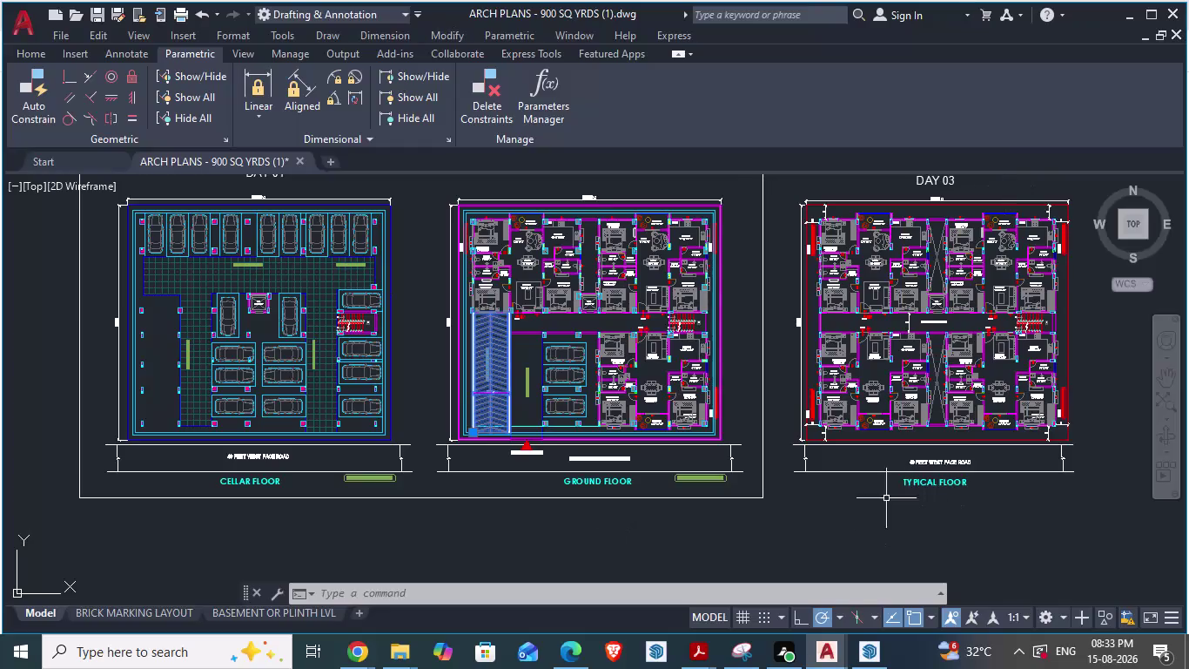
Zoom in on the road strip below the reference cellar floor plan.
click(772, 520)
key(Escape)
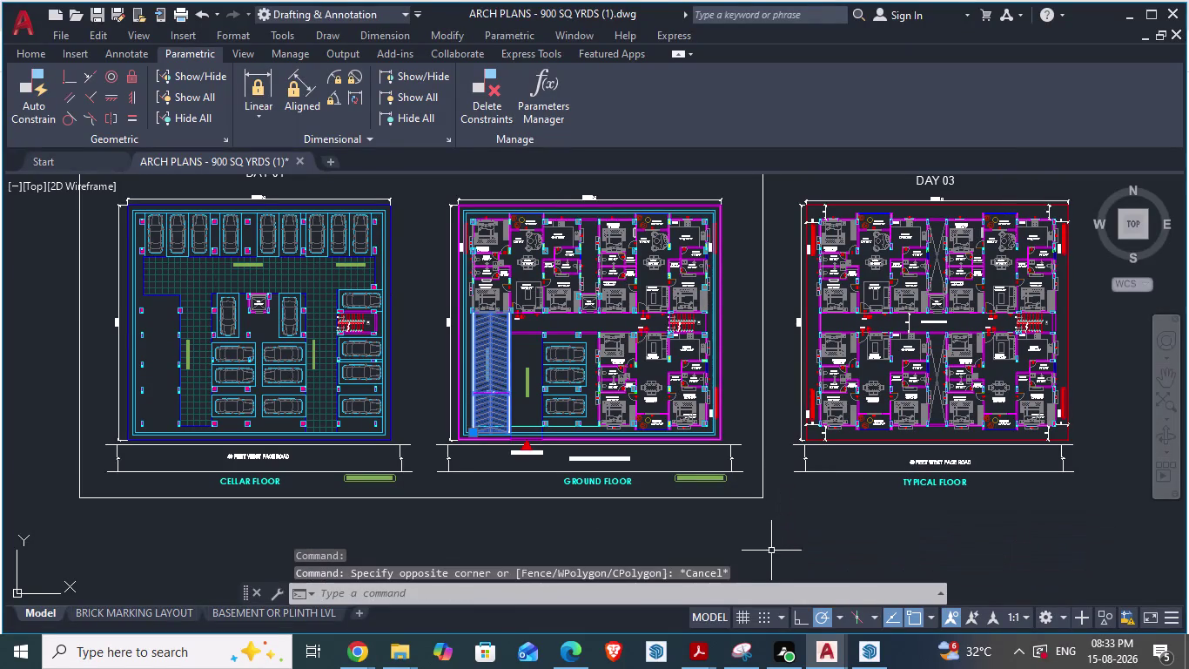
scroll(up, 3)
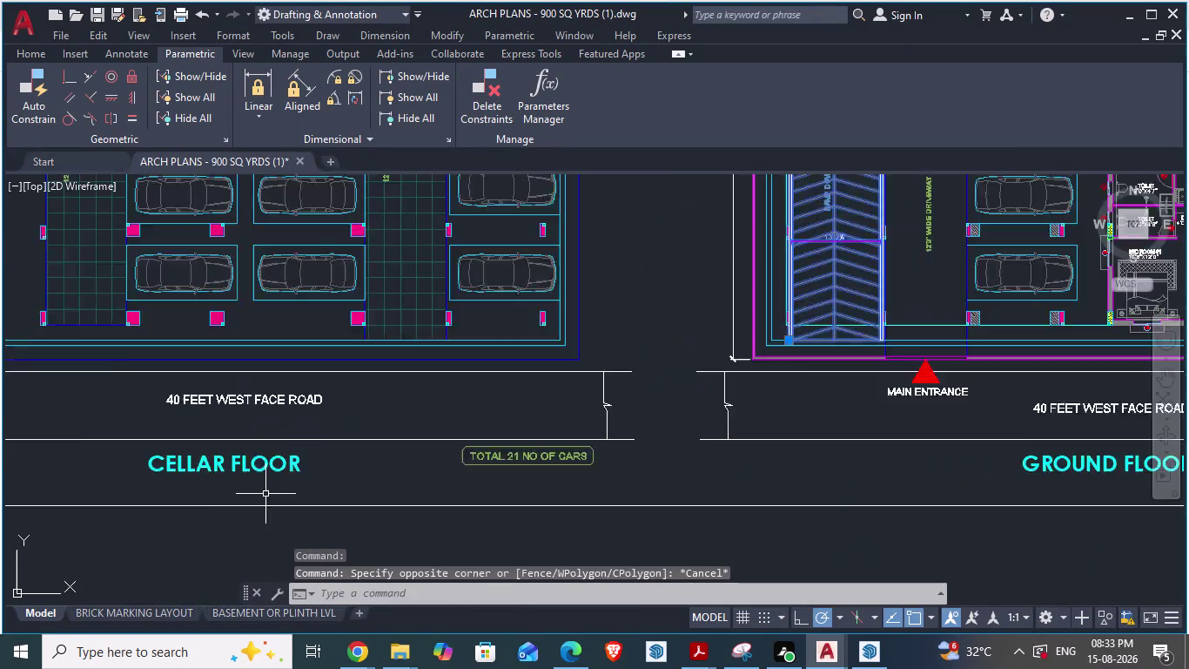
scroll(up, 3)
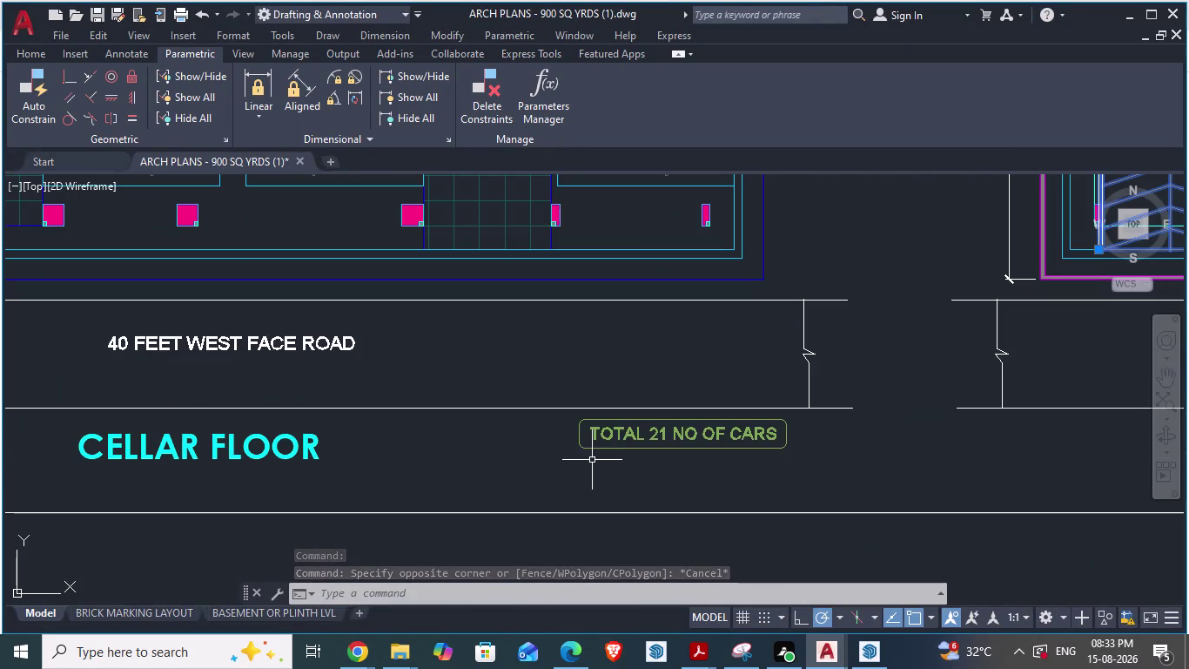
scroll(down, 3)
scroll(down, 3)
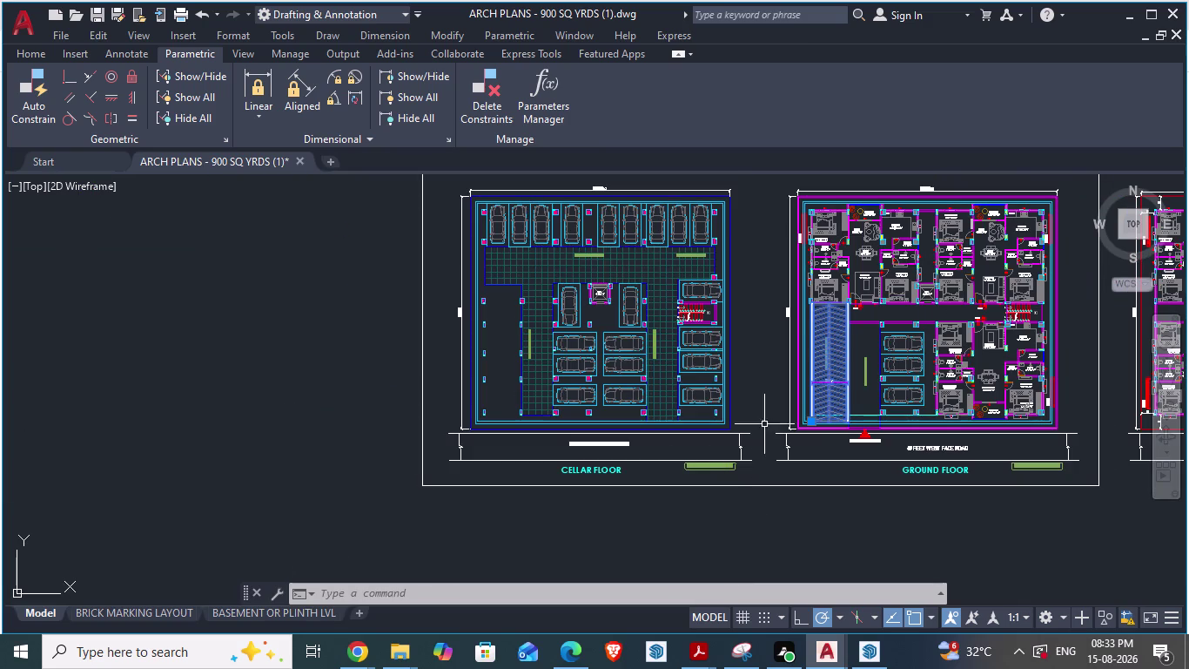
scroll(up, 3)
scroll(down, 3)
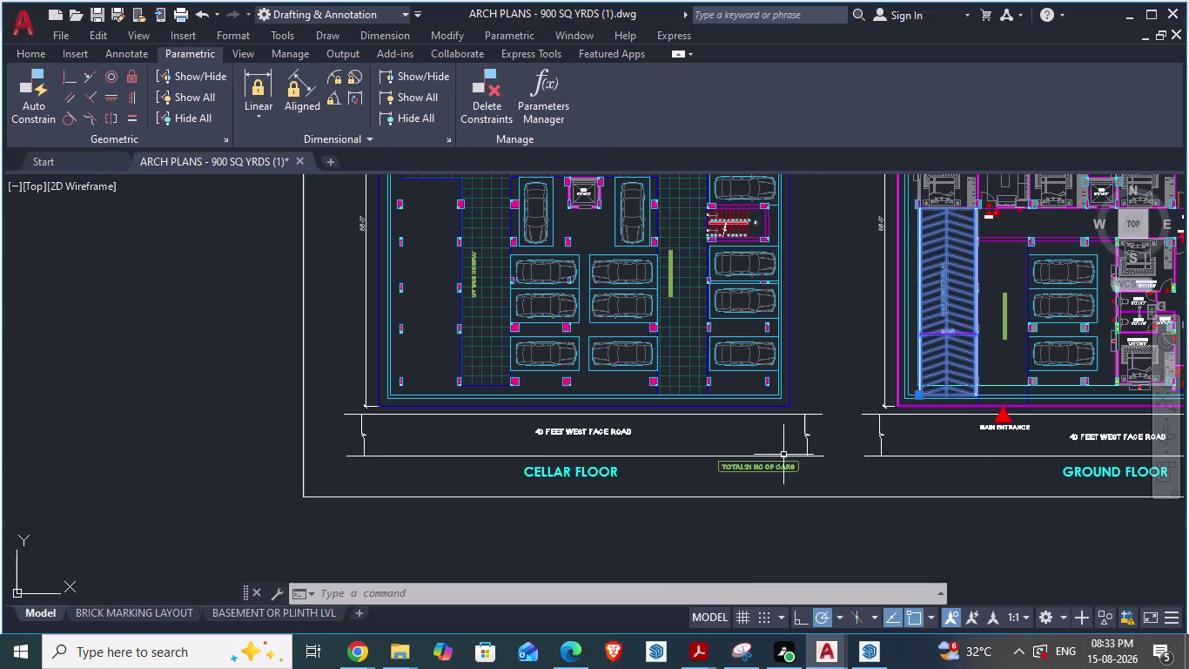
Start an aligned dimension (DA) at the plan's road-side edge.
scroll(up, 3)
scroll(down, 3)
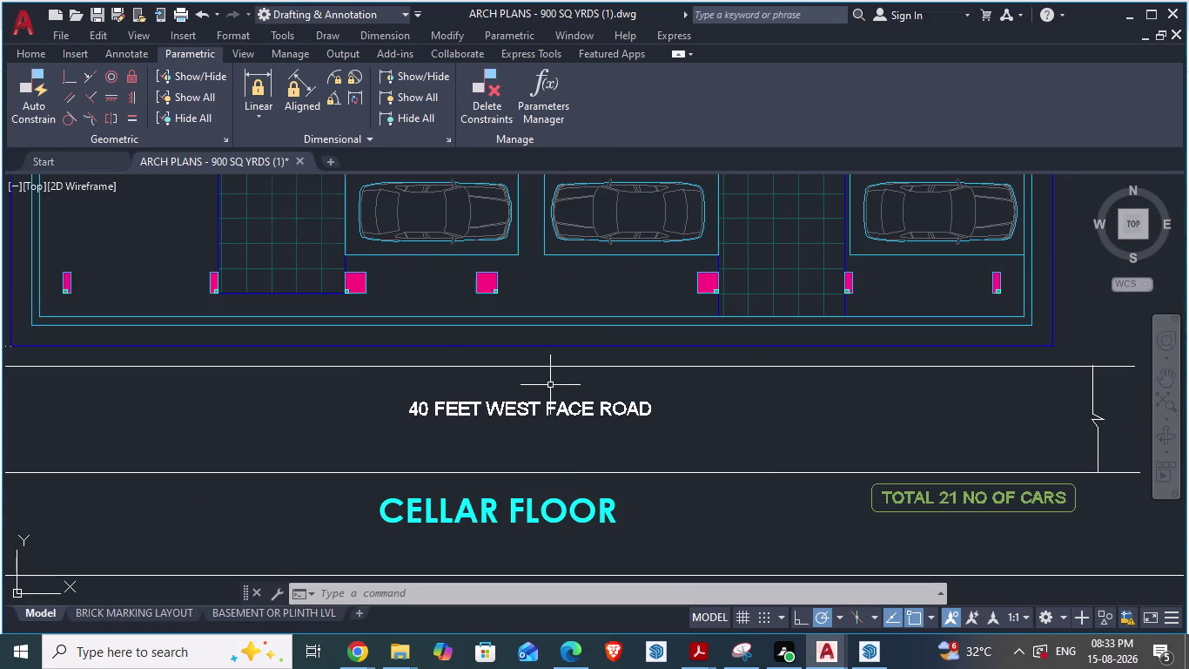
scroll(down, 3)
scroll(up, 3)
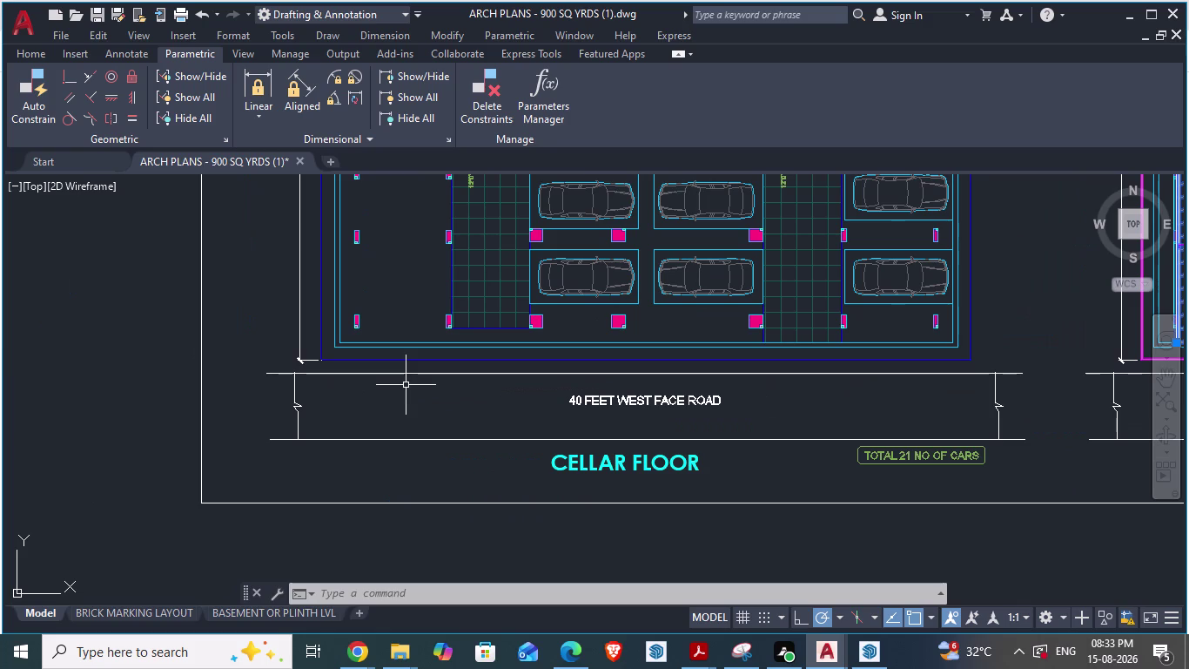
text(DA)
key(Return)
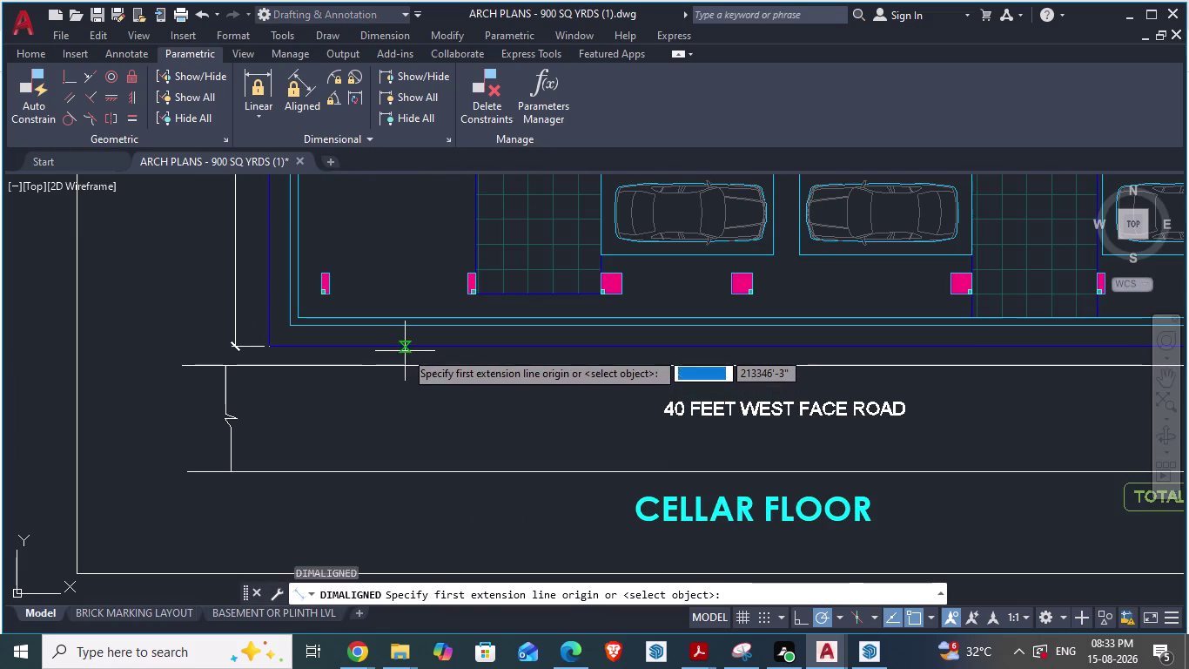
Measure the 11'-11 1/2" road-strip gap, then switch to the cellar day1 drawing.
click(405, 350)
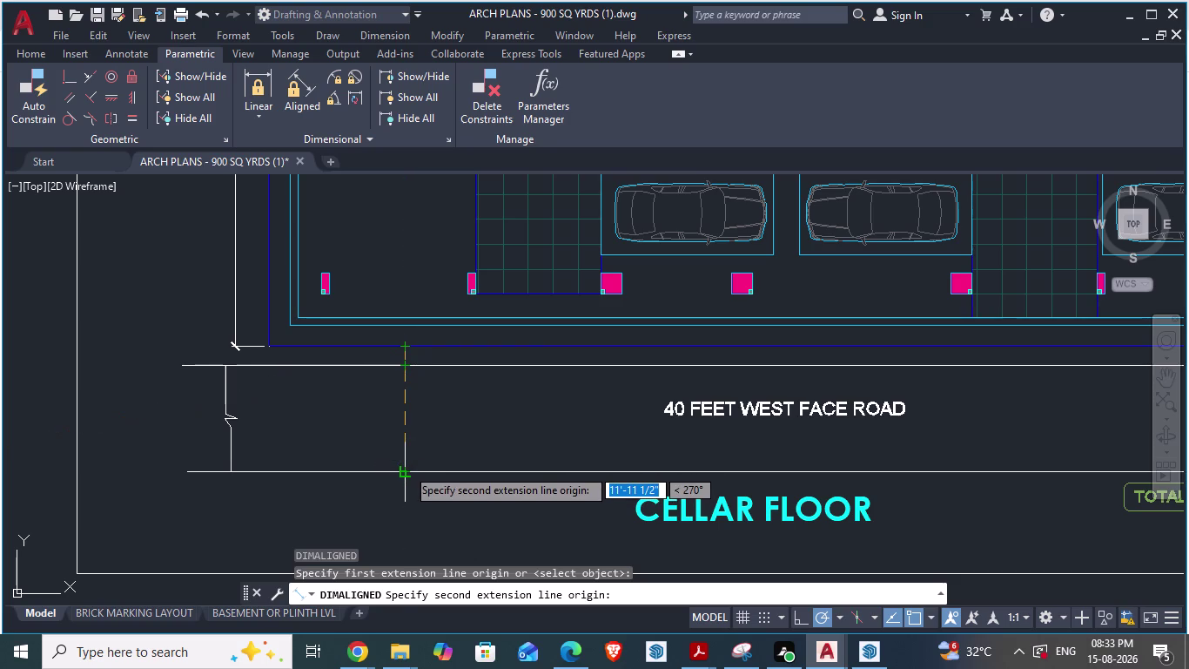
scroll(up, 3)
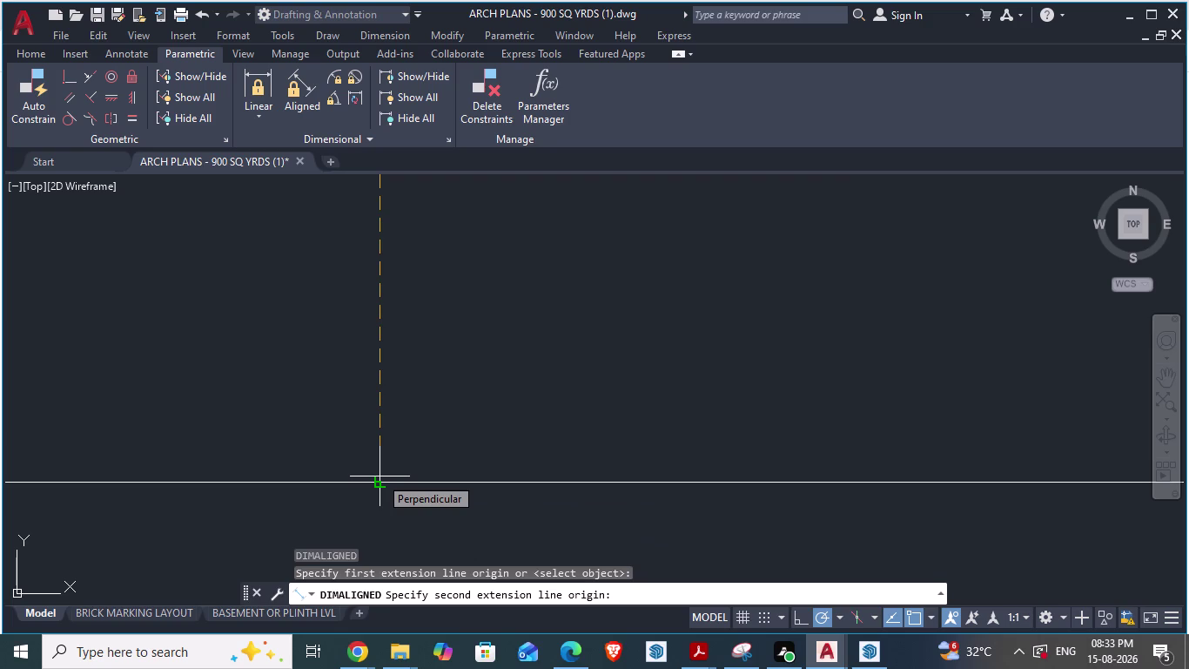
key(alt+Tab)
scroll(down, 3)
Offset the plan's bottom boundary 11'-11 1/2" downward to form the road line.
scroll(down, 3)
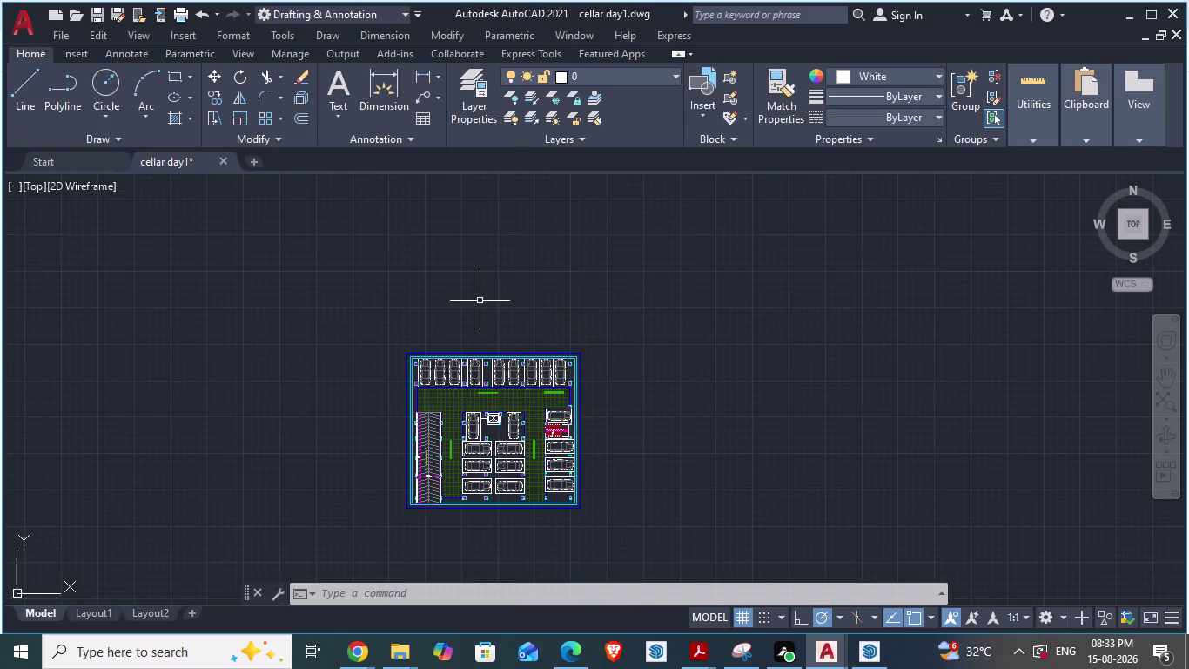
scroll(up, 3)
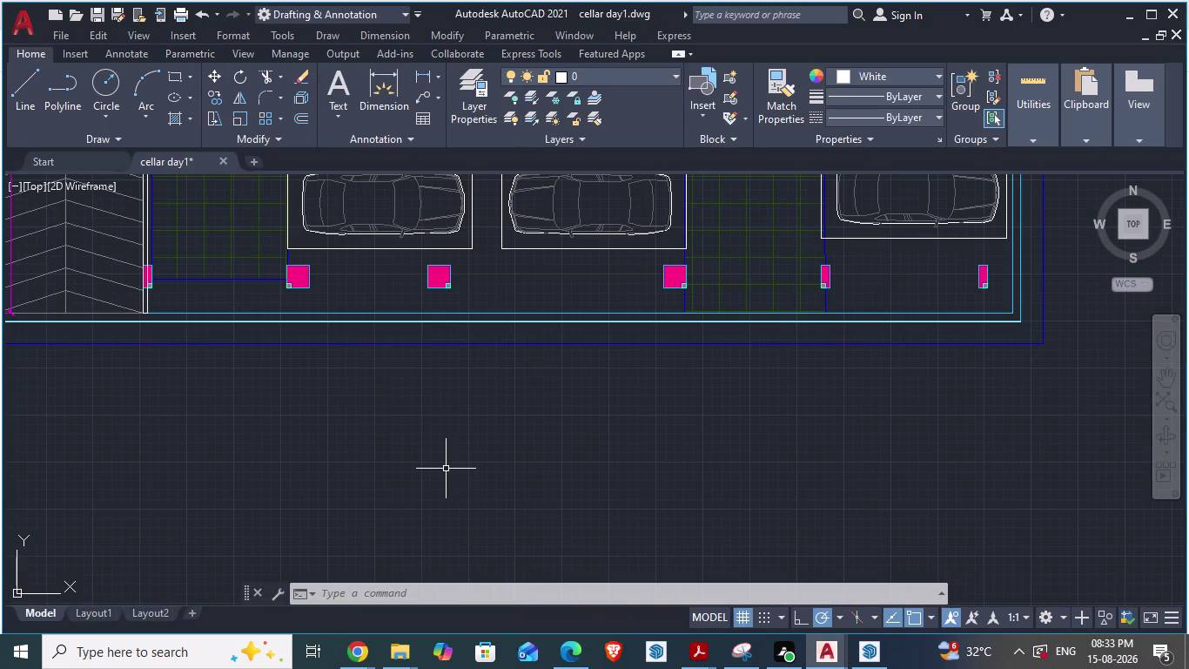
key(o)
key(Return)
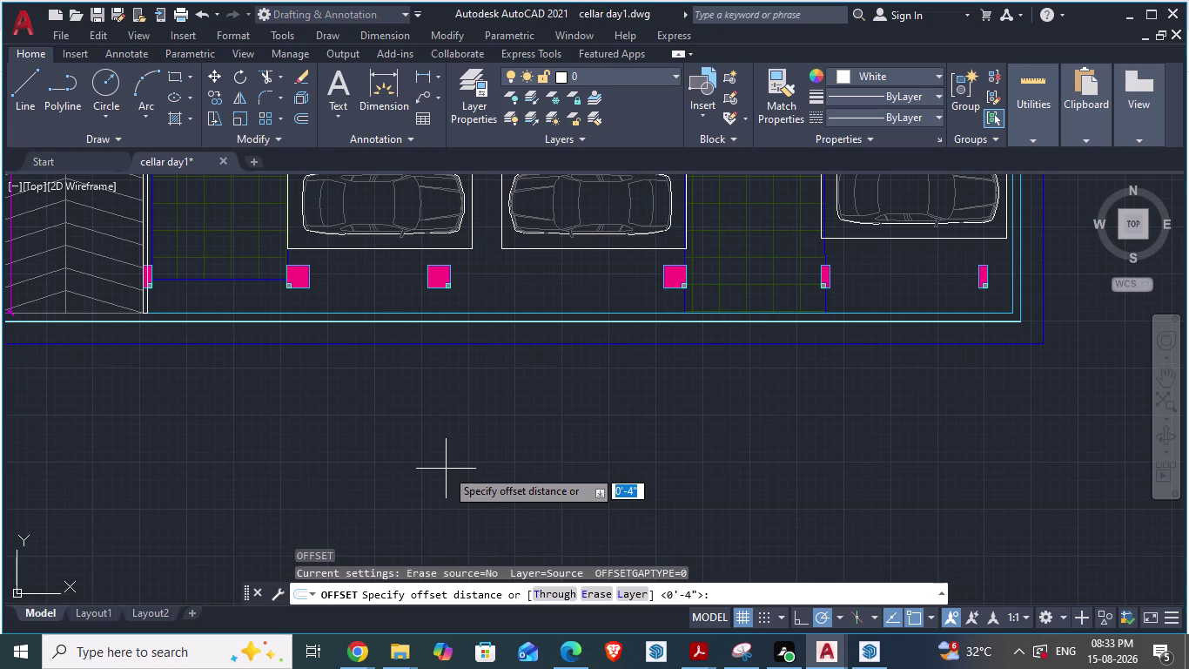
text(11)
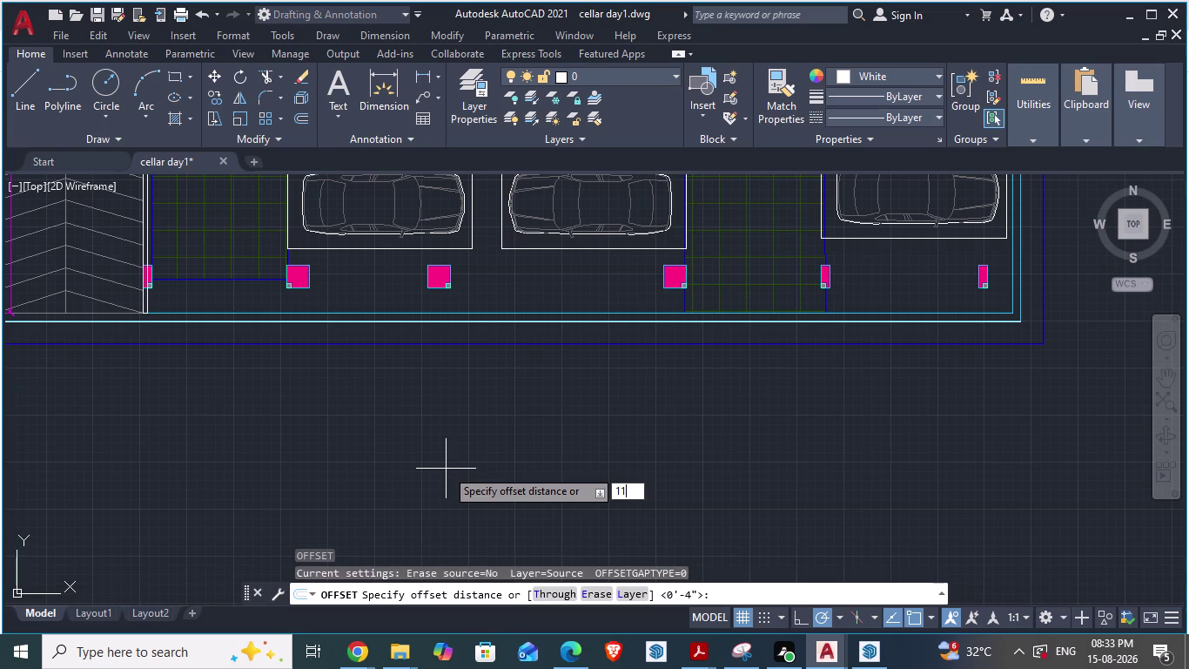
text('11)
text(.5")
key(Return)
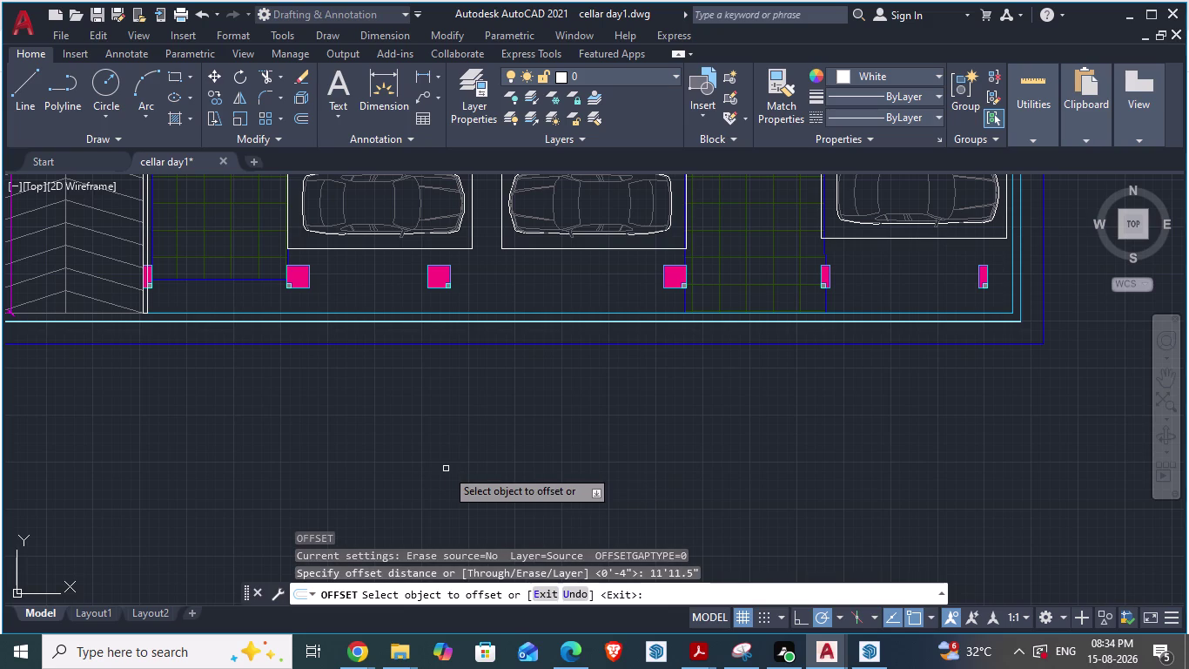
click(423, 342)
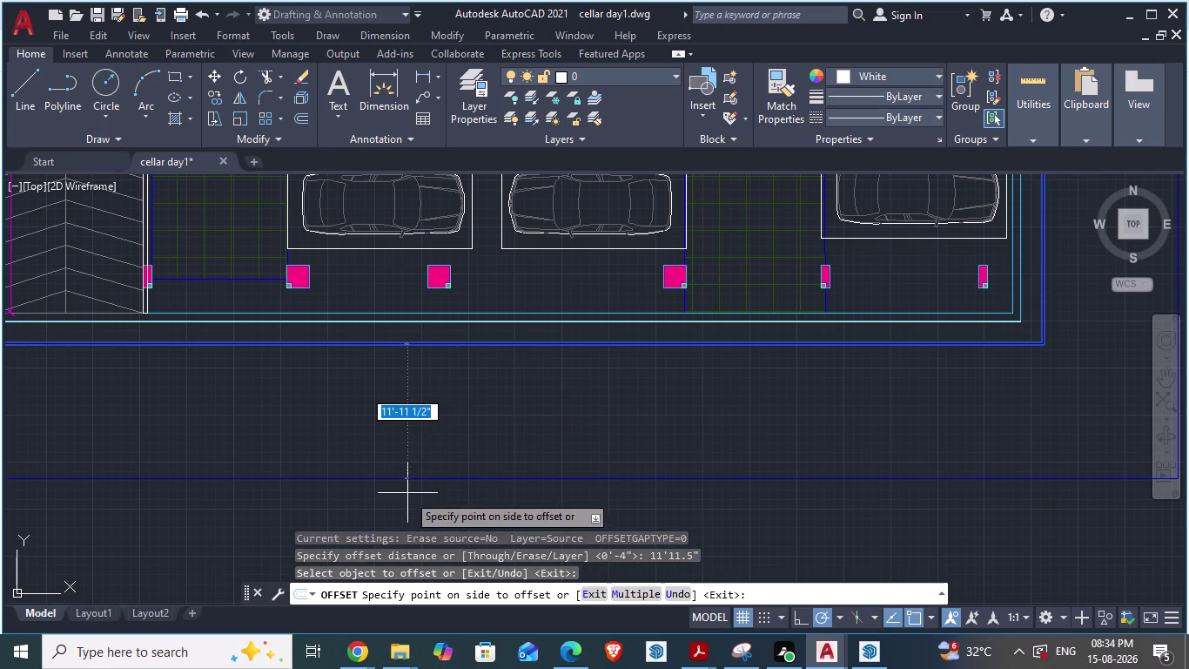
click(404, 509)
key(Escape)
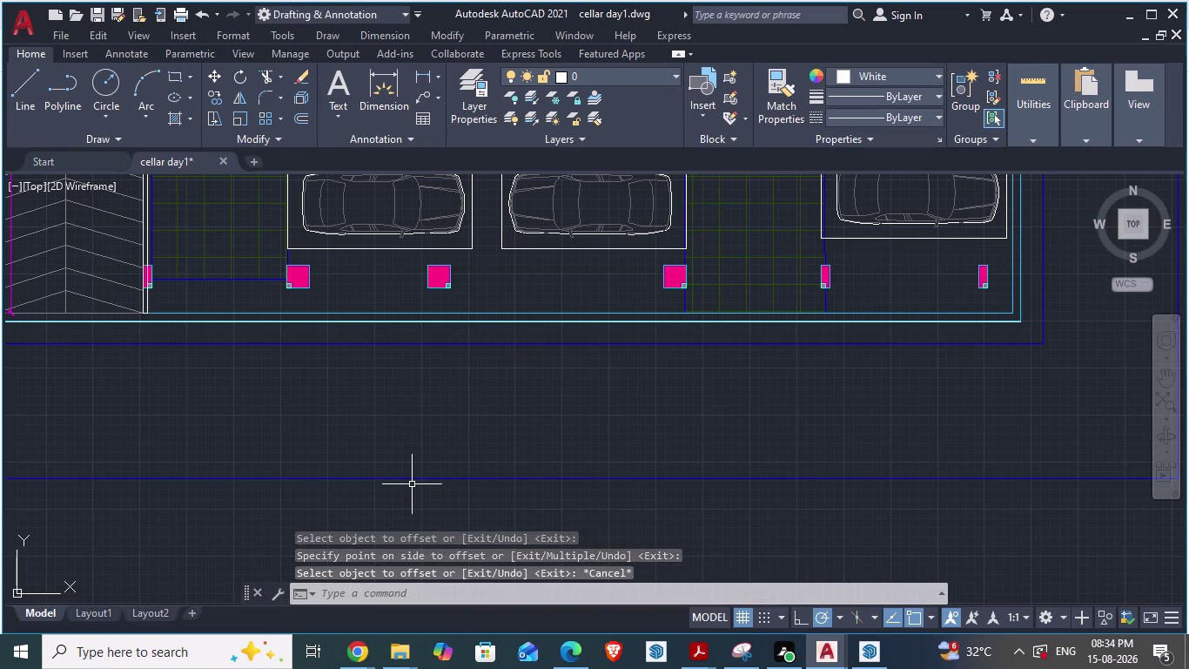
click(410, 480)
Set the new road line's colour to ByLayer in the Properties palette.
right_click(410, 480)
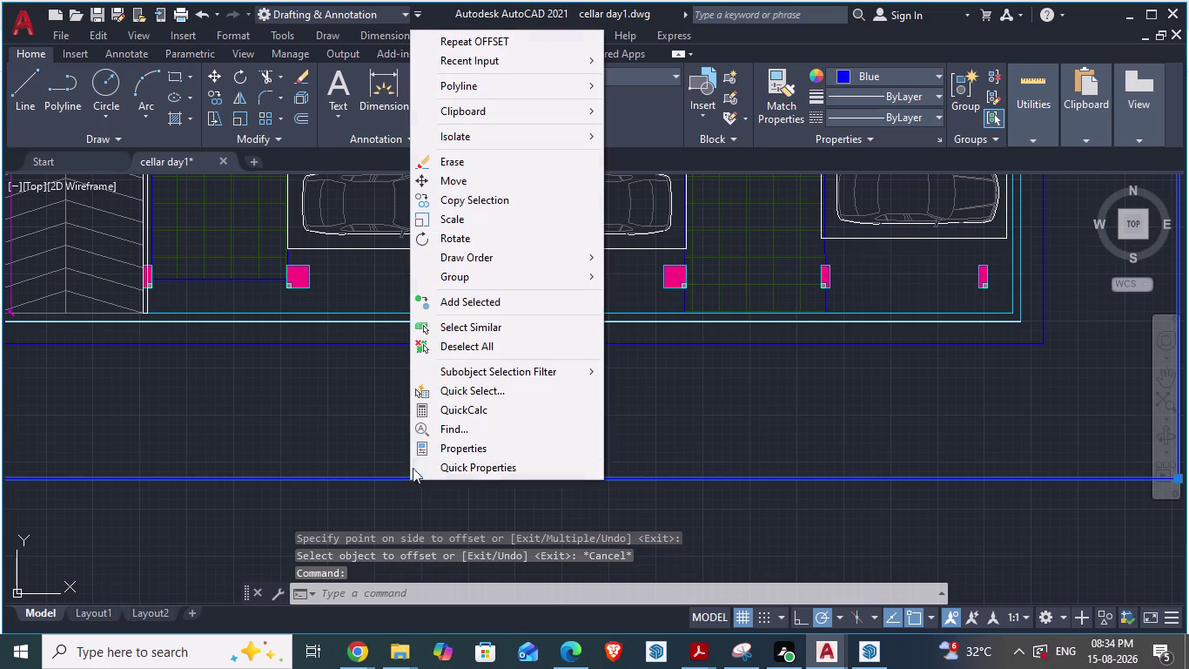
click(453, 438)
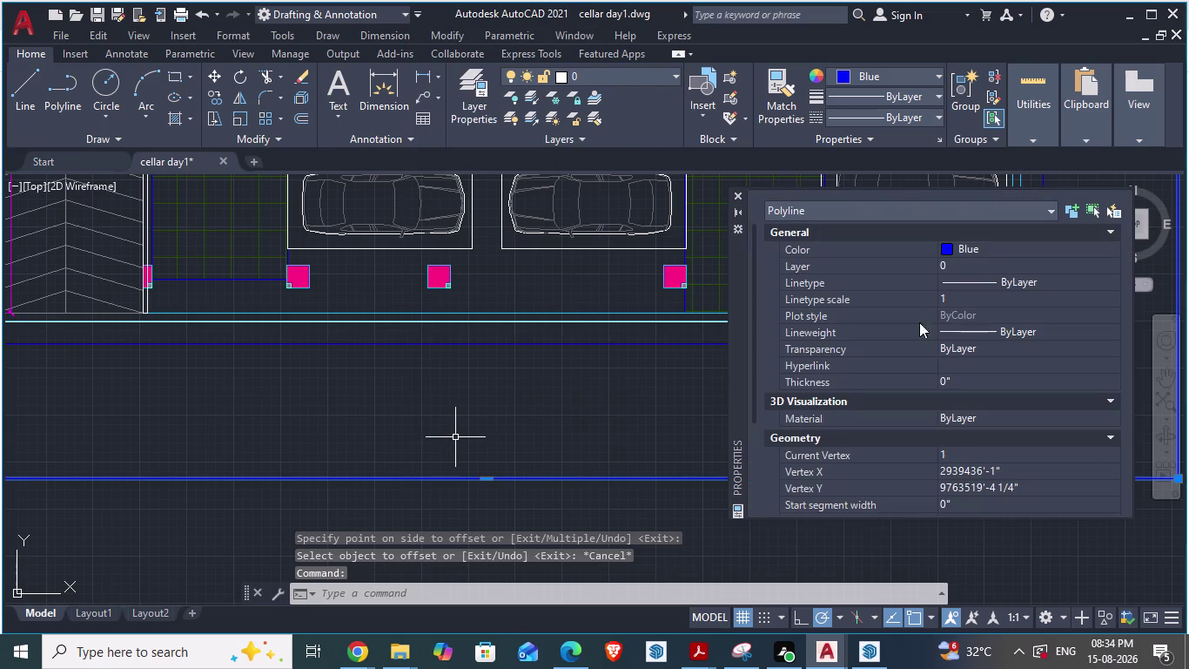
click(947, 251)
click(977, 247)
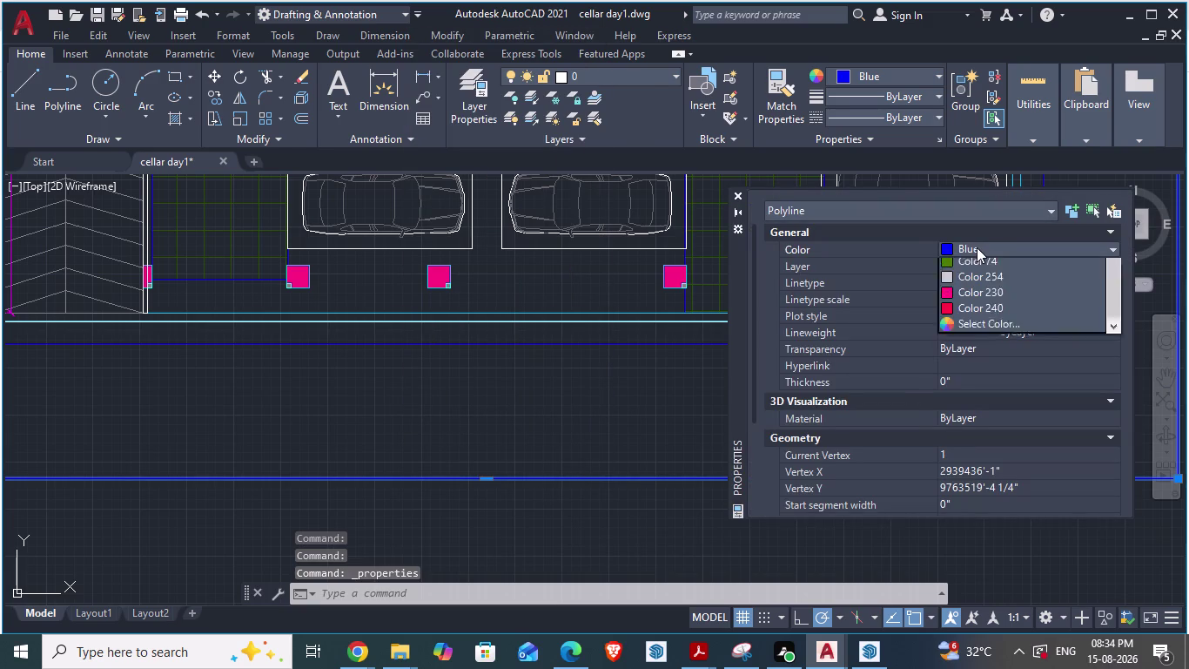
scroll(up, 3)
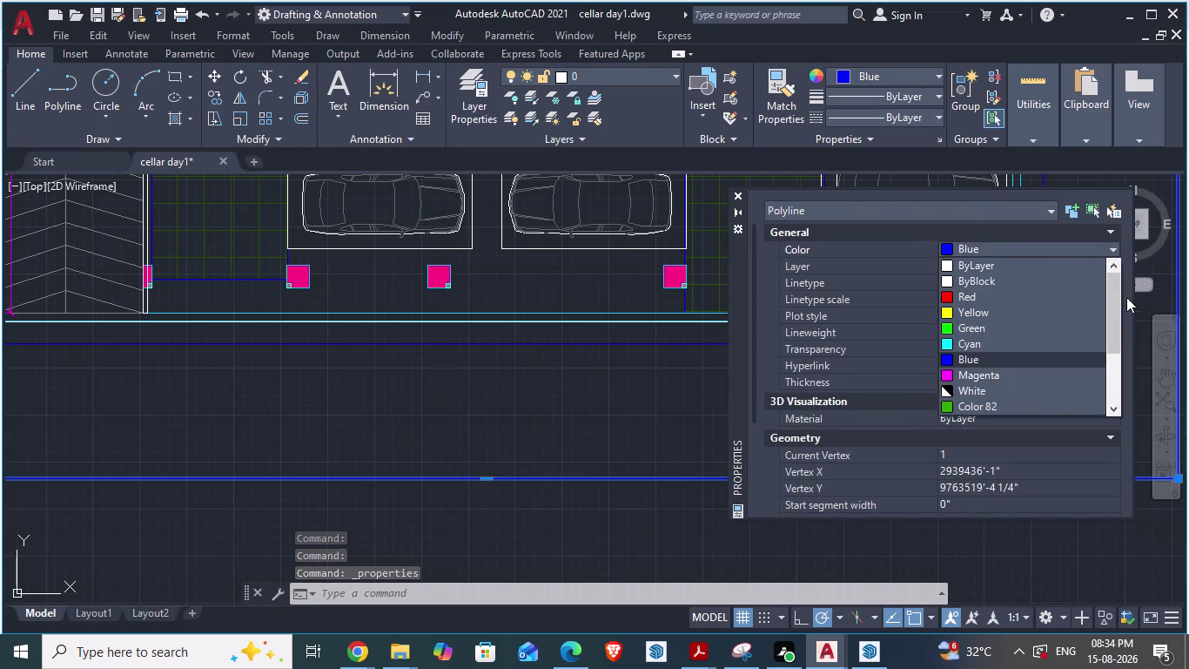
drag(1110, 303, 1110, 261)
click(996, 267)
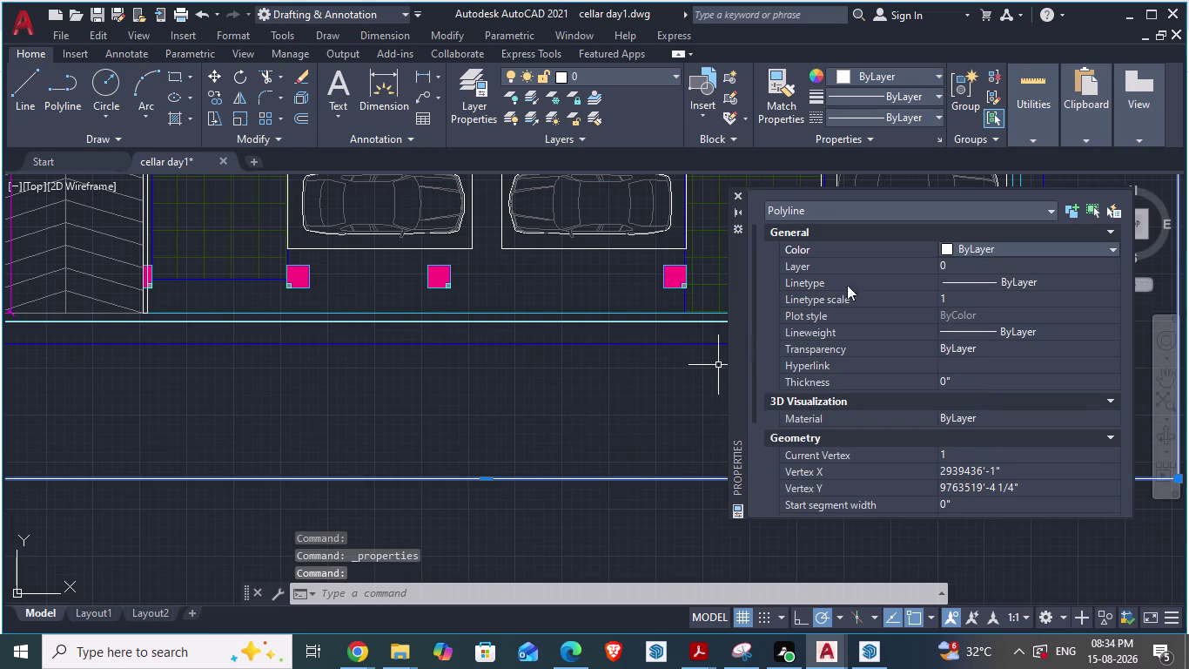
click(739, 198)
scroll(down, 3)
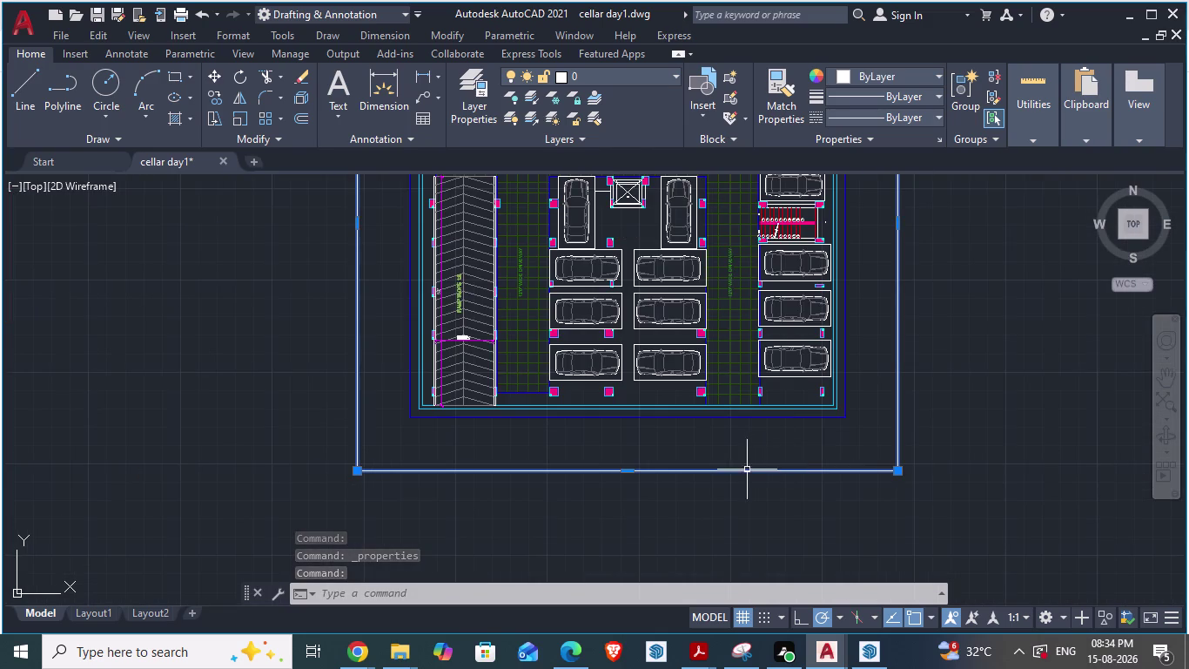
Explode the rectangle surrounding the cellar plan into separate lines.
key(Escape)
scroll(down, 3)
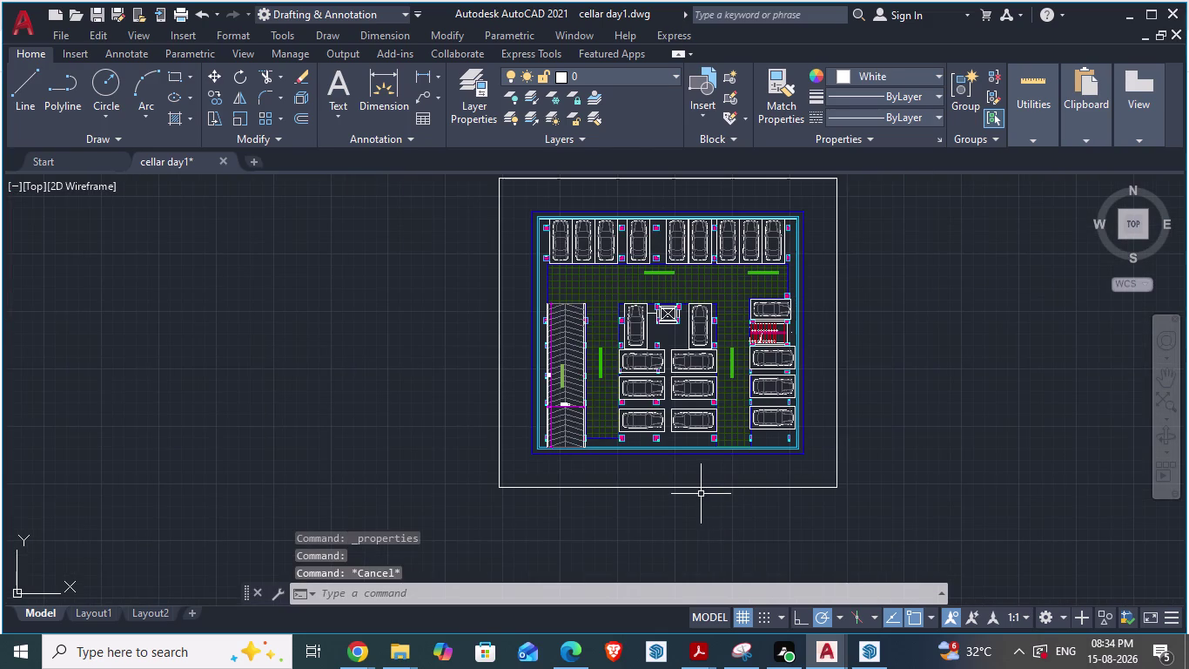
click(693, 489)
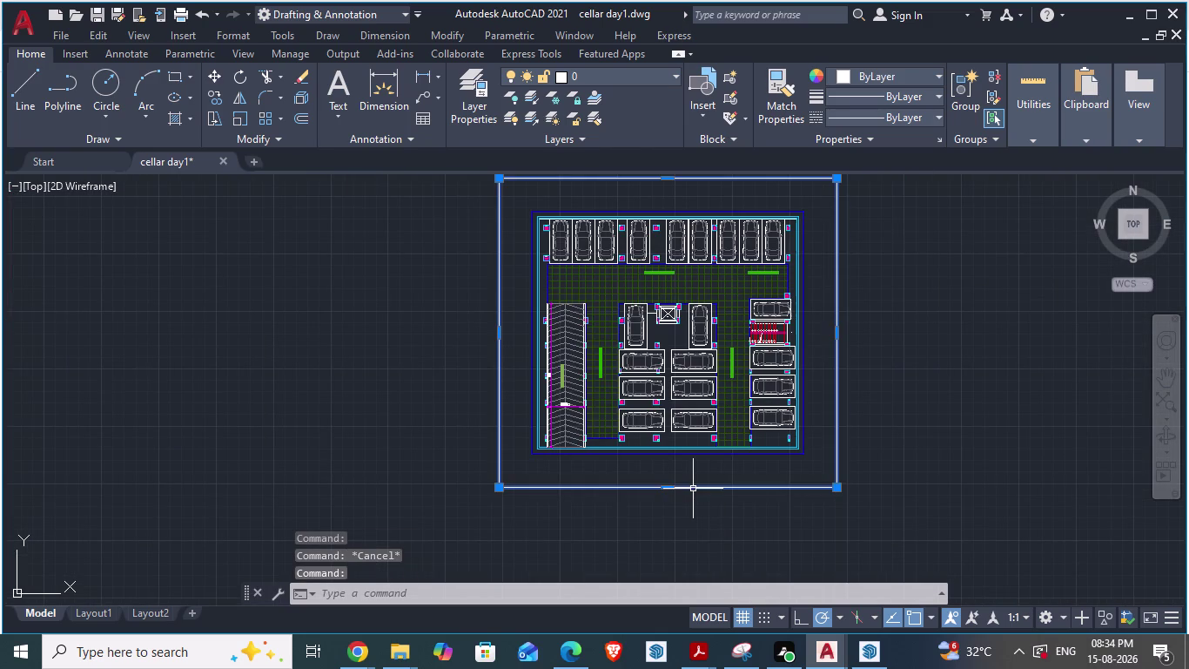
key(x)
key(Return)
scroll(up, 3)
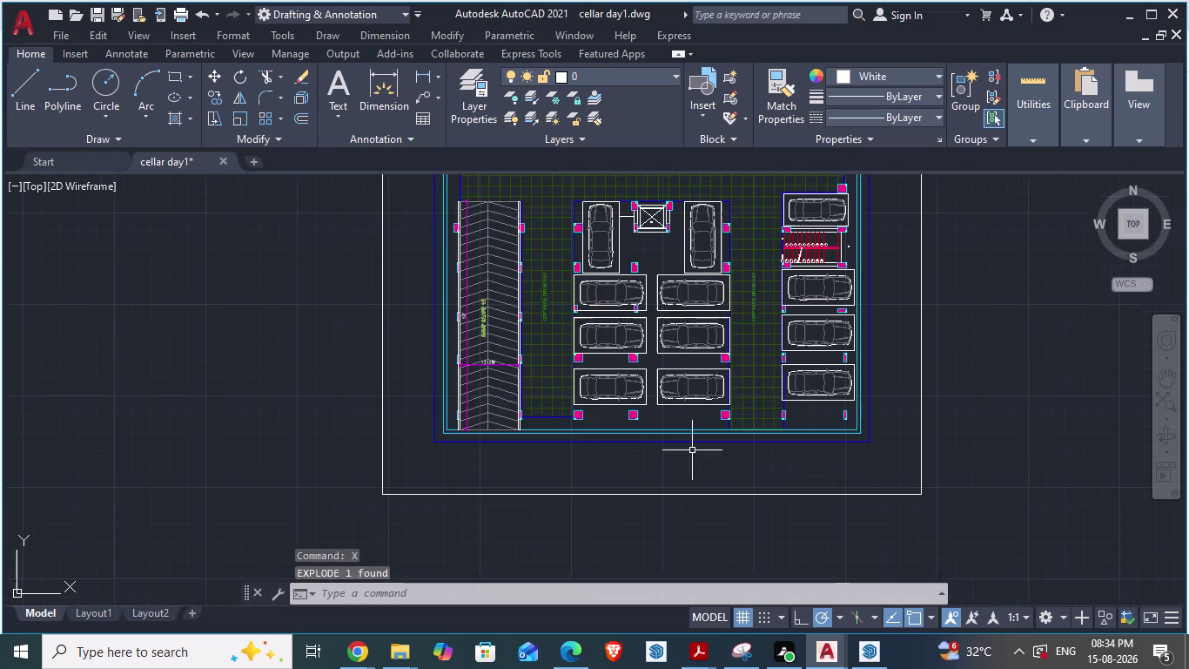
scroll(down, 3)
Erase the top, left and one more extra edge of the exploded outline.
click(662, 288)
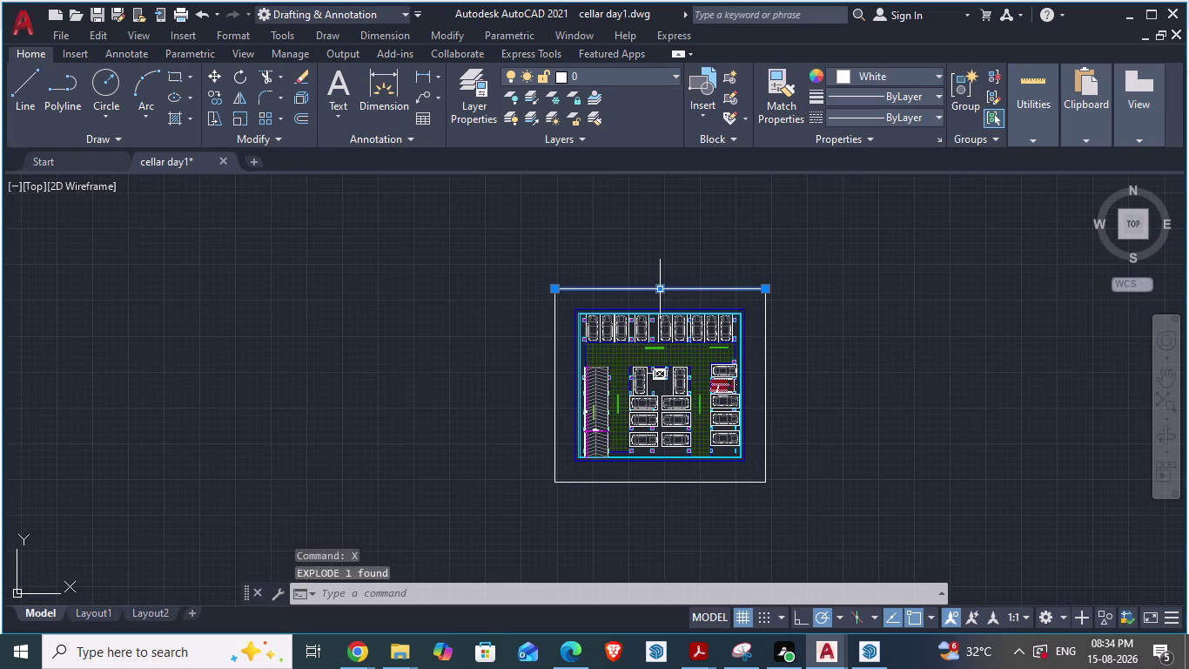
key(Delete)
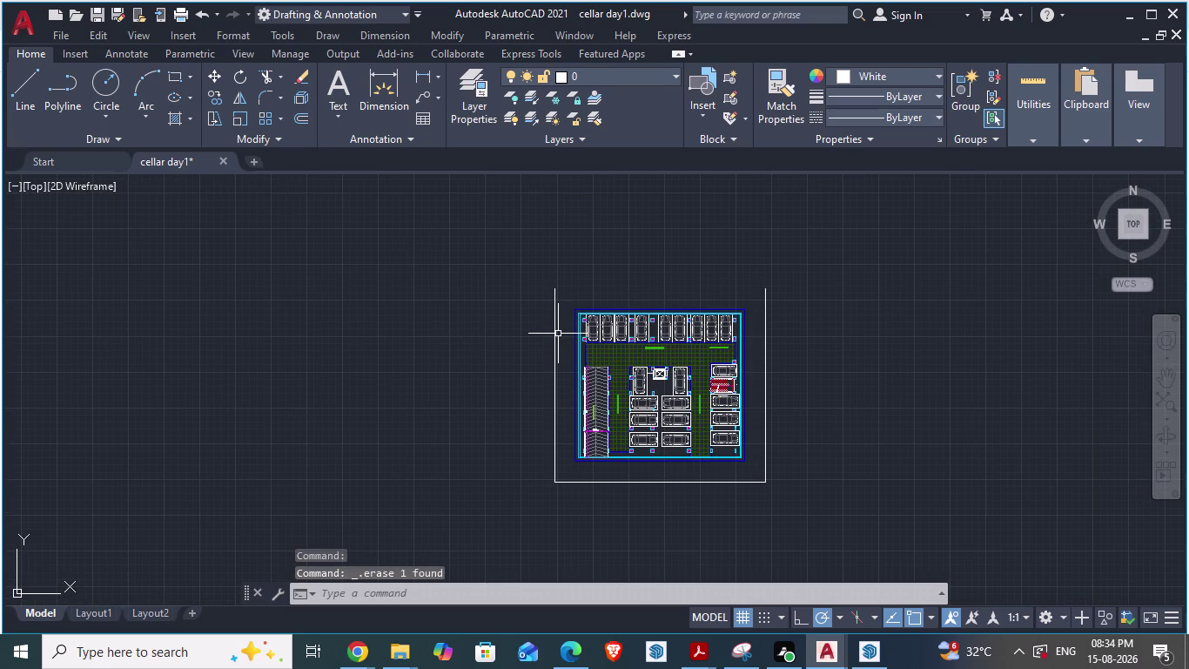
click(555, 334)
key(Delete)
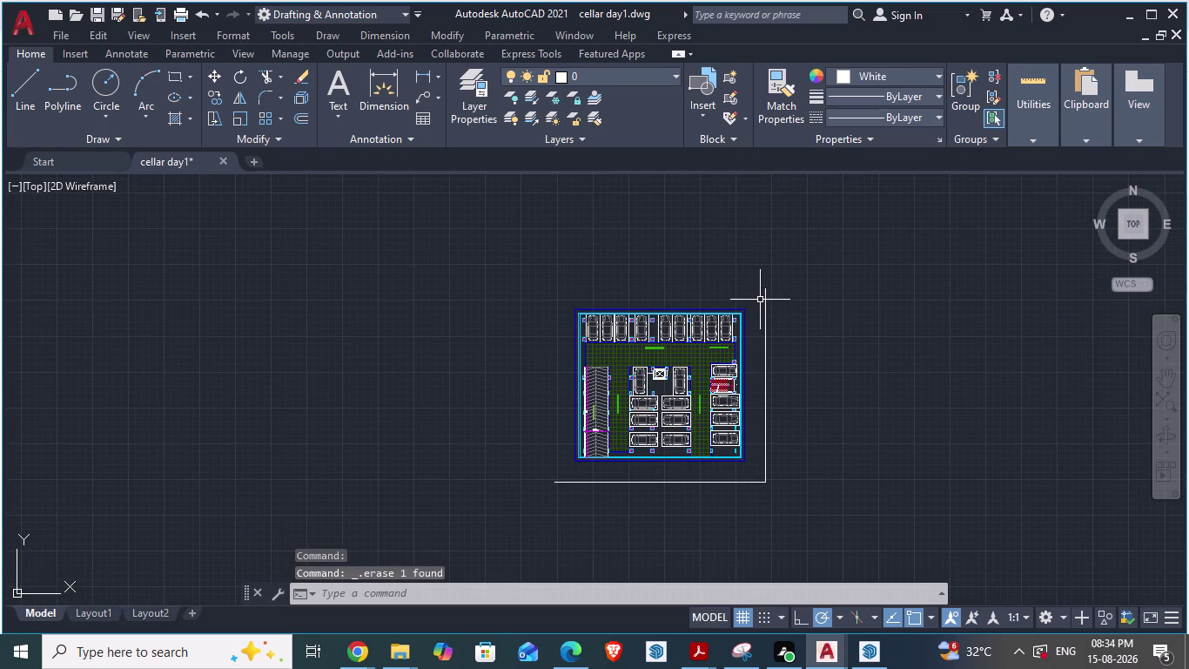
click(765, 300)
key(Delete)
scroll(down, 3)
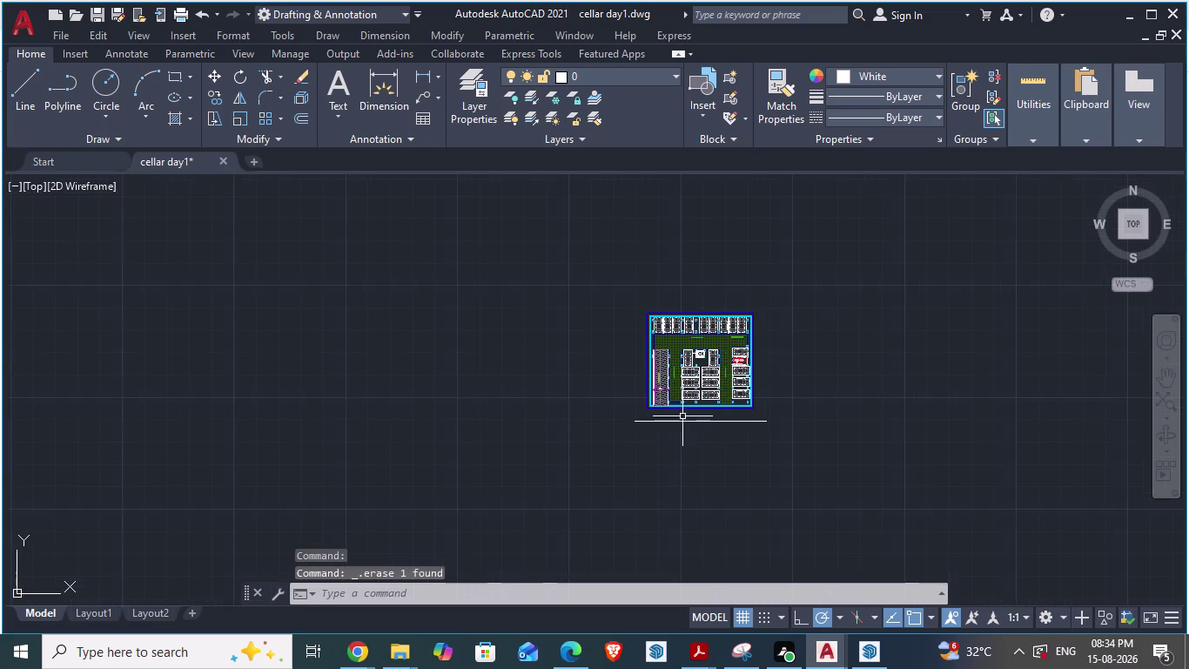
scroll(up, 3)
In ARCH PLANS, take an aligned measurement starting at the plot boundary.
key(alt+Tab)
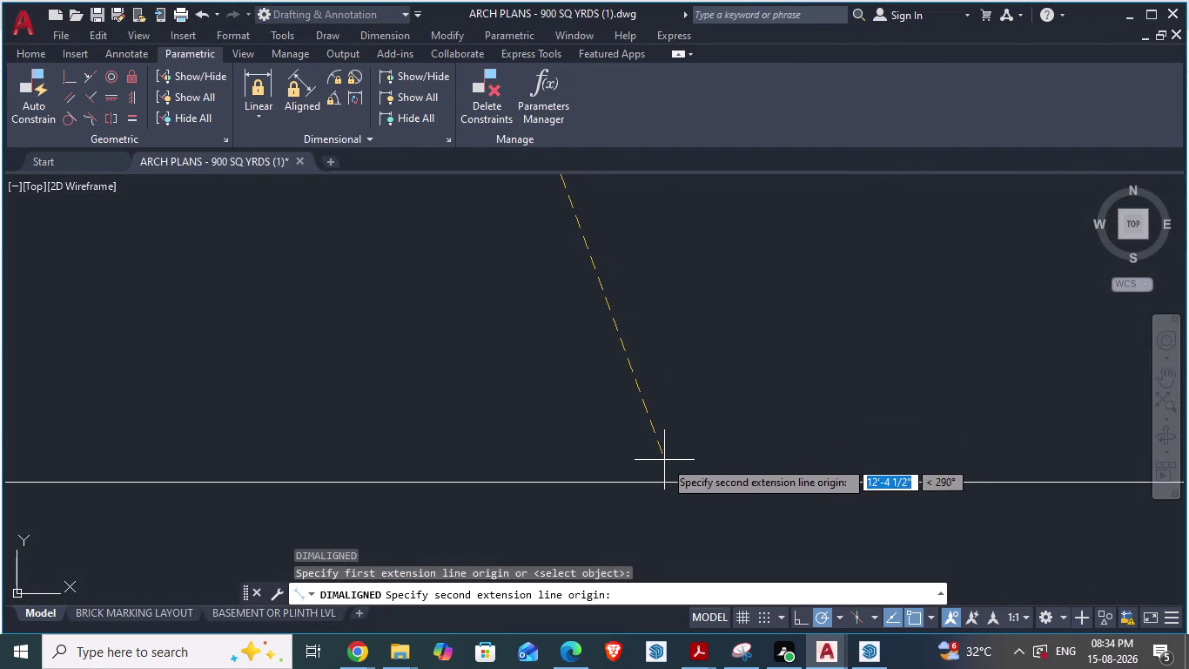
key(Escape)
scroll(down, 3)
scroll(down, 3)
scroll(up, 3)
text(D)
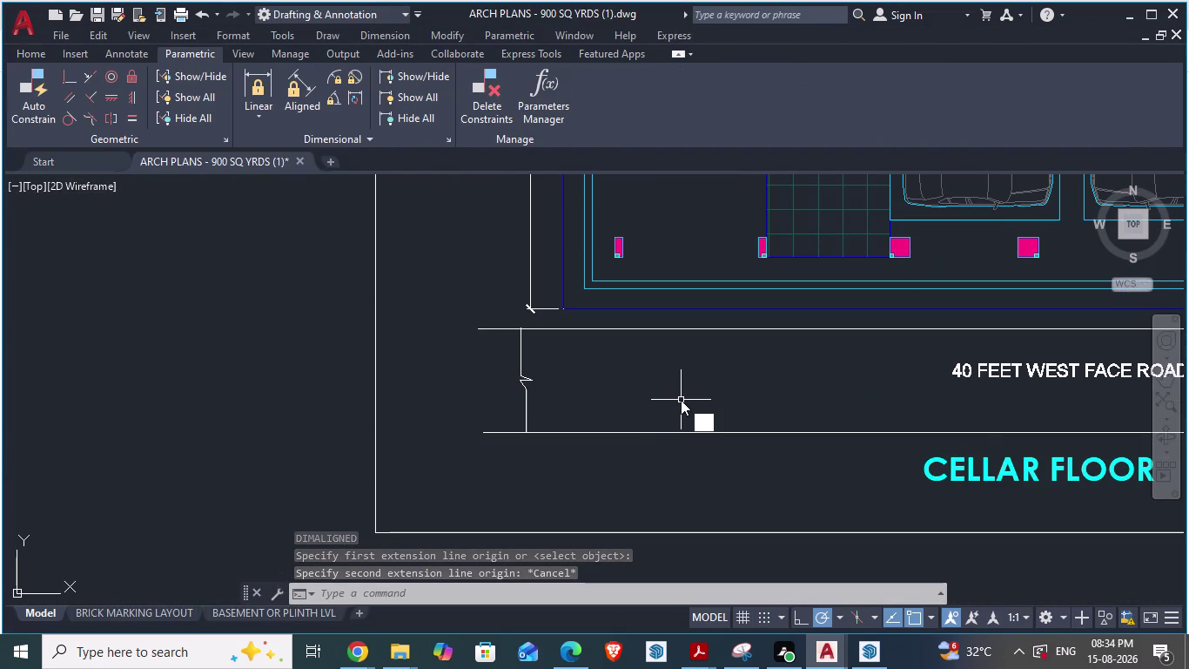
text(A)
key(Return)
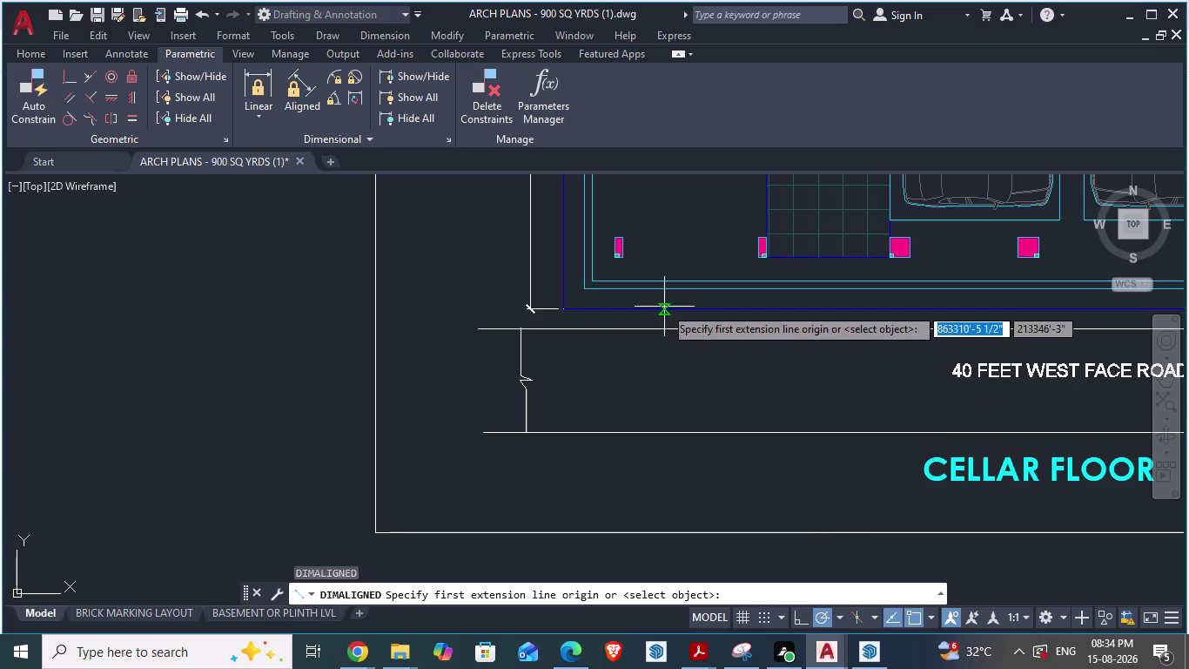
click(665, 307)
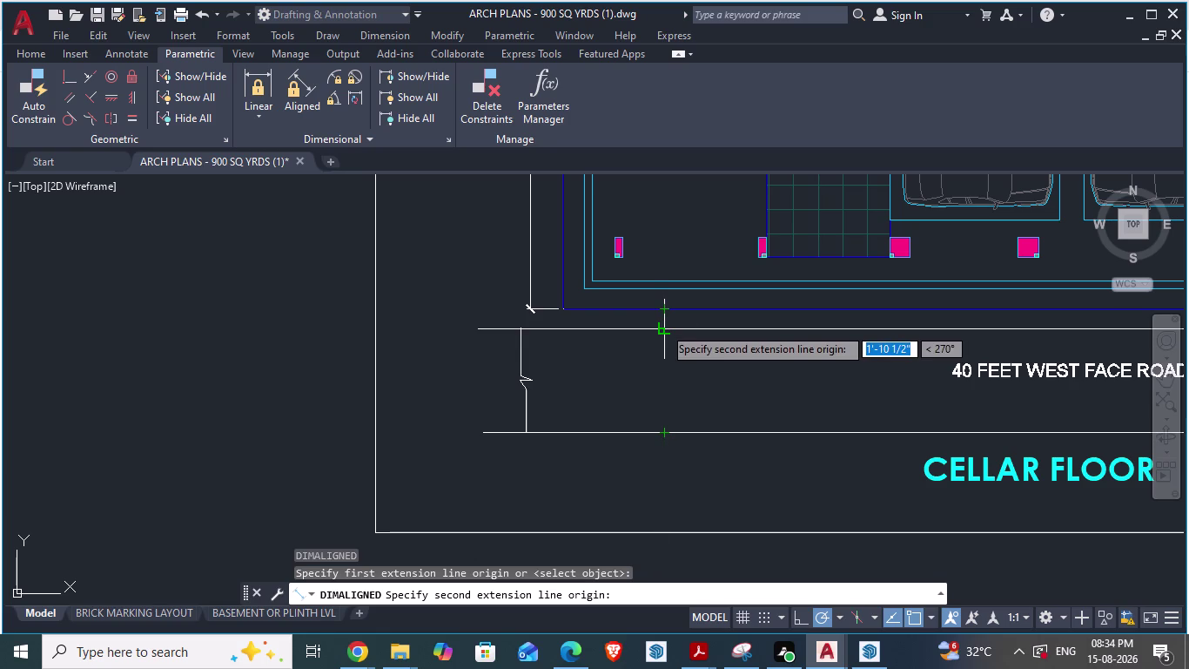
key(Escape)
scroll(up, 3)
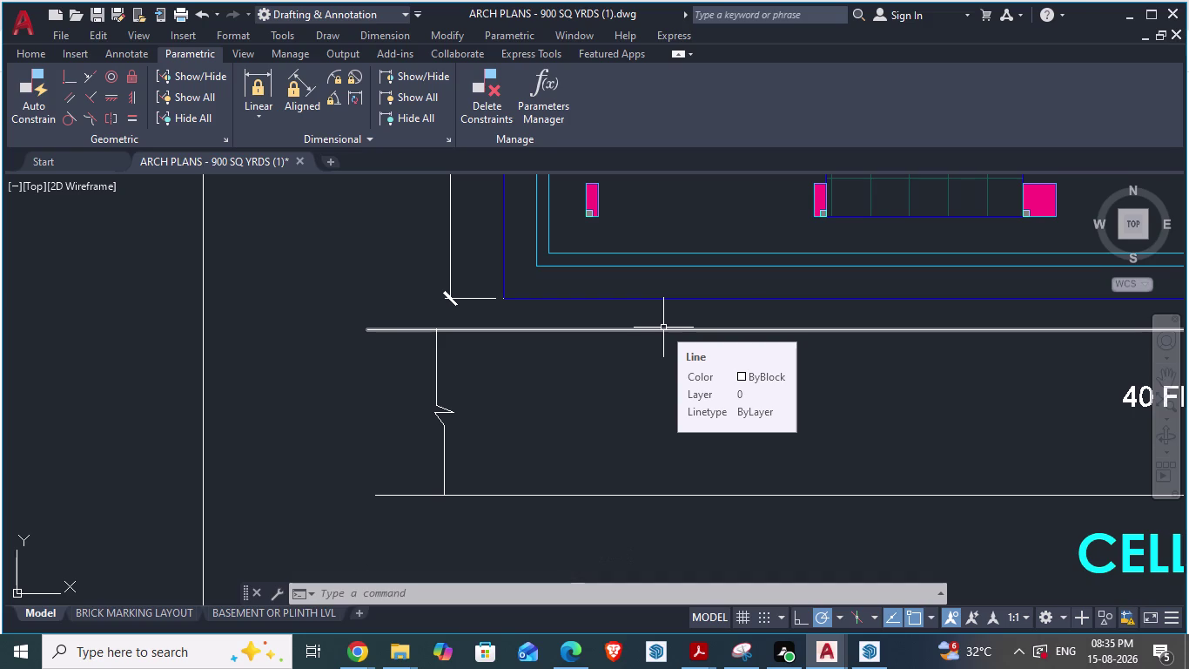
Re-measure the 1'-10 1/2" boundary-to-road gap, then return to cellar day1.
key(d)
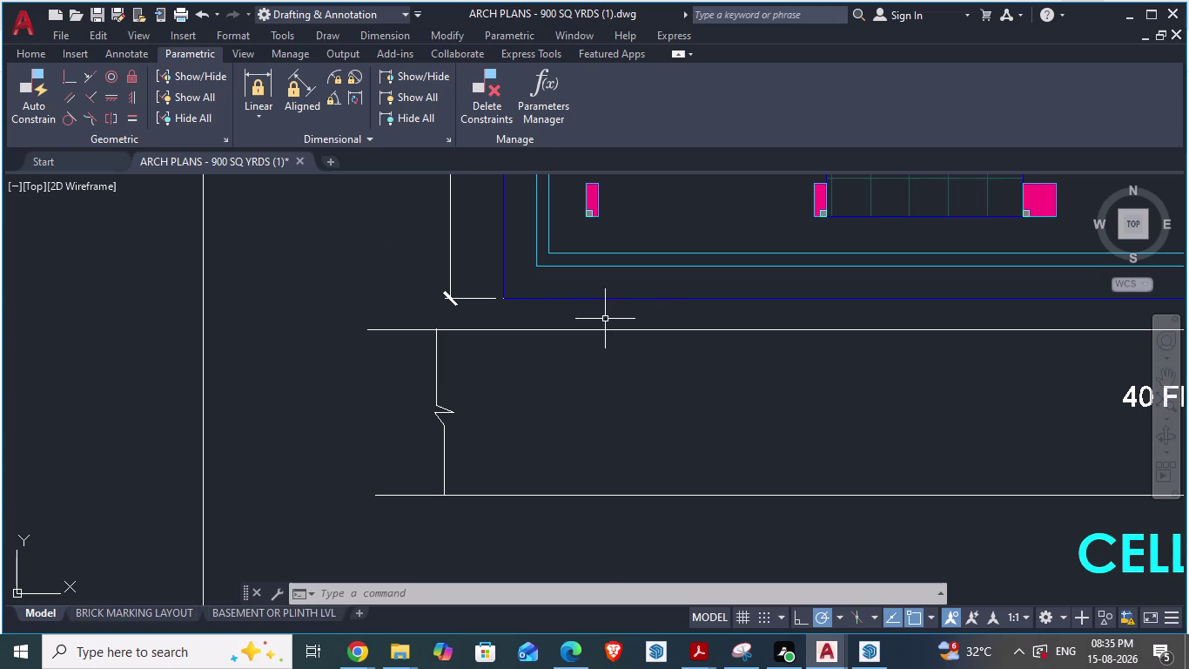
key(a)
key(Return)
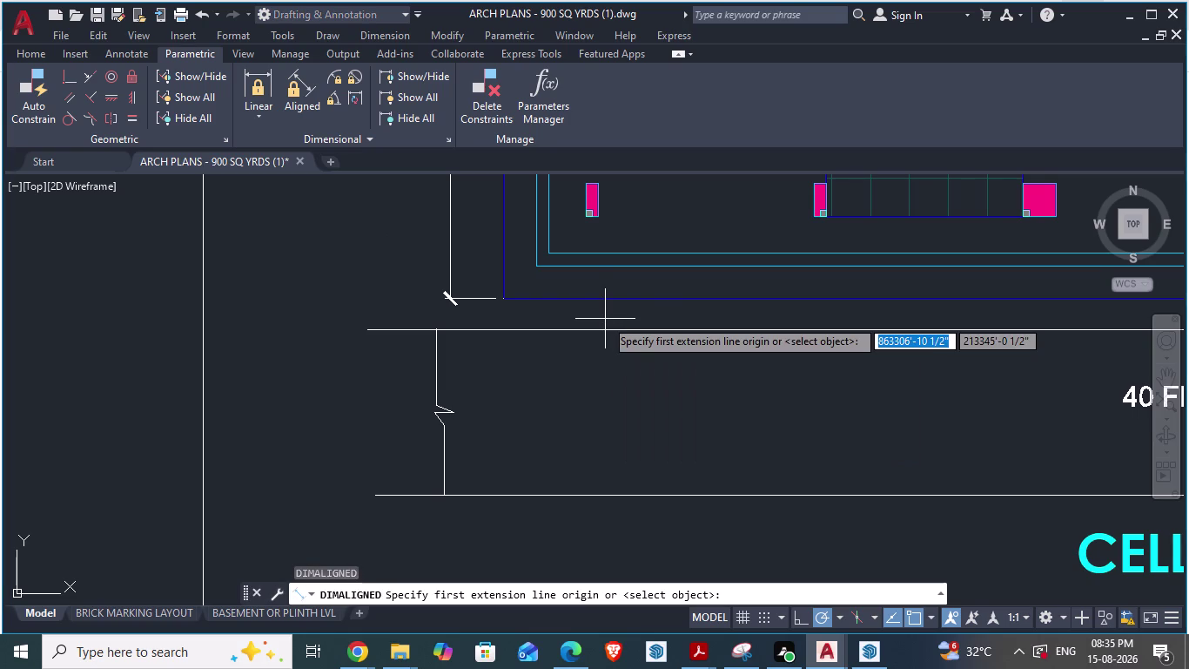
click(603, 297)
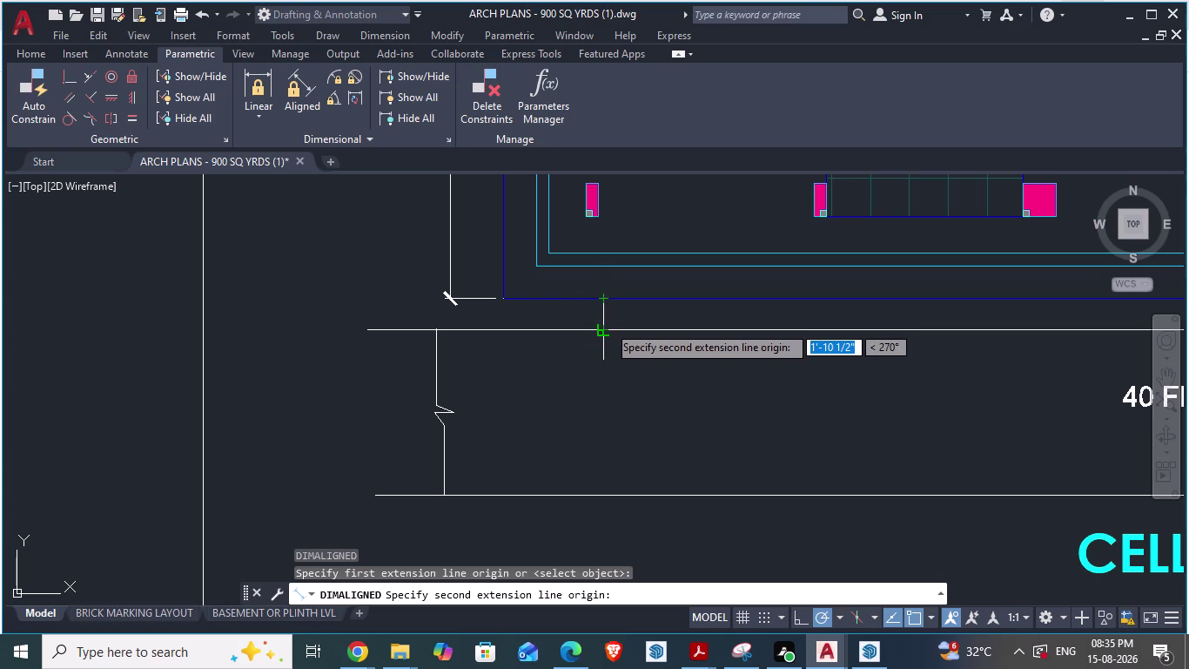
key(Escape)
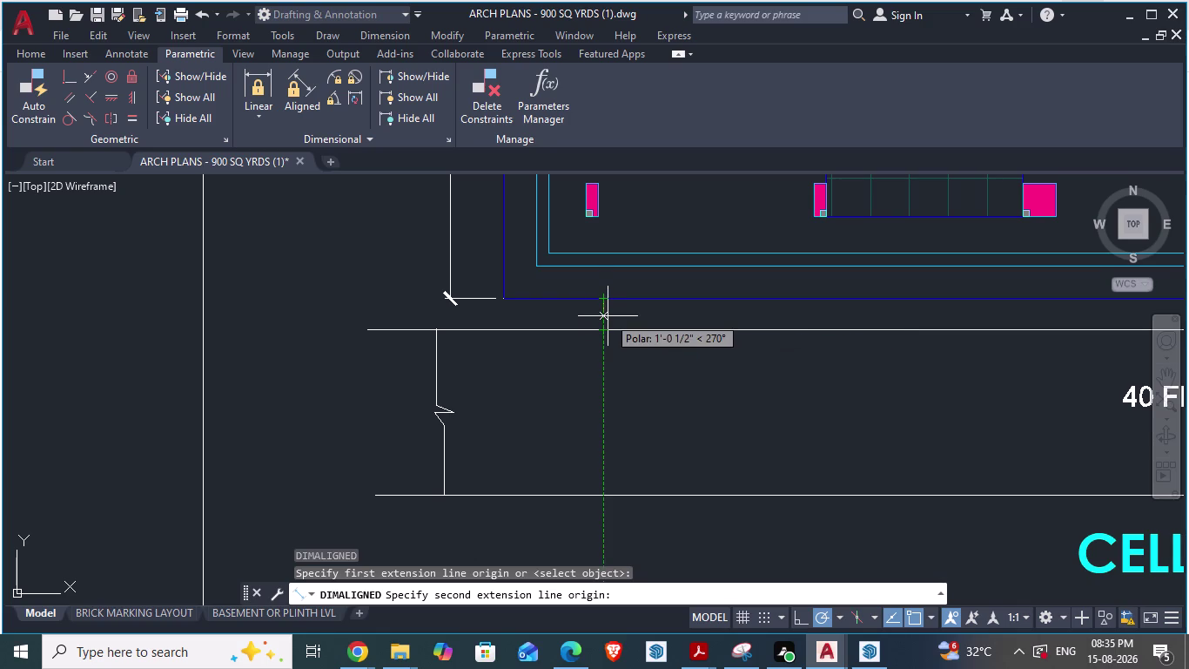
key(alt+Tab)
scroll(up, 3)
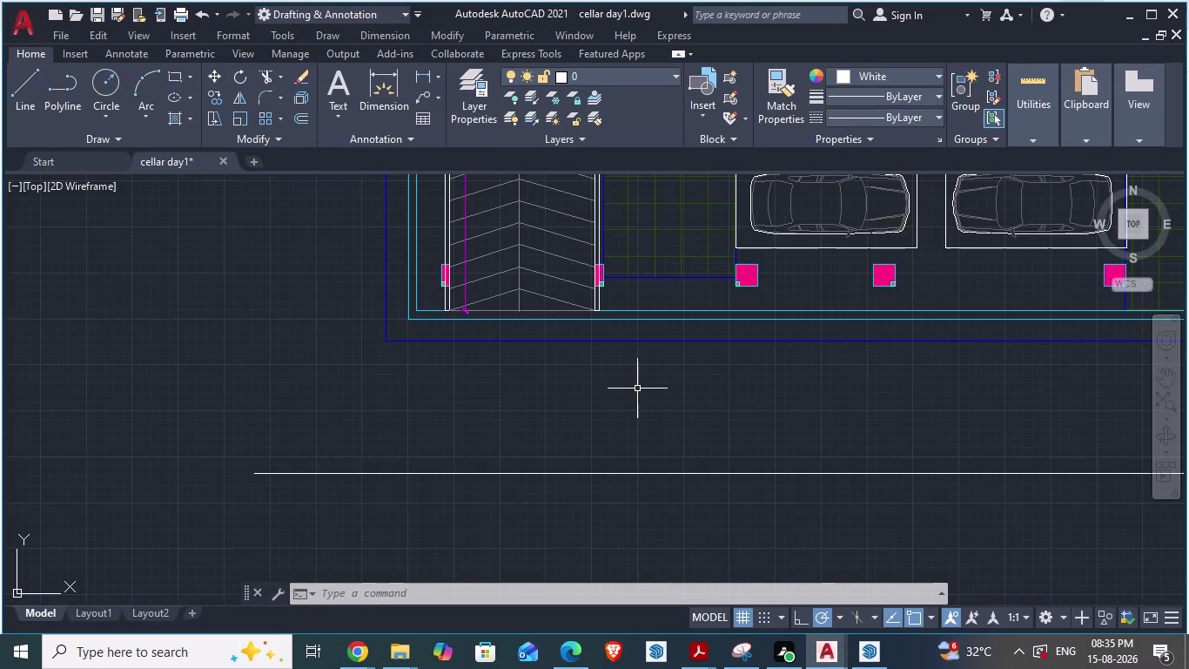
Offset the outer plan boundary 1'-10 1/2" outward toward the road.
key(o)
key(Return)
text(1')
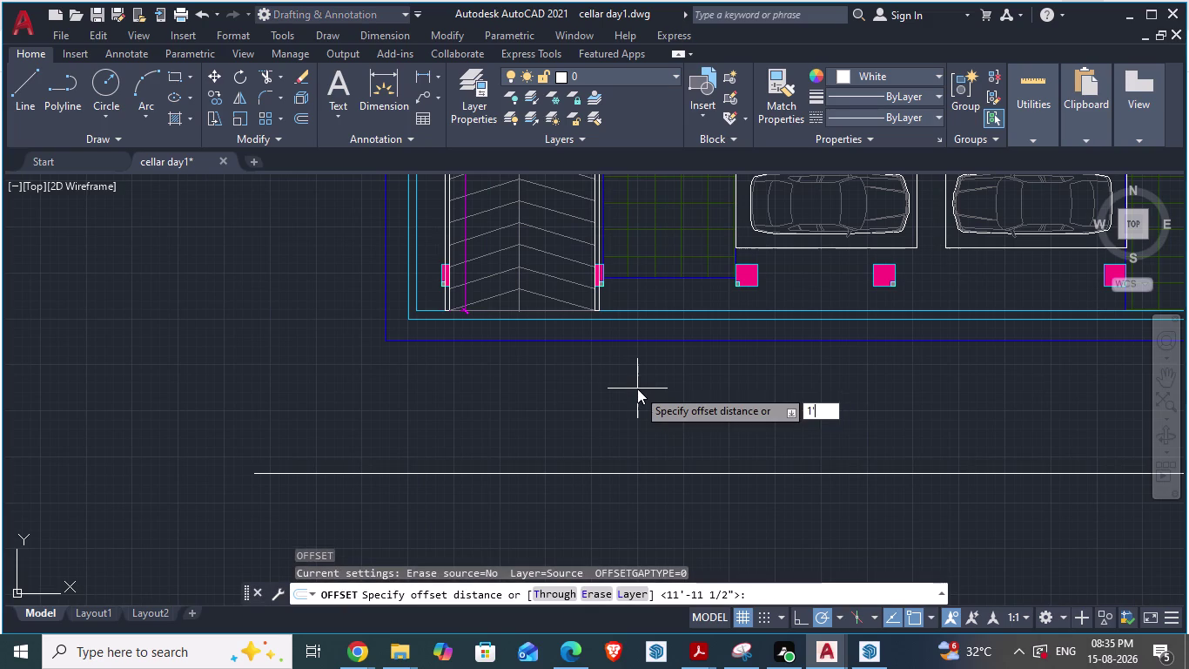
key(1)
text(0.)
text(5")
key(Return)
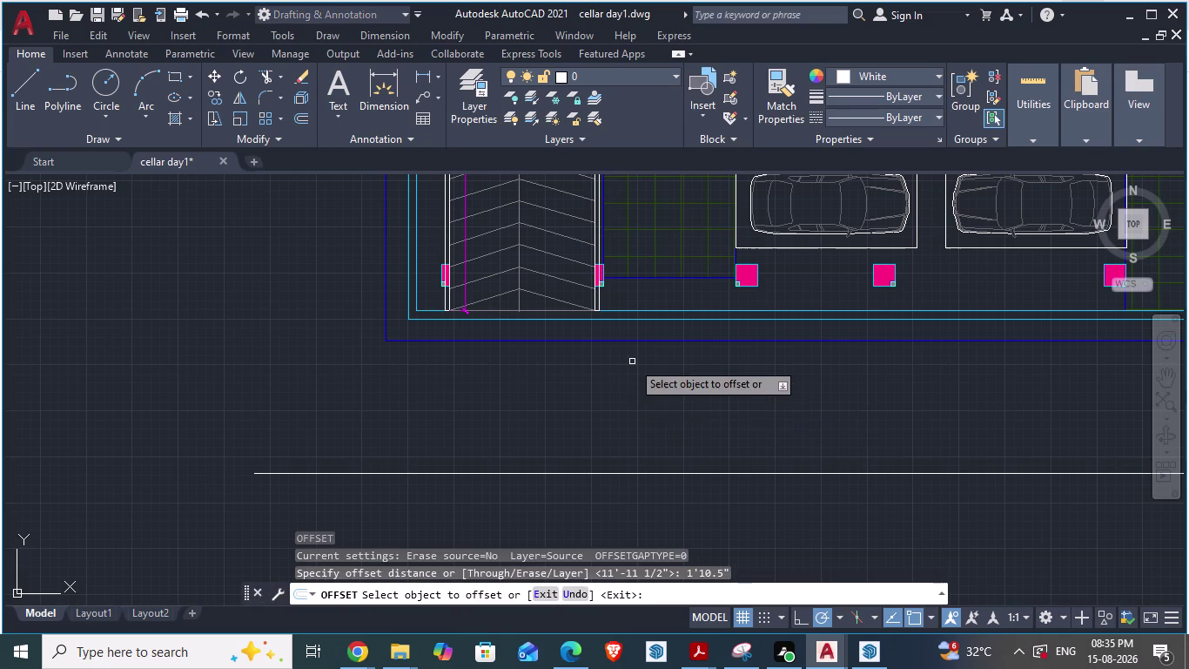
click(629, 342)
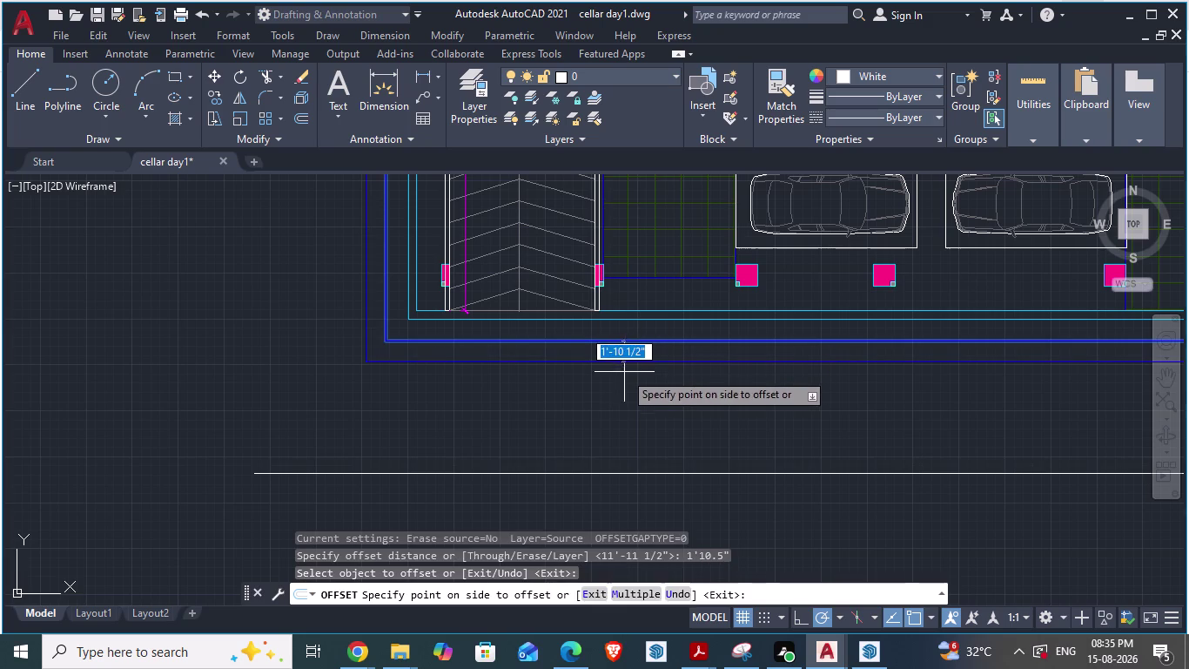
click(621, 382)
key(Escape)
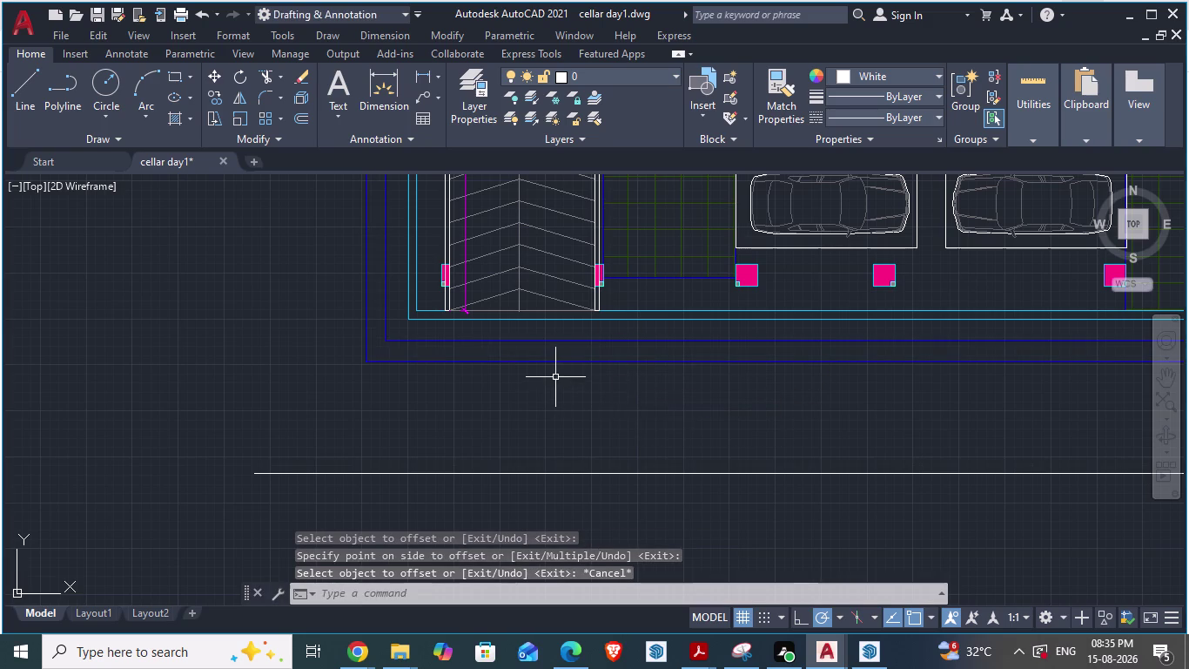
scroll(down, 3)
key(alt+Tab)
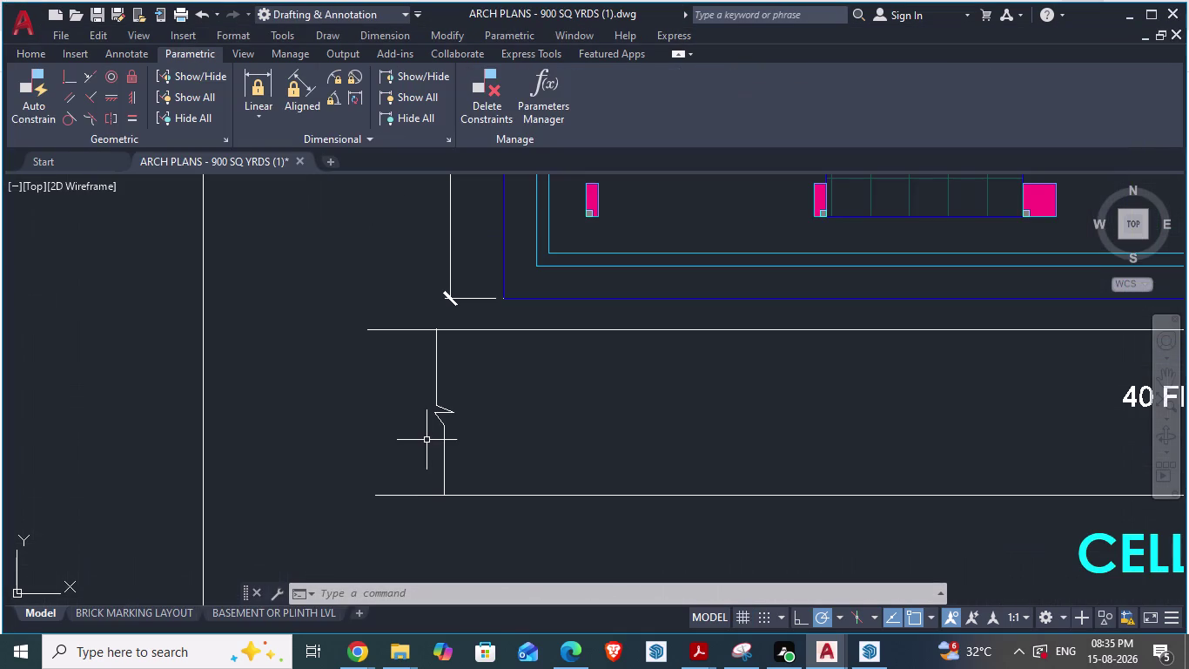
text(DA)
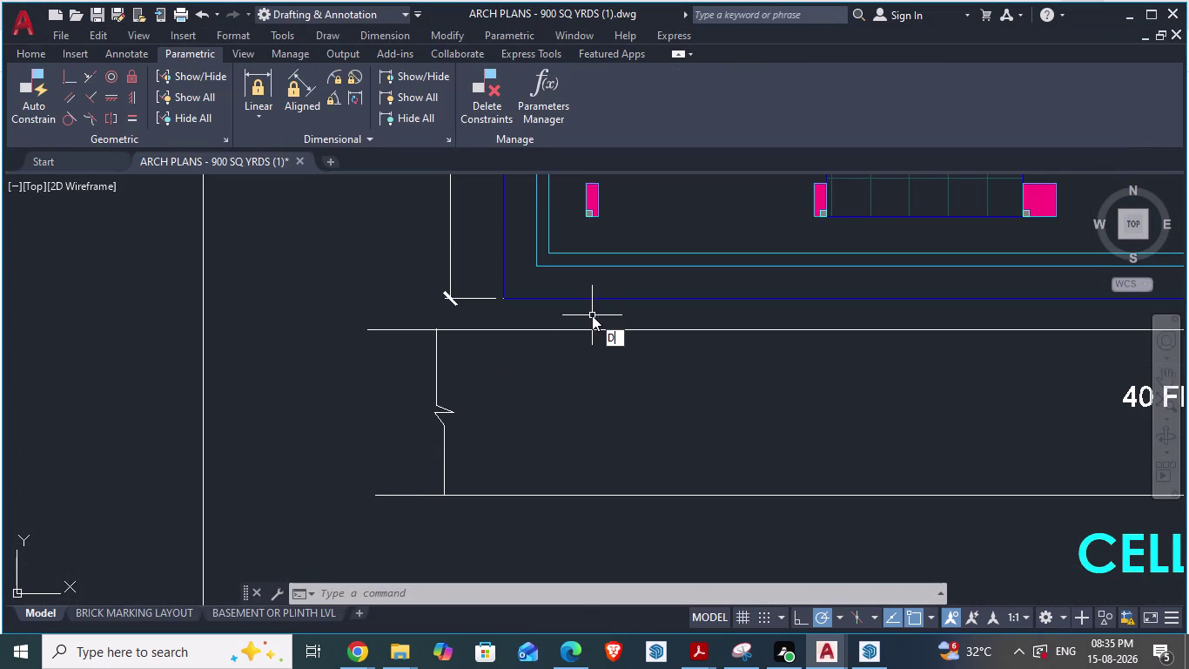
key(Return)
click(592, 296)
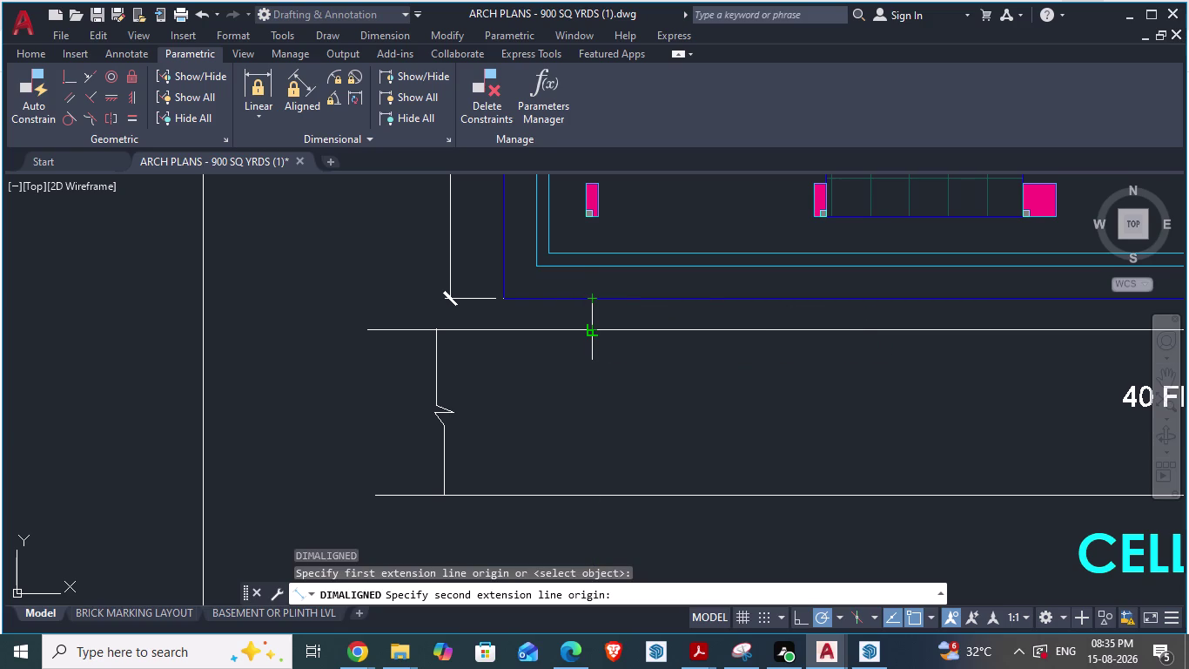
key(Escape)
key(alt+Tab)
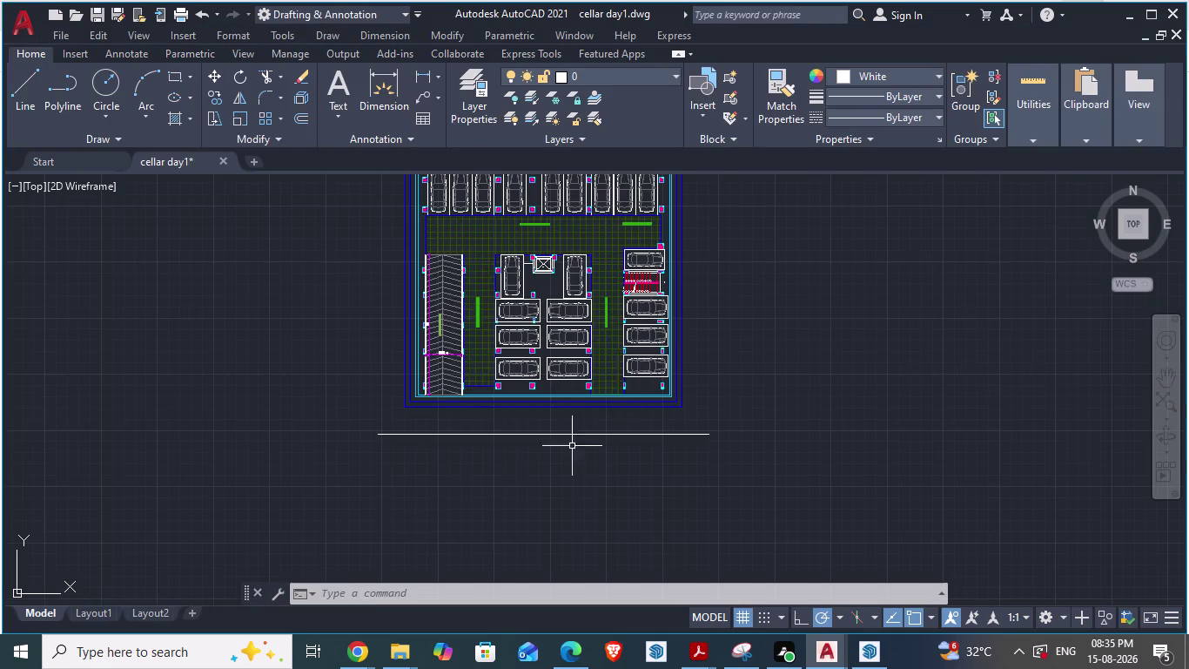
Explode the new offset outline into separate lines.
scroll(up, 3)
click(486, 282)
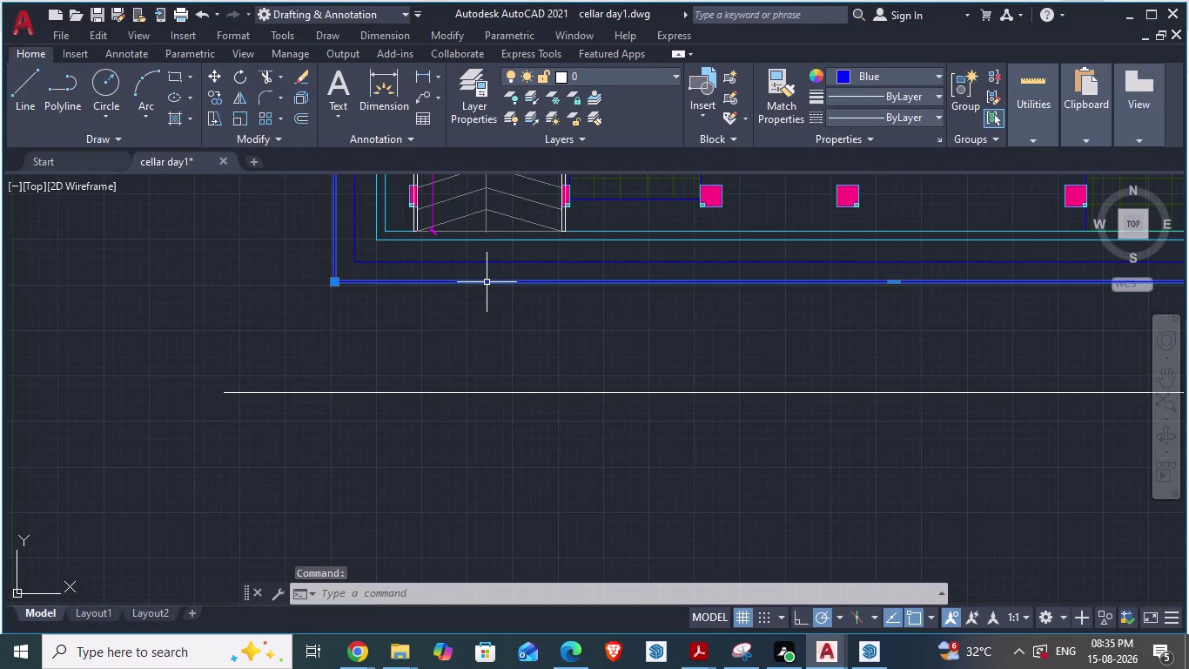
key(x)
key(Return)
scroll(down, 3)
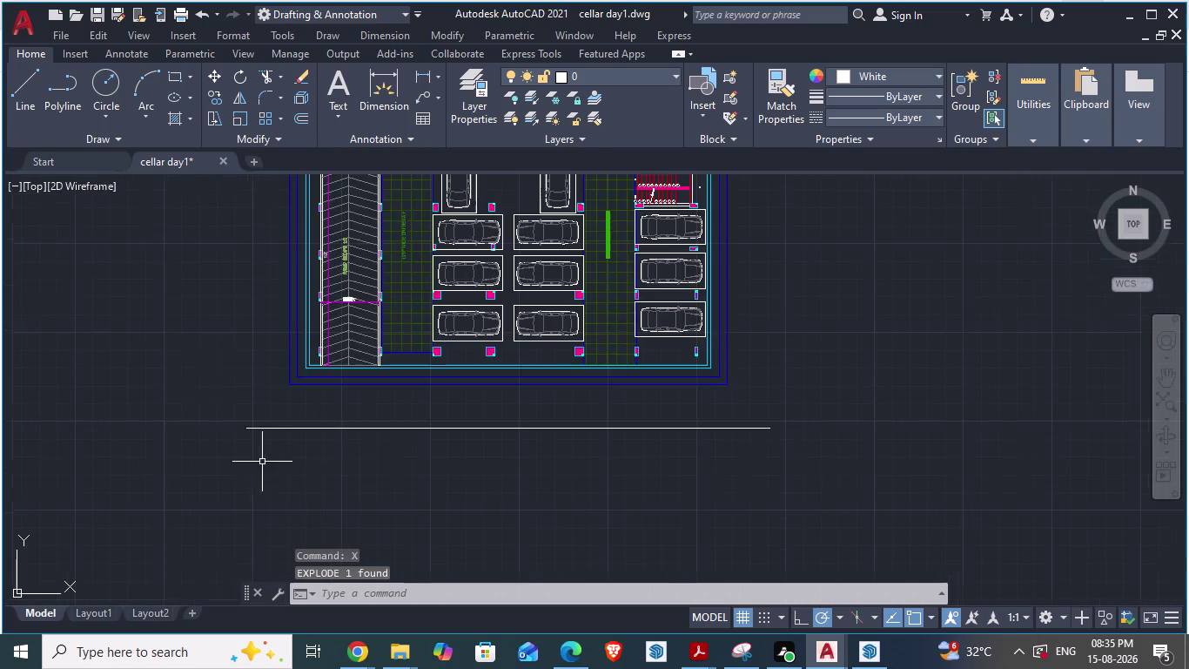
scroll(down, 3)
scroll(up, 3)
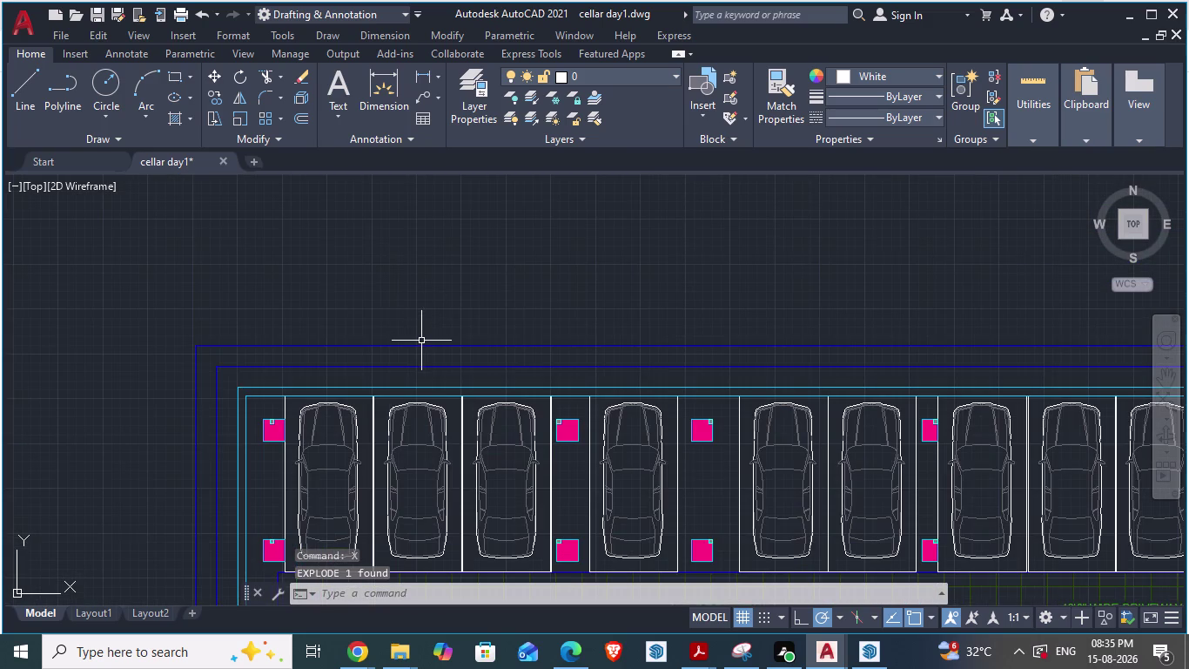
Delete three unwanted edges of the outline, keeping the road-facing bottom line.
click(421, 345)
key(Delete)
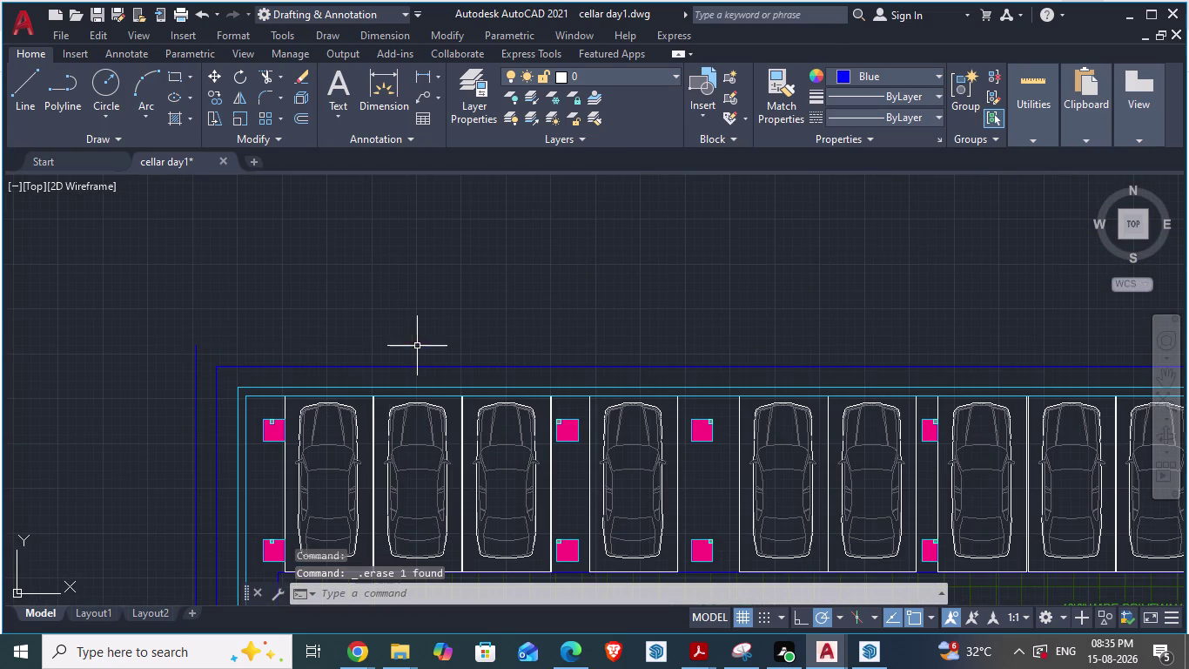
click(194, 374)
key(Delete)
scroll(down, 3)
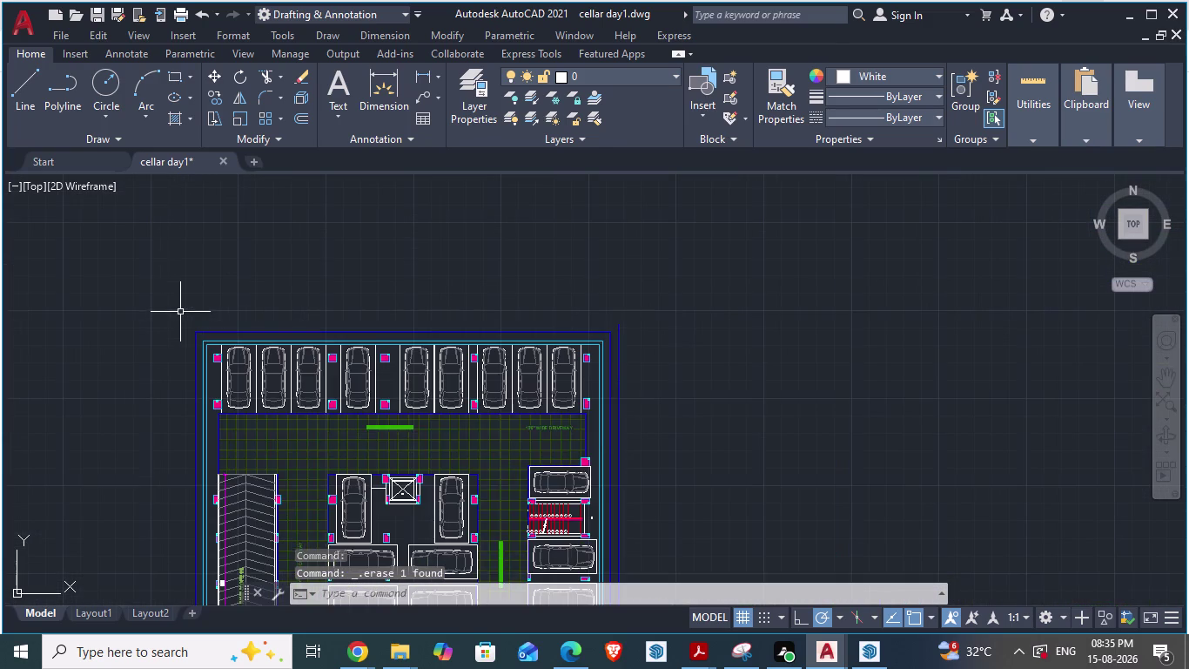
click(617, 329)
key(Delete)
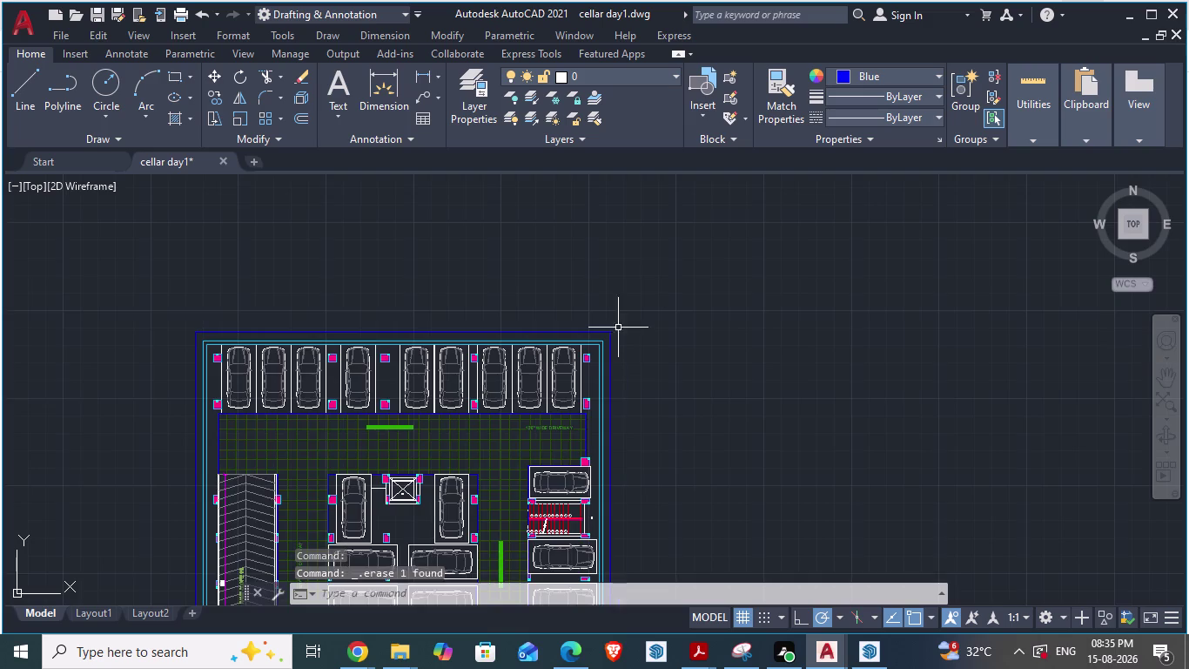
scroll(down, 3)
scroll(up, 3)
scroll(down, 3)
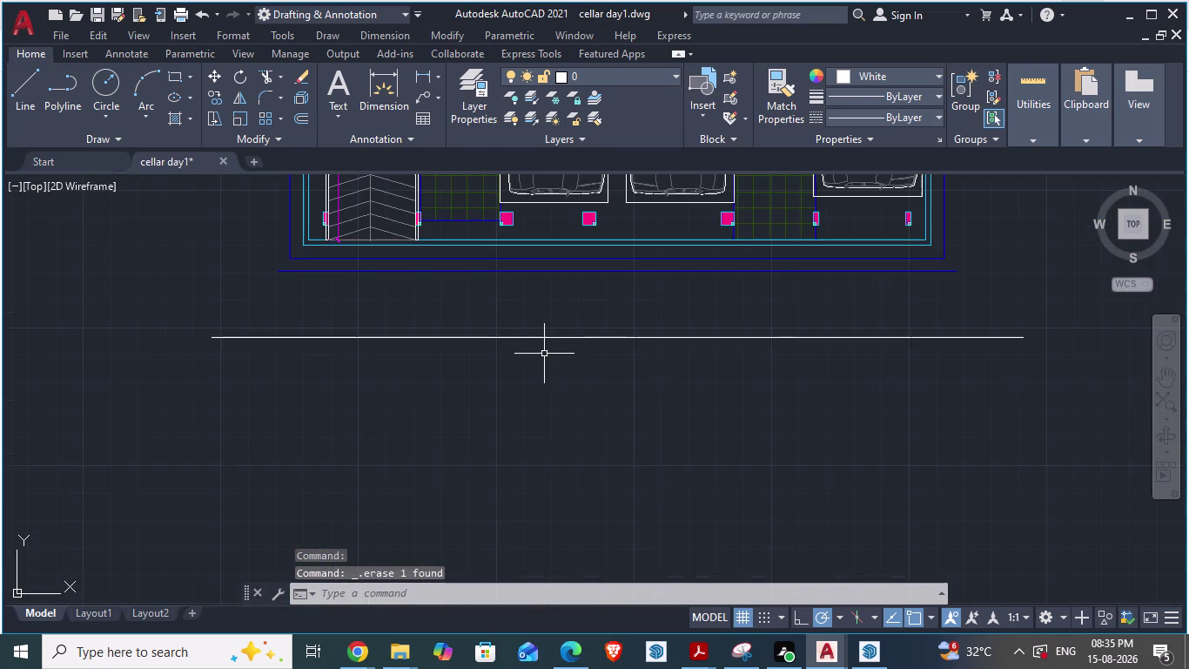
click(544, 271)
Change the new bottom boundary line's colour to ByLayer.
right_click(543, 271)
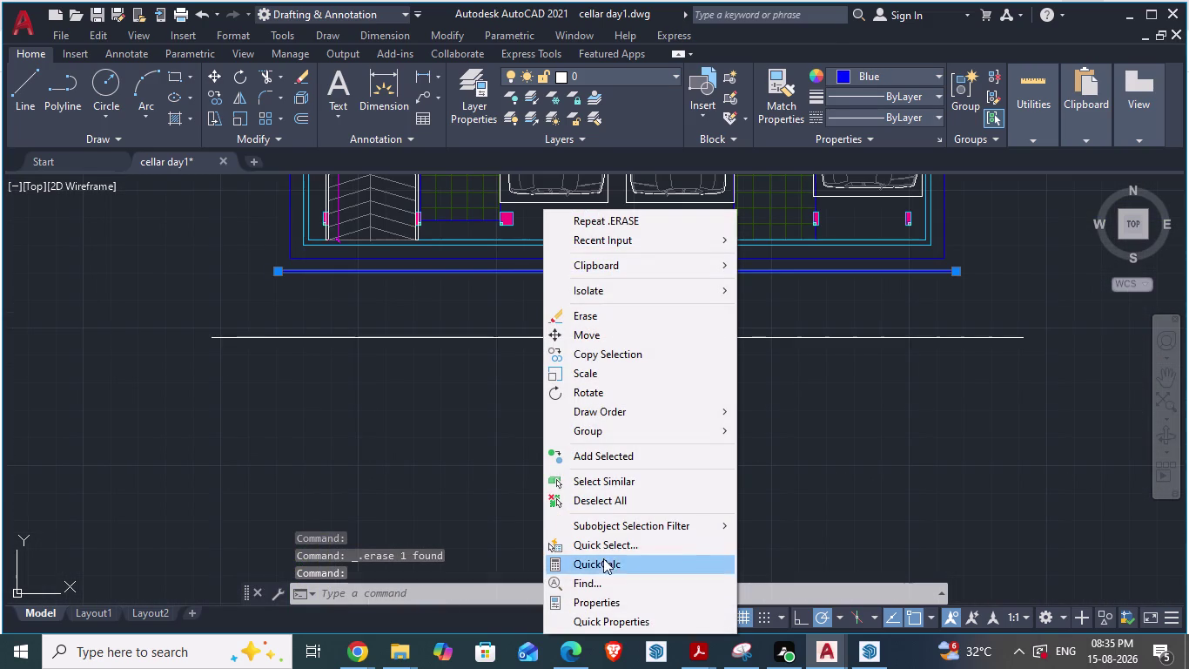
click(597, 594)
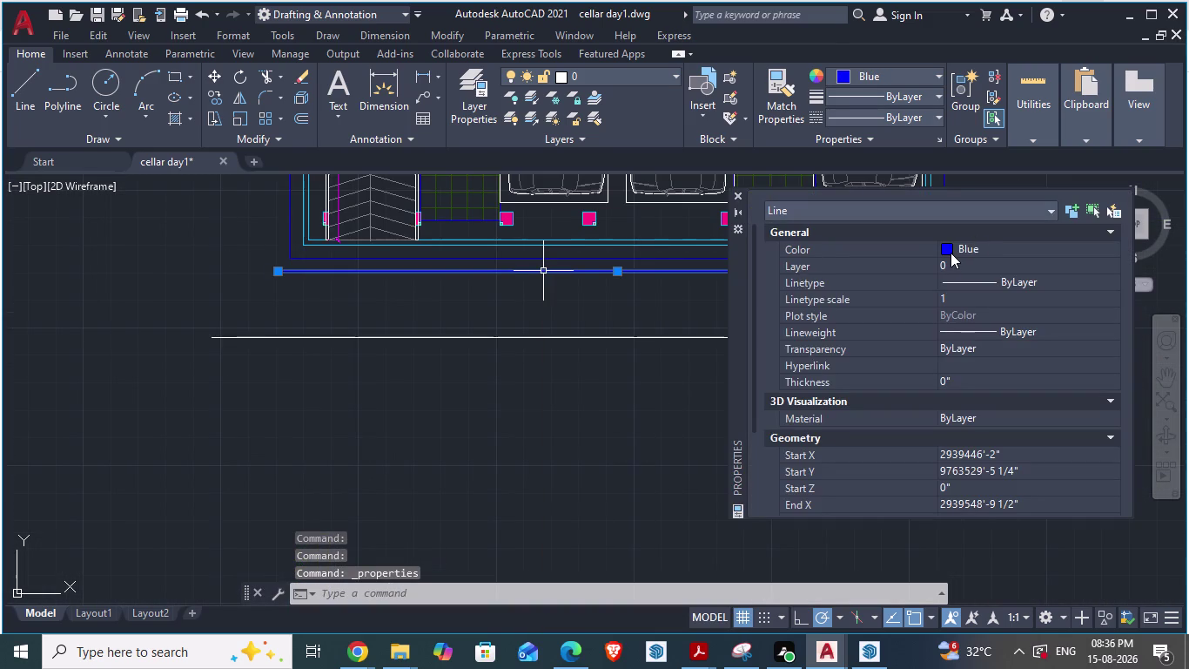
click(950, 247)
click(945, 248)
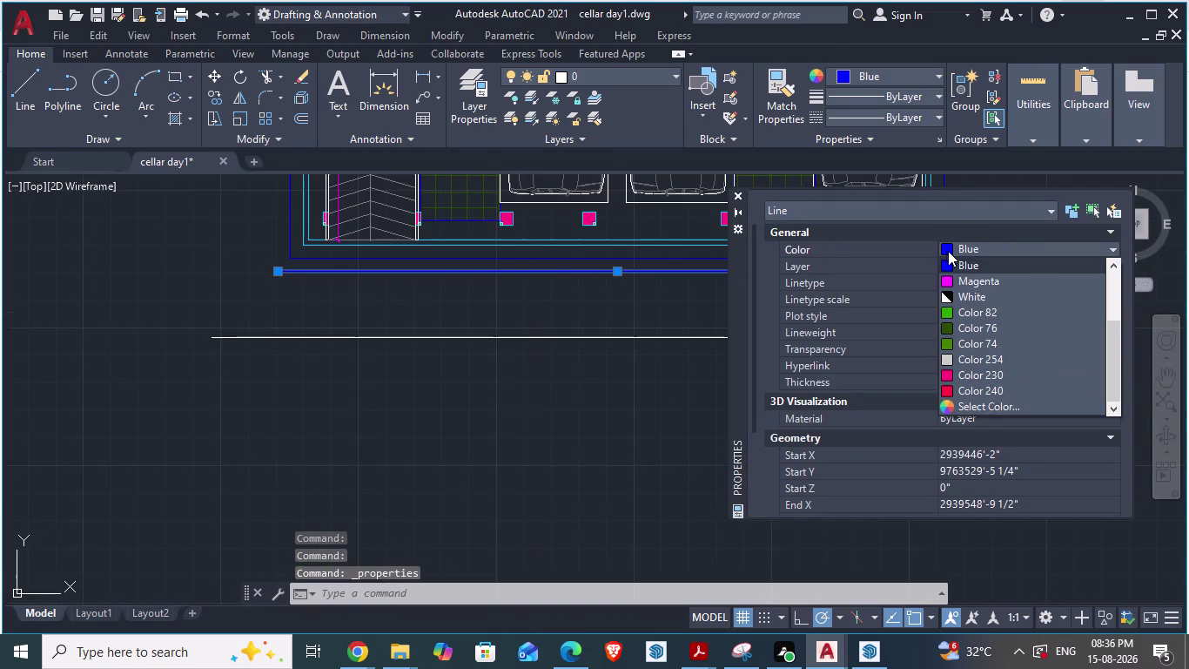
scroll(up, 3)
click(976, 266)
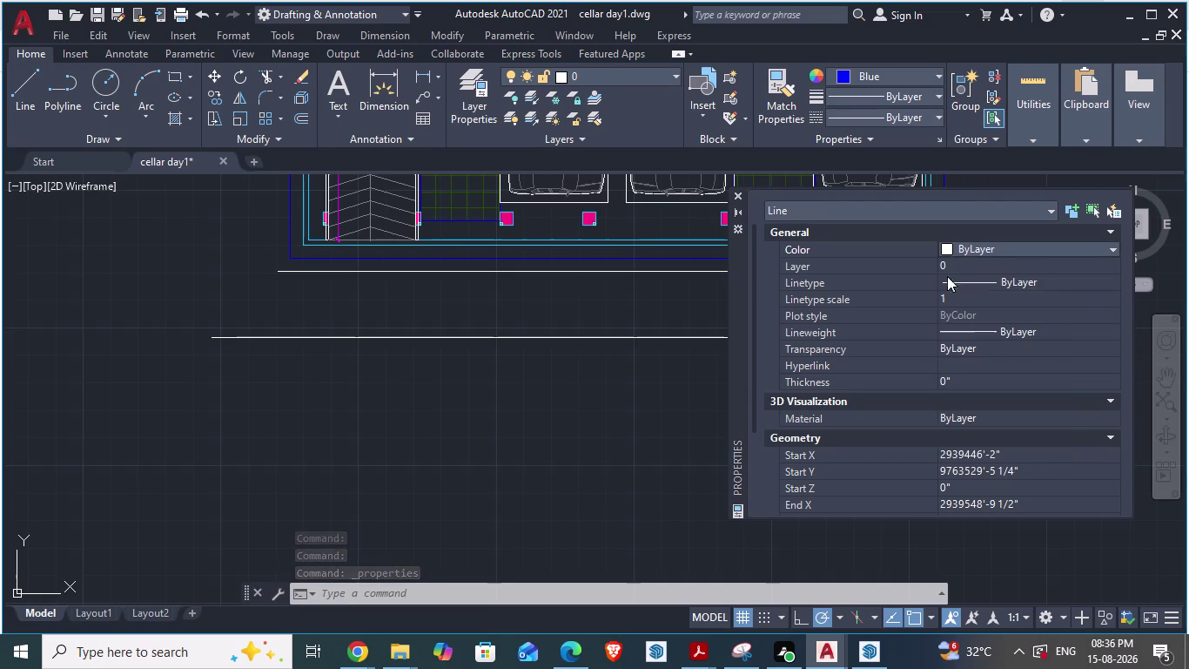
Close Properties, clear the selection, and switch to the ARCH PLANS reference drawing.
click(583, 401)
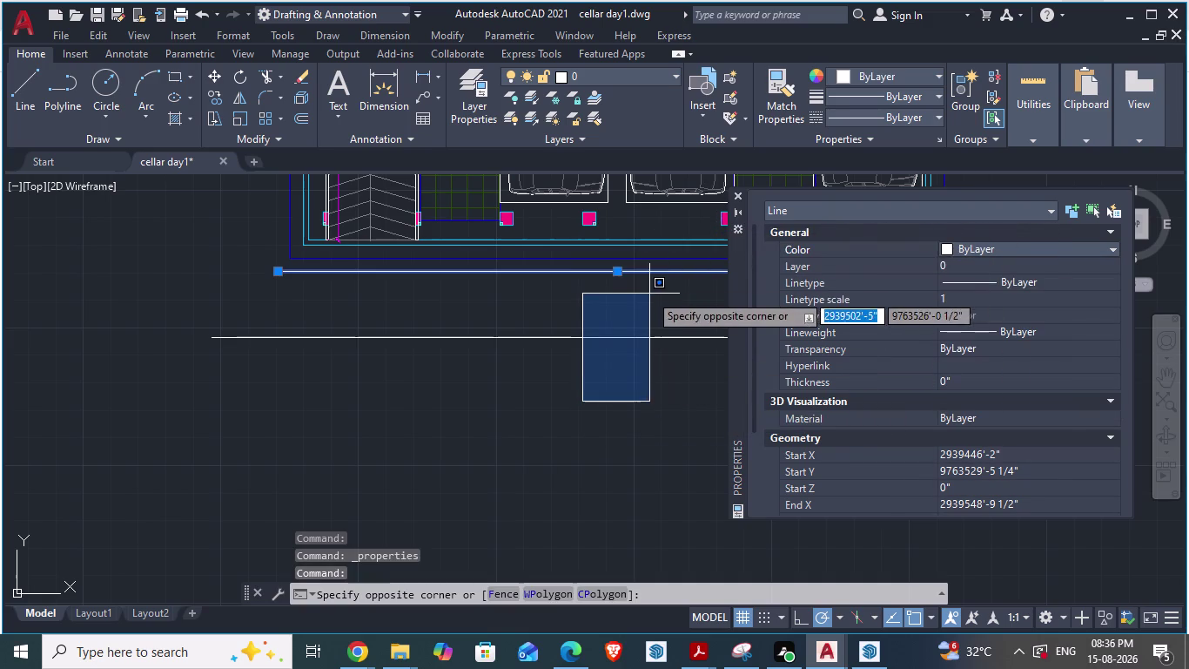
key(Escape)
click(738, 194)
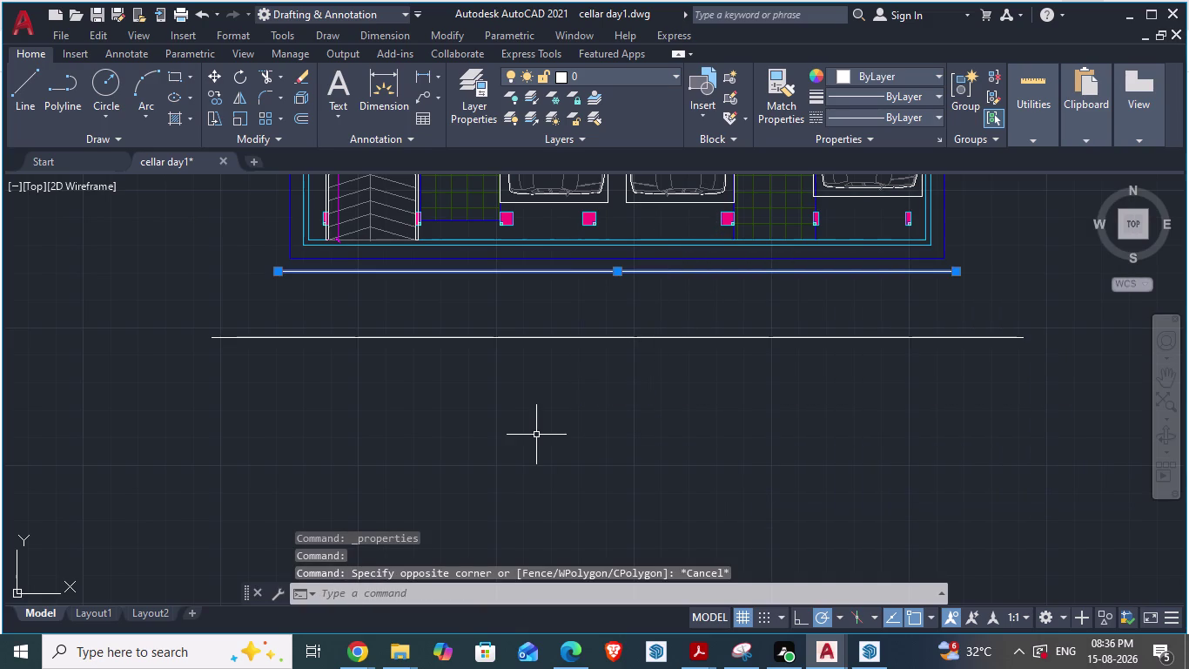
key(Escape)
click(514, 450)
scroll(down, 3)
key(Escape)
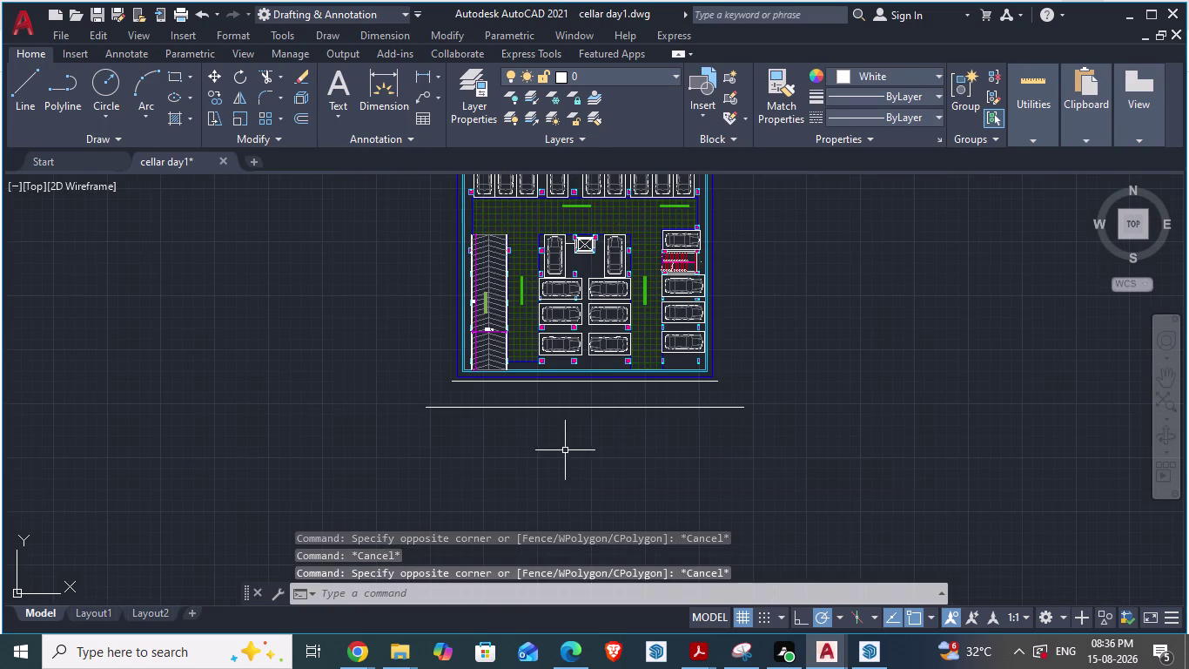
key(alt+Tab)
Review the reference plan, return to cellar day1 and cancel a started LINE.
scroll(down, 3)
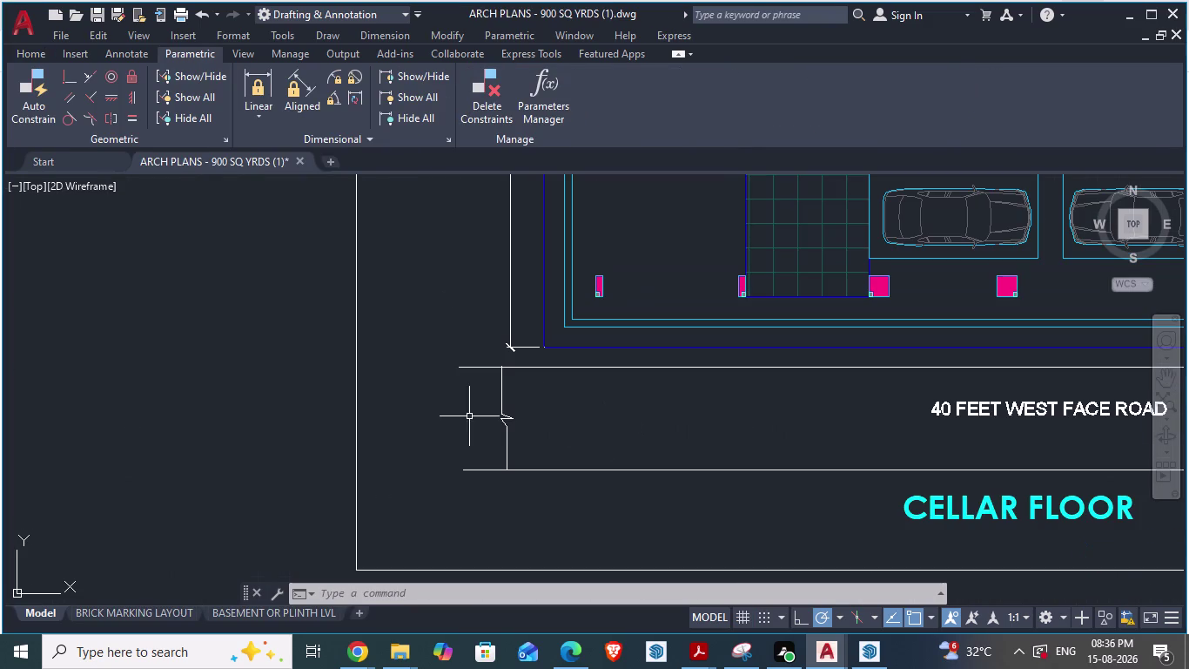
scroll(up, 3)
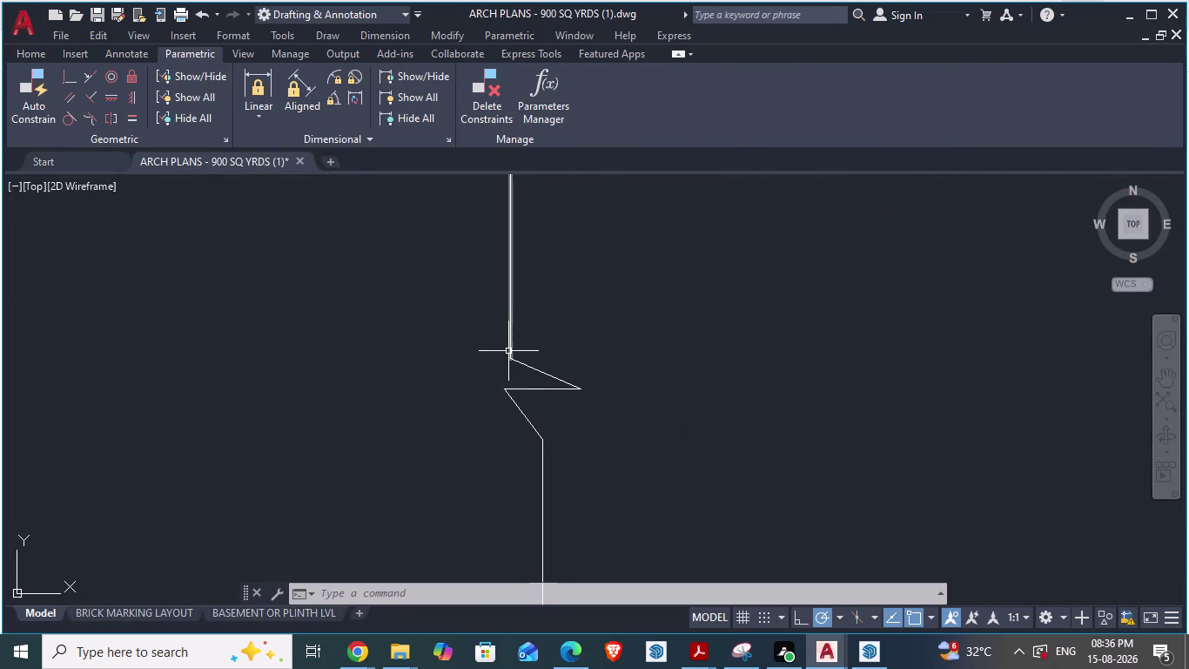
scroll(down, 3)
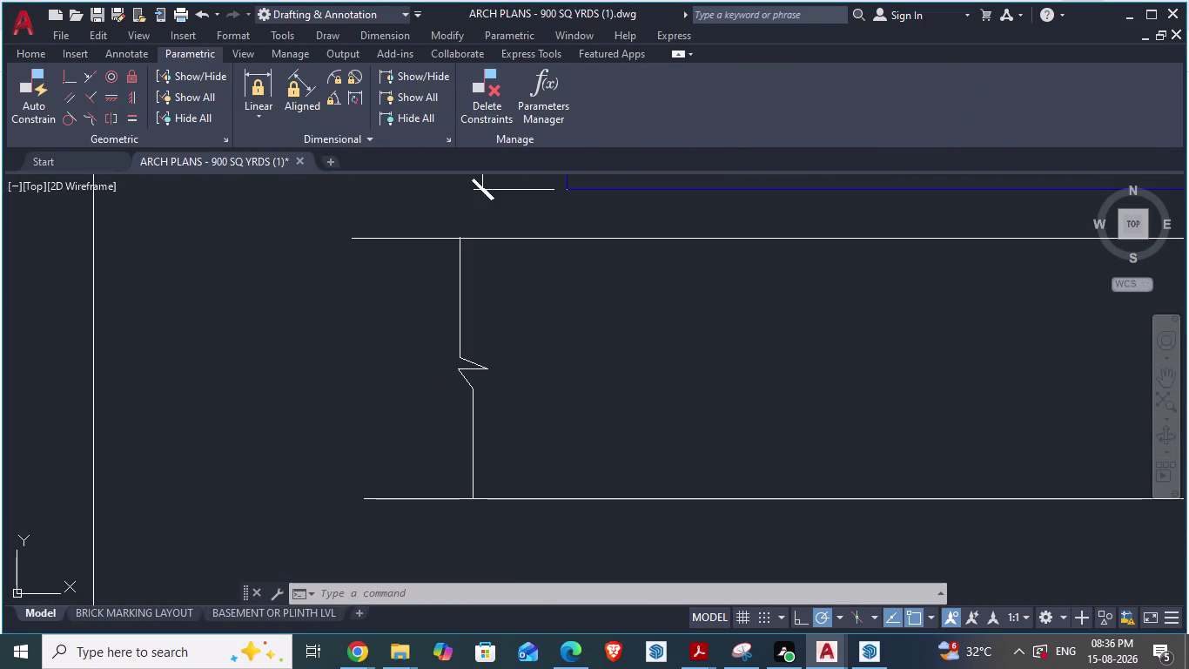
key(alt+Tab)
scroll(down, 3)
scroll(up, 3)
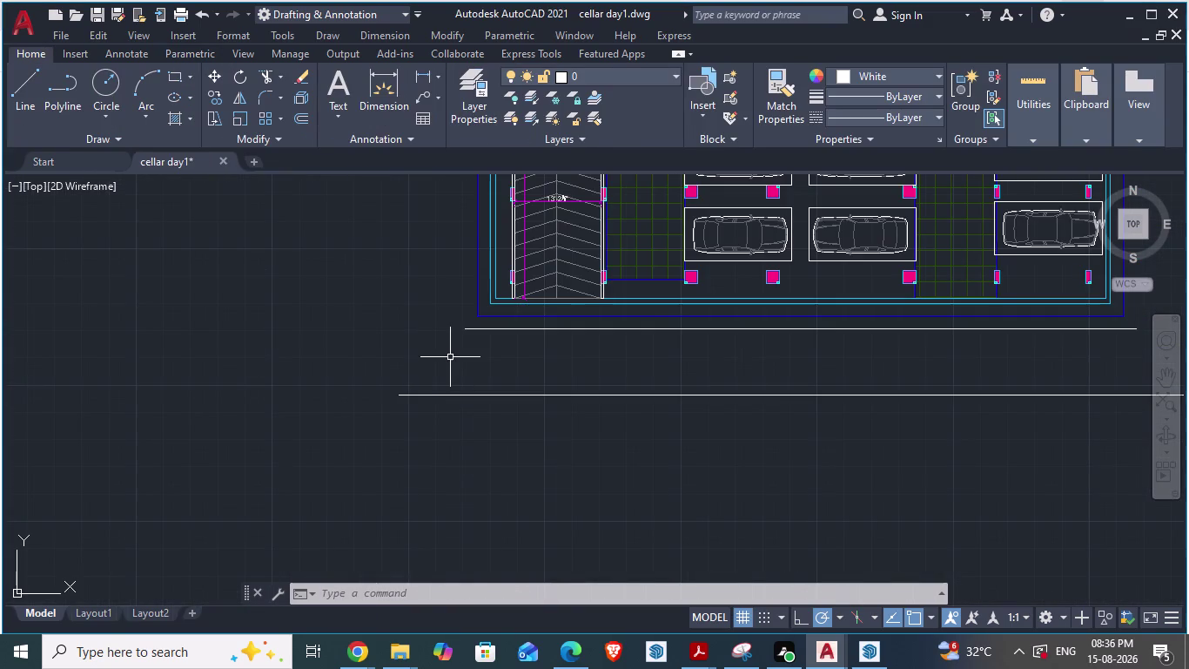
key(l)
key(Return)
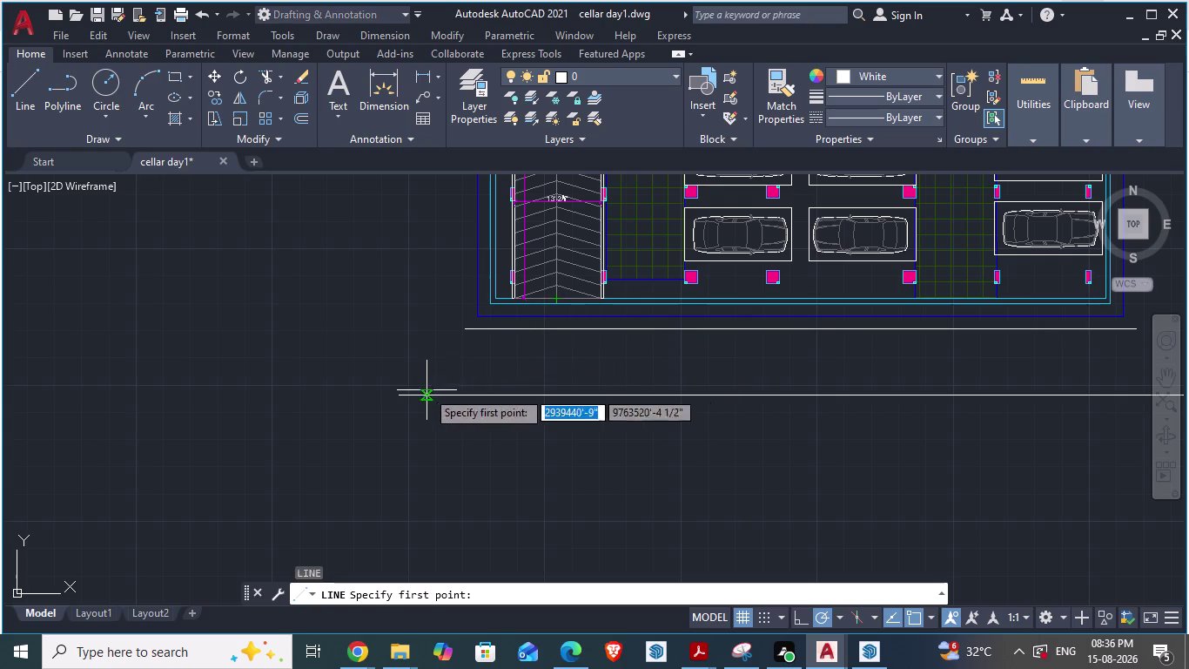
key(Escape)
Stretch the upper road line's left endpoint to the lower line's left end.
click(477, 328)
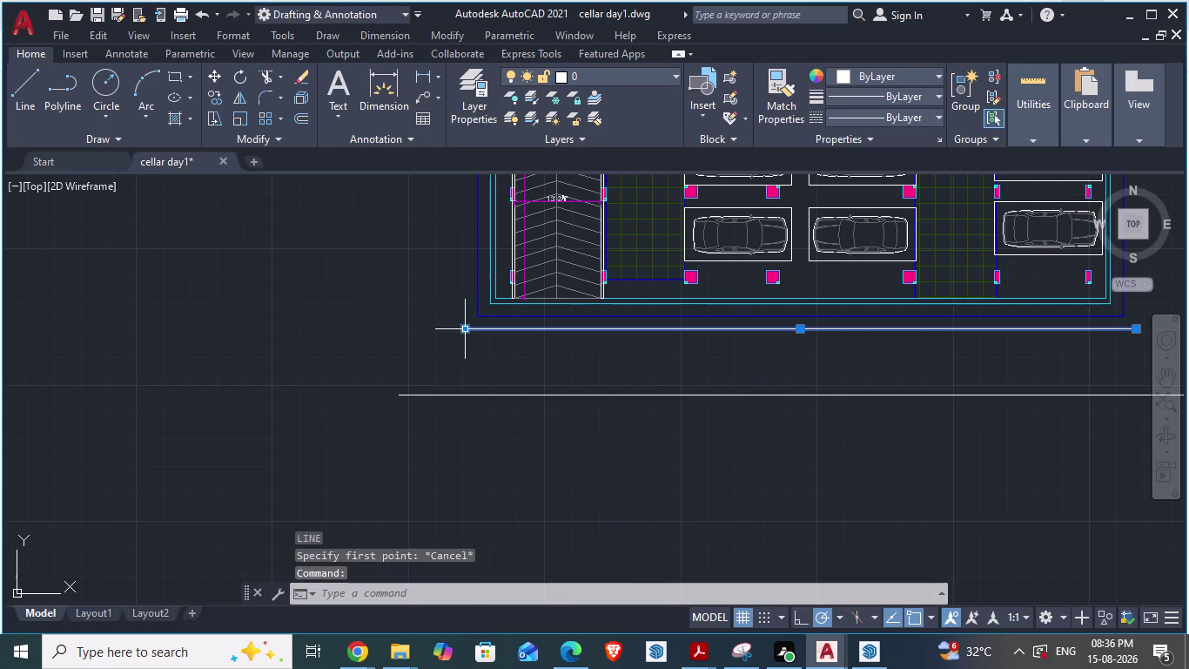
drag(467, 332, 398, 382)
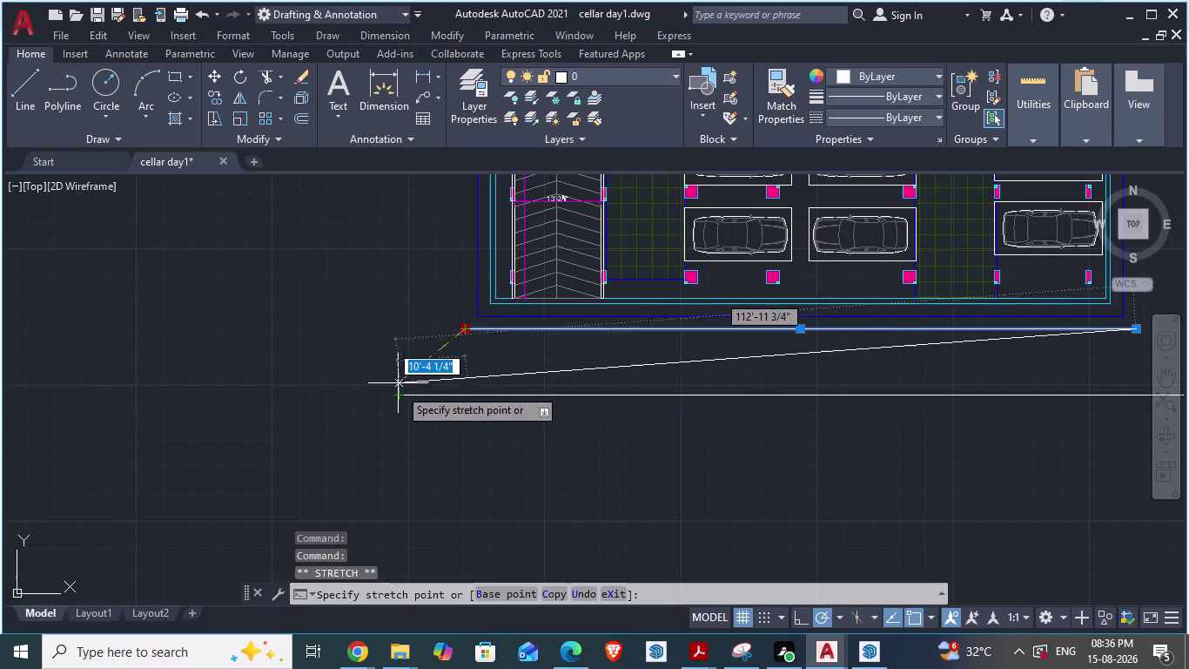
drag(398, 381, 393, 321)
click(394, 321)
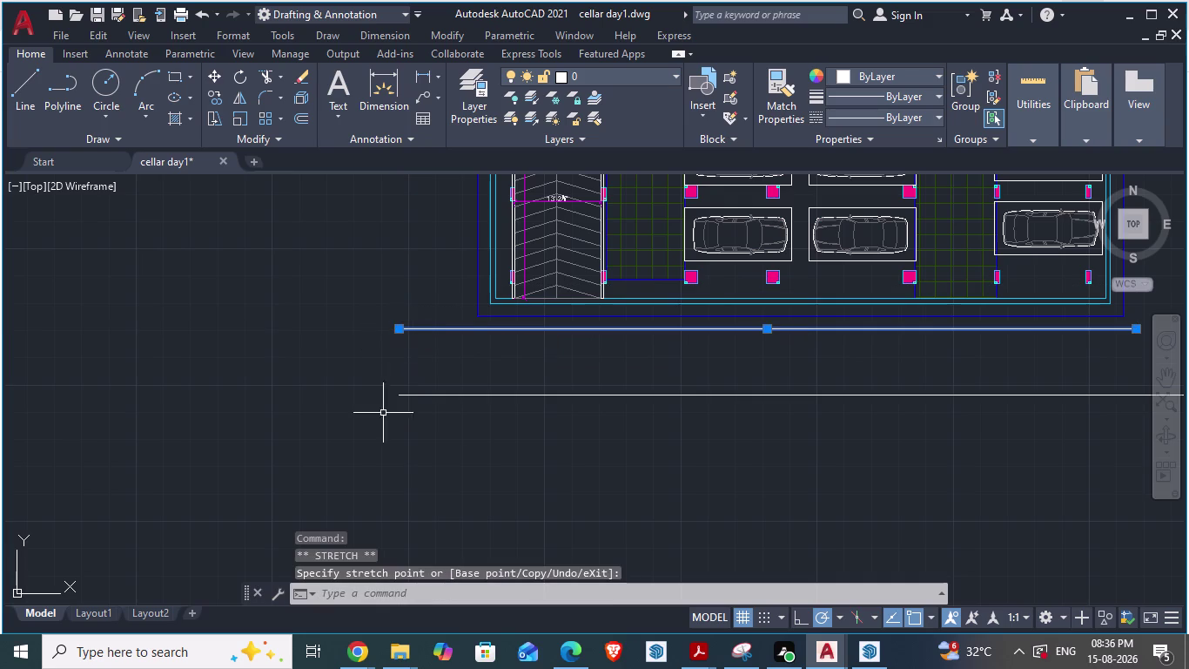
key(Escape)
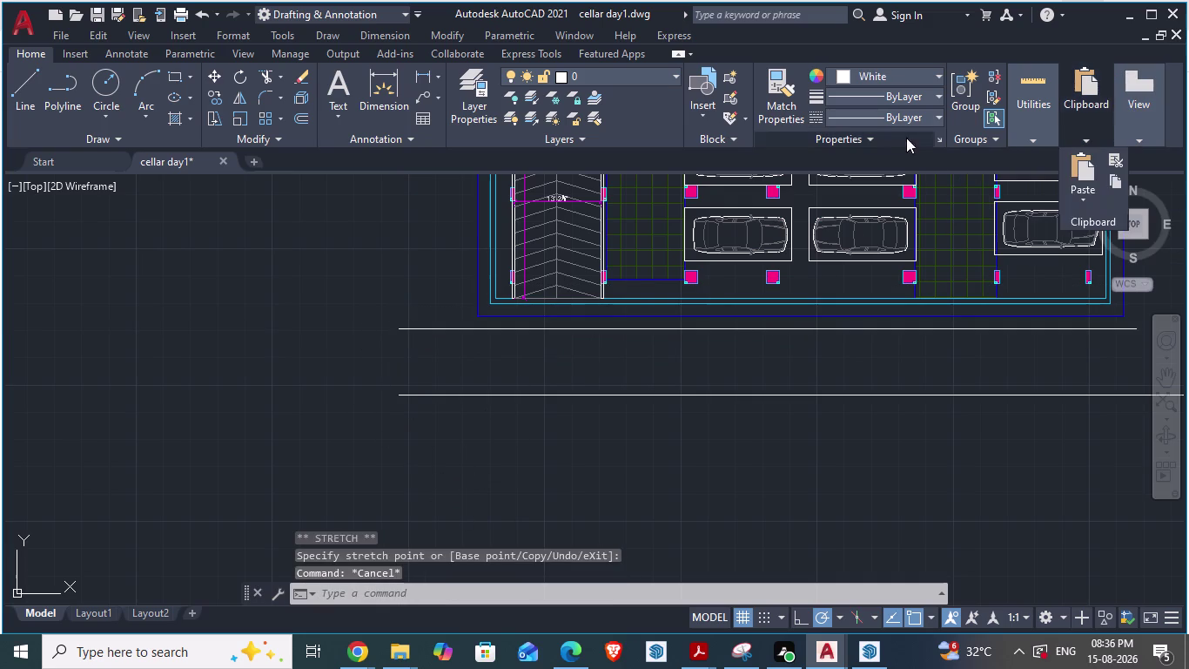
click(699, 115)
scroll(up, 3)
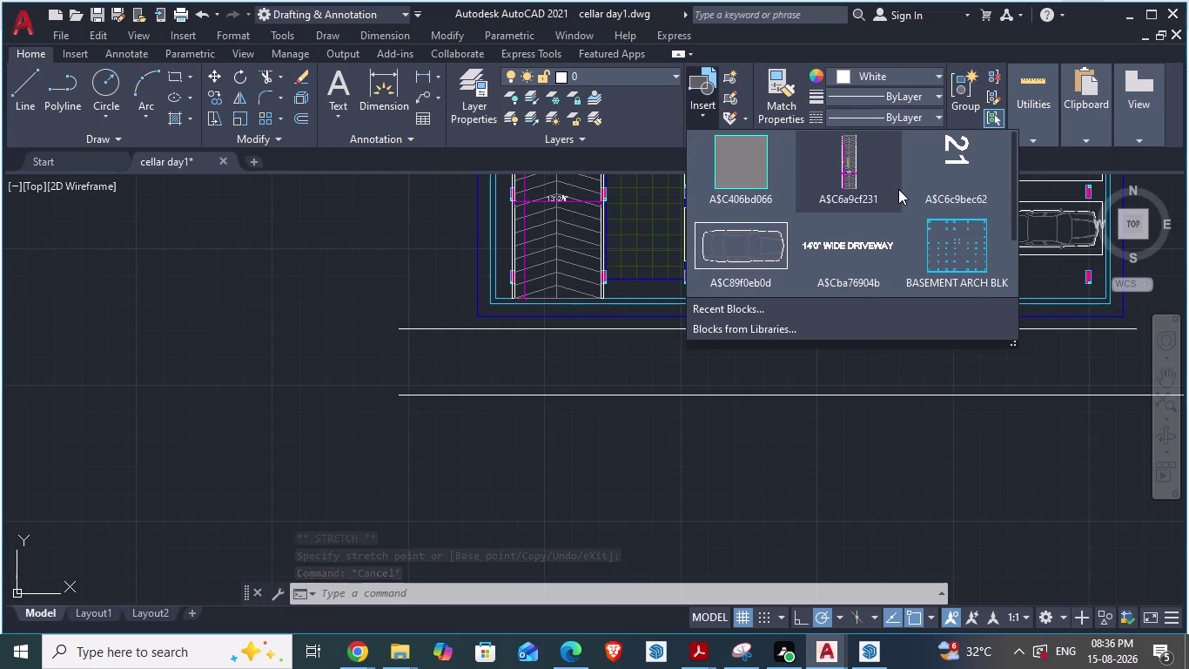
scroll(up, 3)
scroll(down, 3)
scroll(down, 3)
scroll(down, 3)
scroll(up, 3)
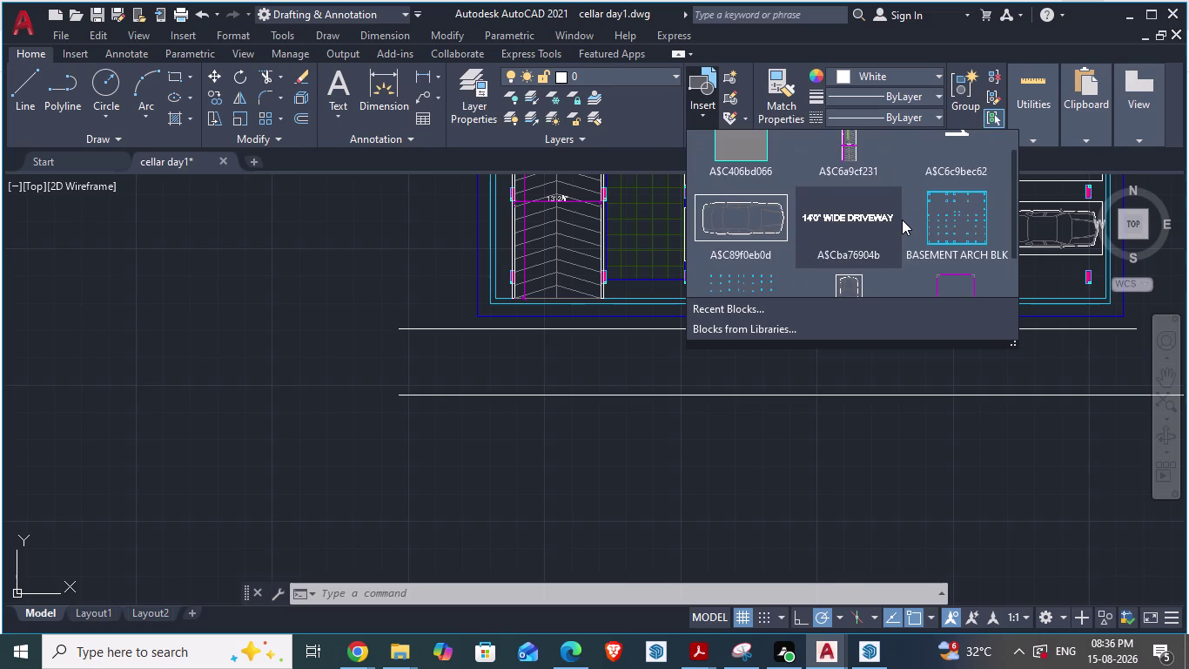
scroll(up, 3)
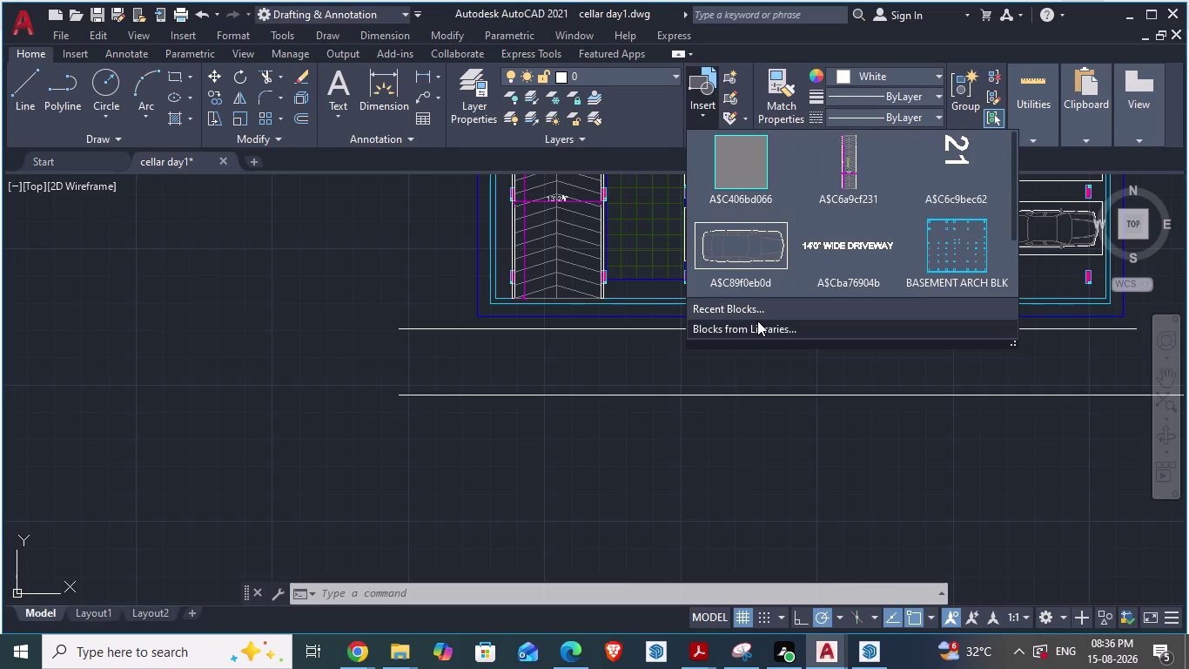
click(754, 326)
scroll(up, 3)
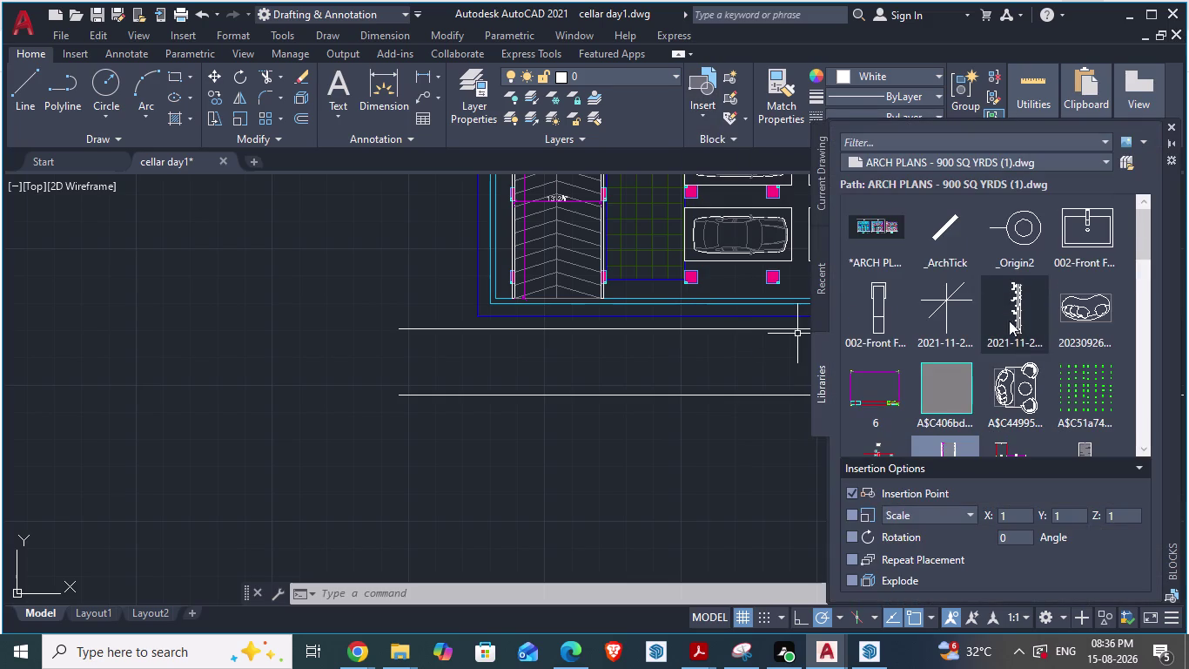
scroll(up, 3)
scroll(down, 3)
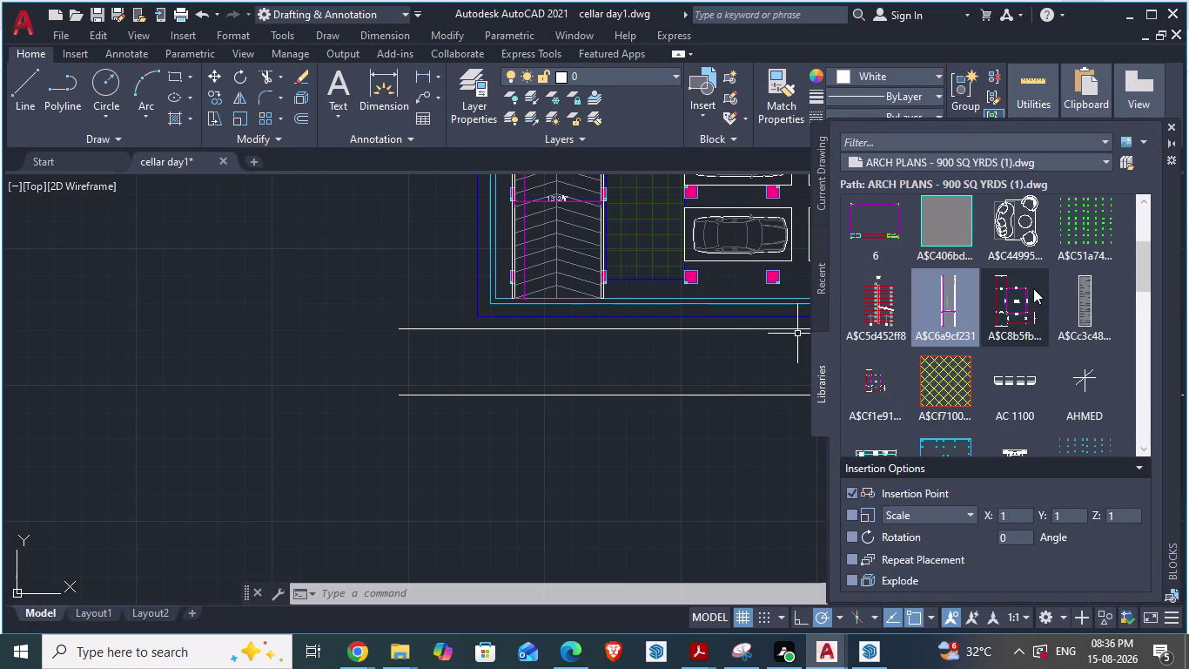
scroll(down, 3)
scroll(down, 3)
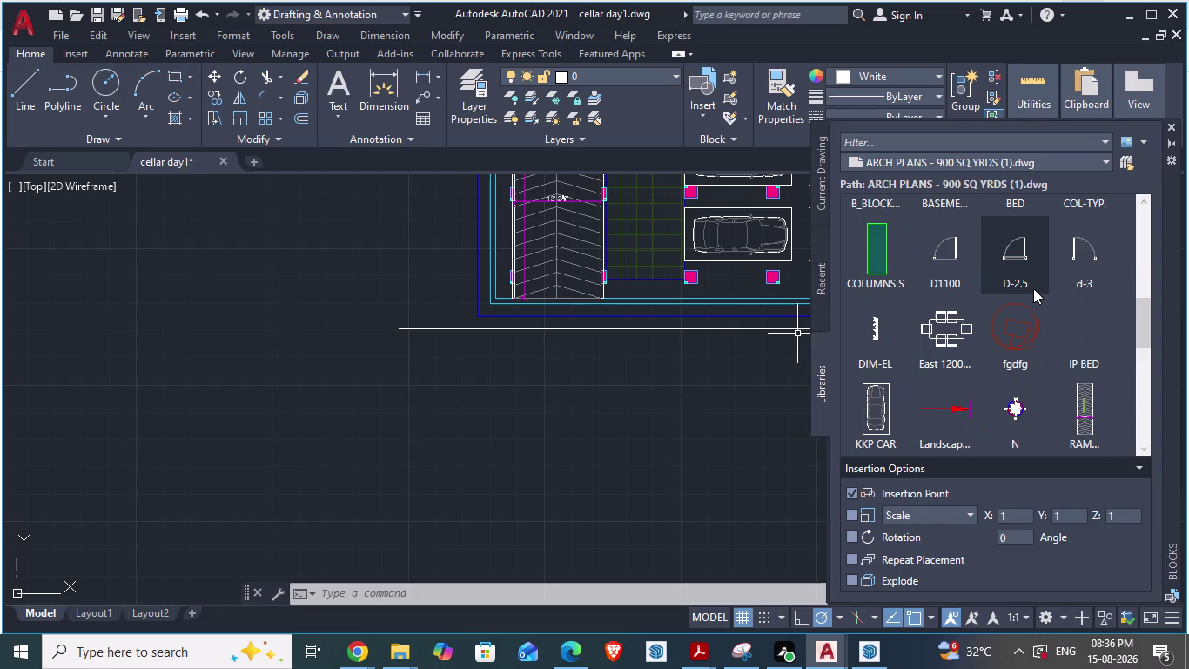
scroll(down, 3)
scroll(down, 3)
scroll(down, 3)
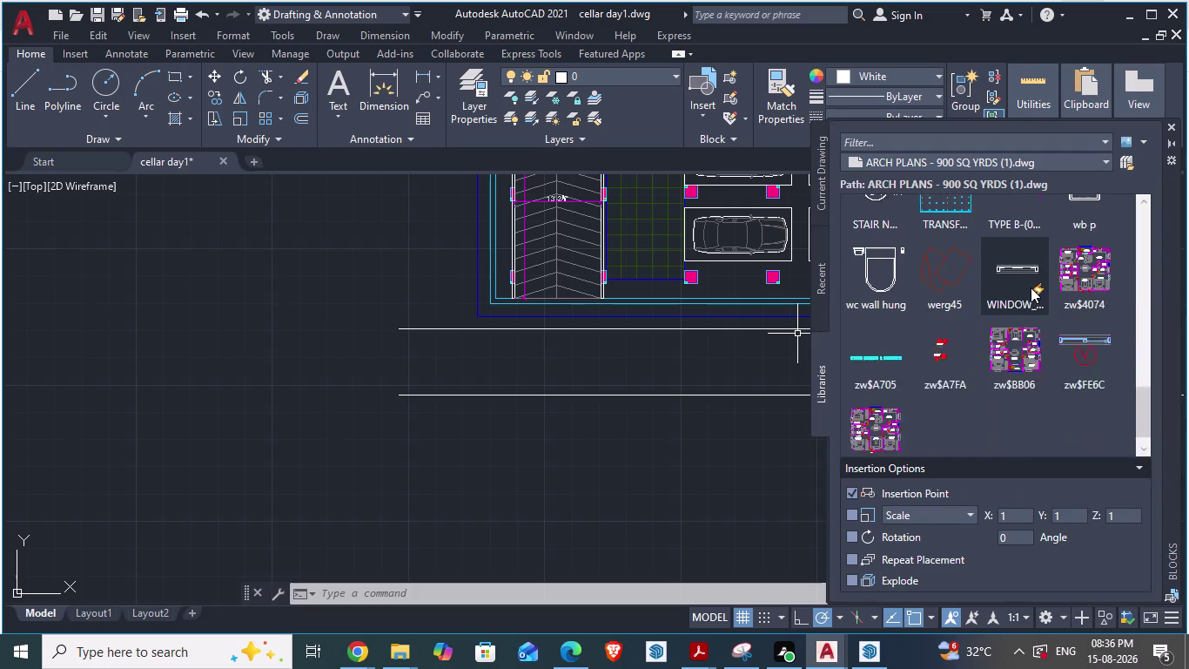
scroll(down, 3)
scroll(up, 3)
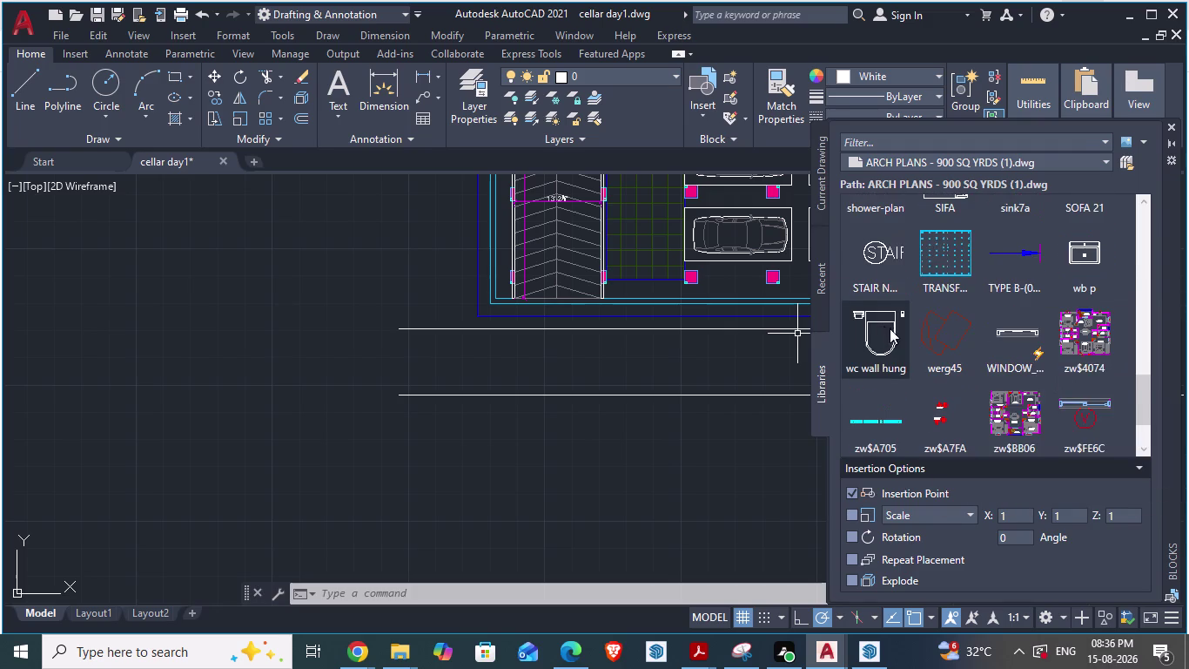
scroll(down, 3)
scroll(down, 3)
scroll(down, 3)
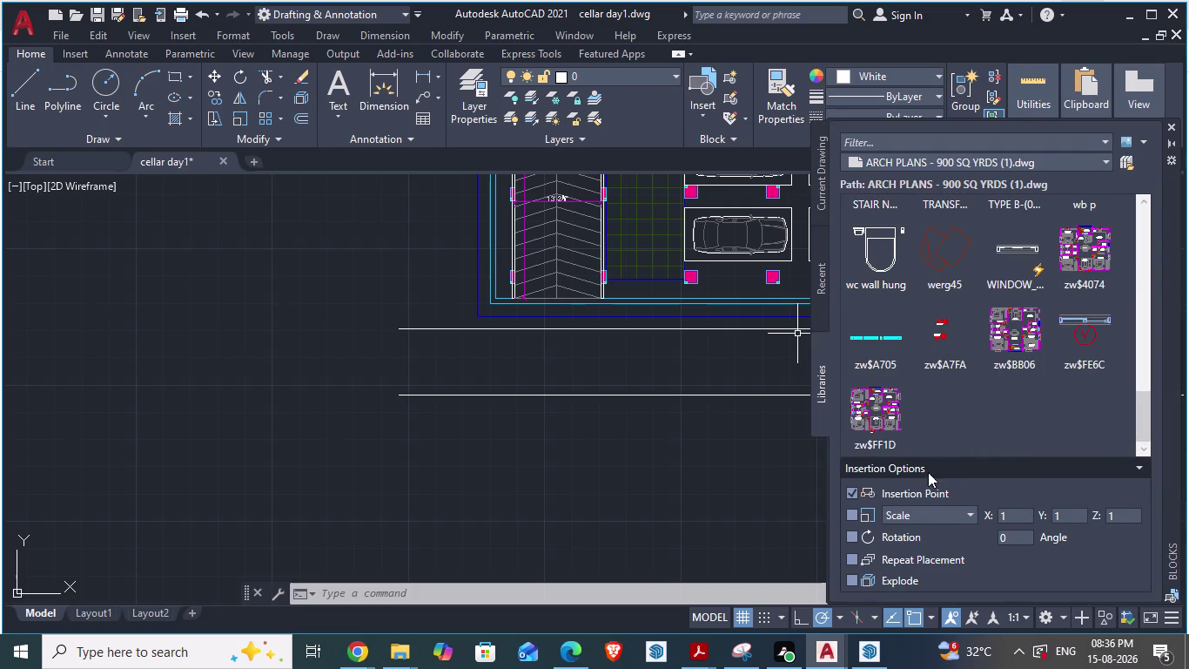
scroll(up, 3)
scroll(up, 3)
key(Escape)
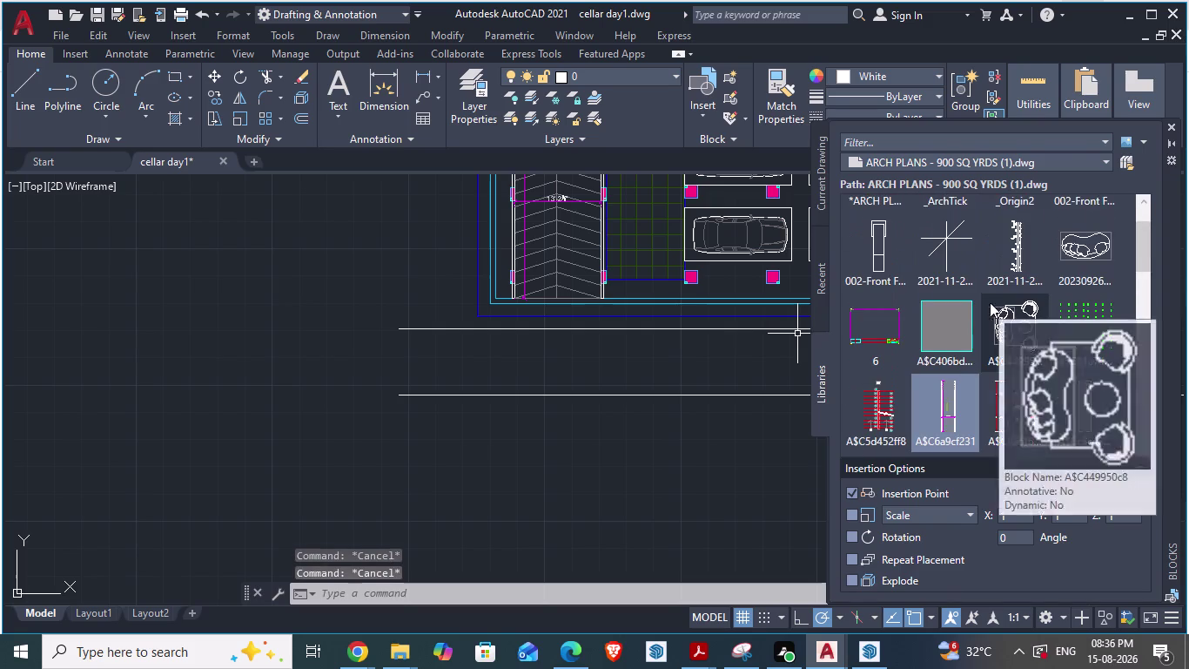
key(Escape)
click(477, 471)
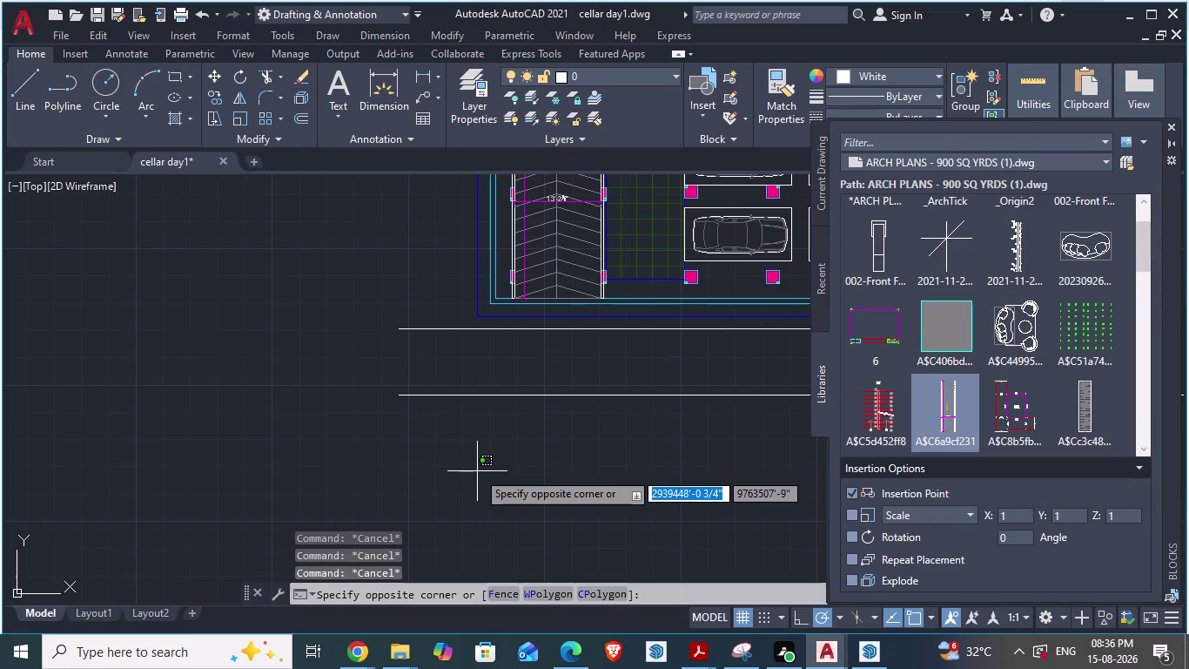
key(Escape)
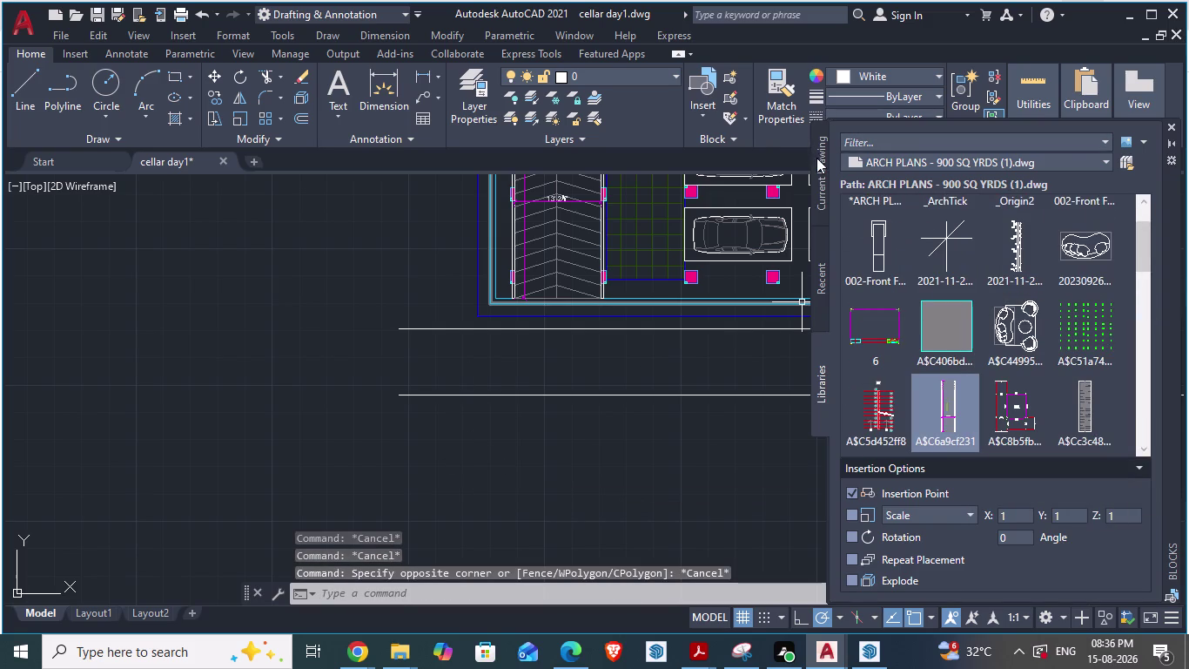
click(1174, 127)
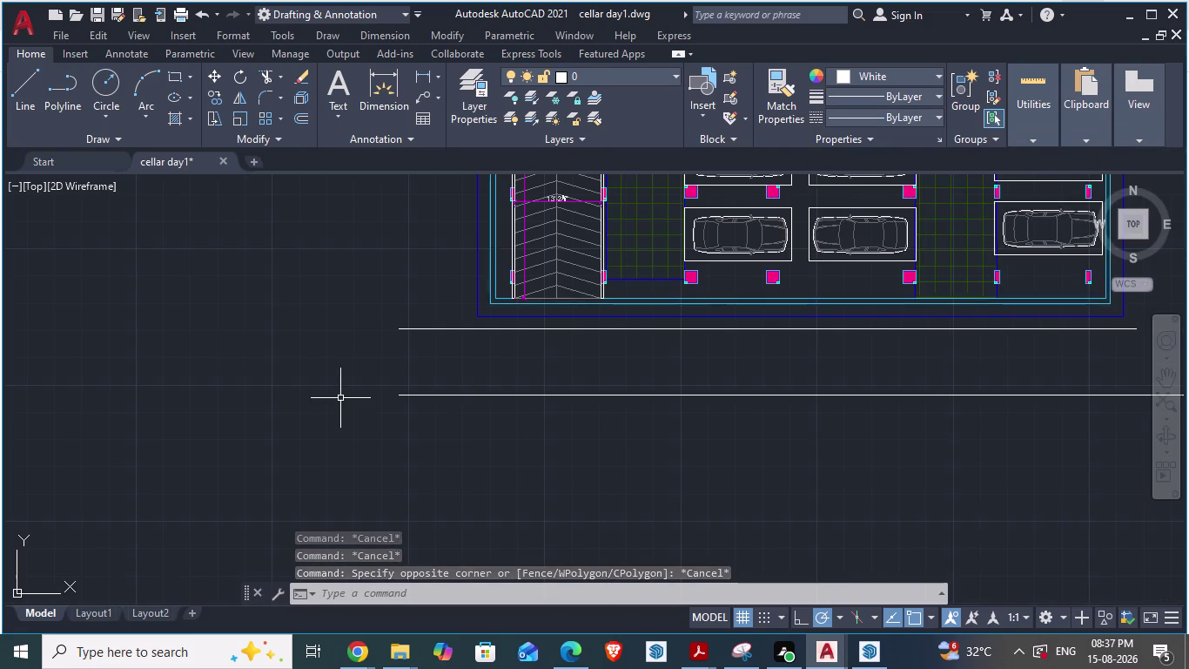
Start a line at the upper road line's left end with the LINE command.
scroll(up, 3)
key(alt+Tab)
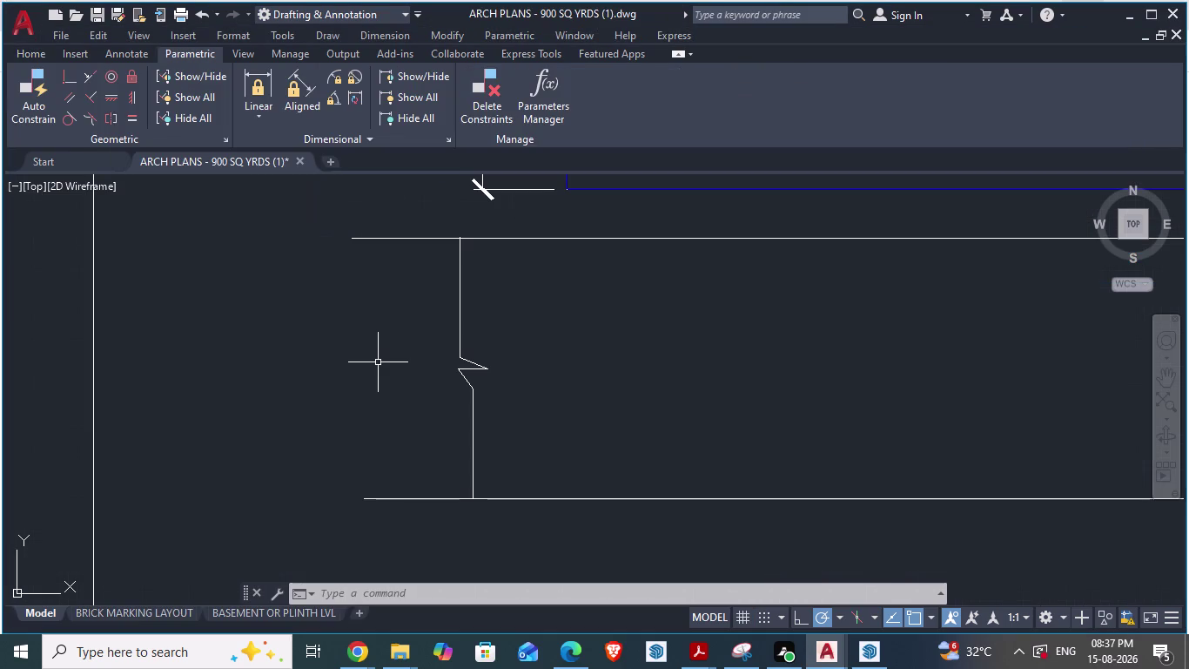
key(alt+Tab)
key(l)
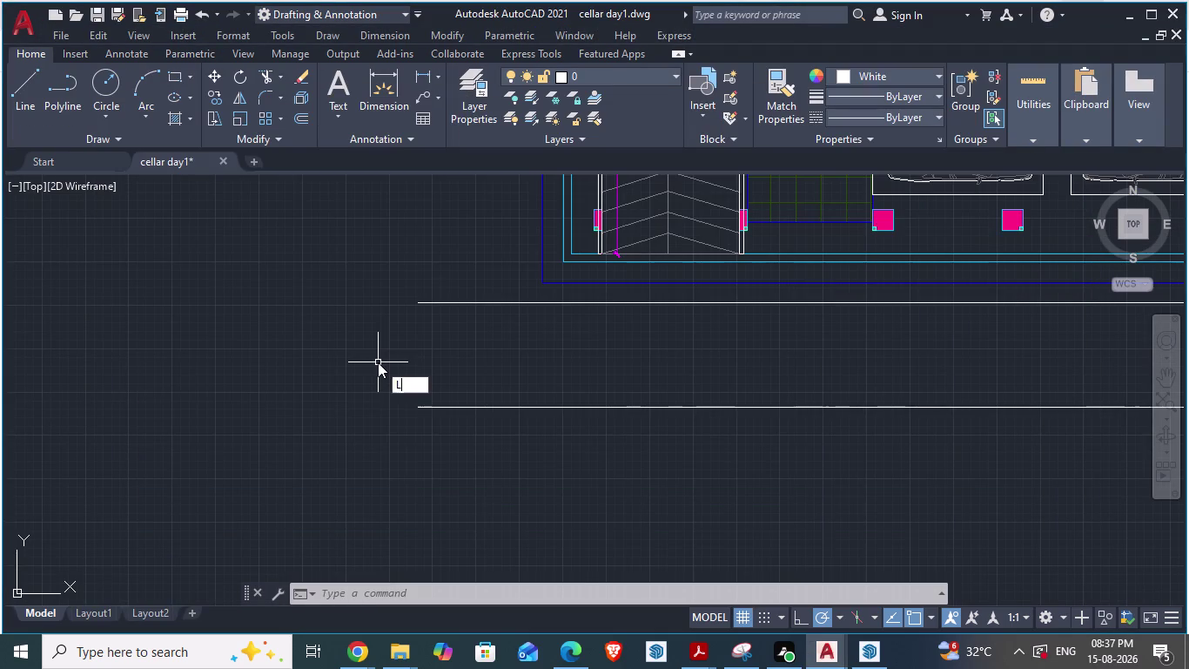
key(Return)
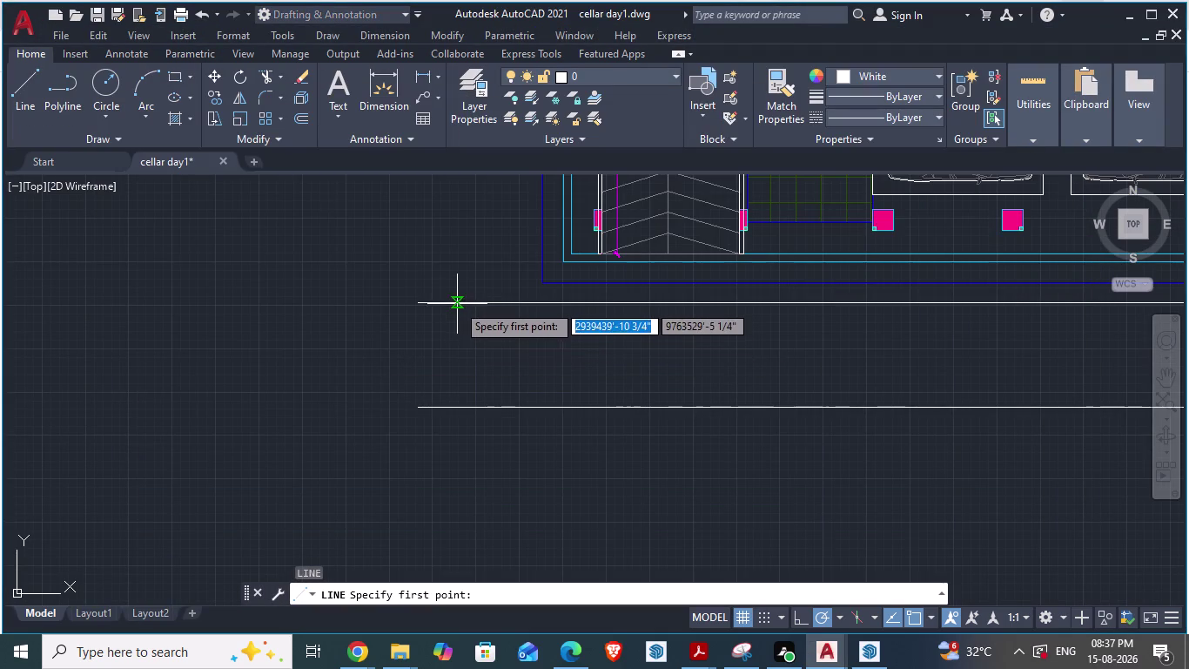
click(457, 302)
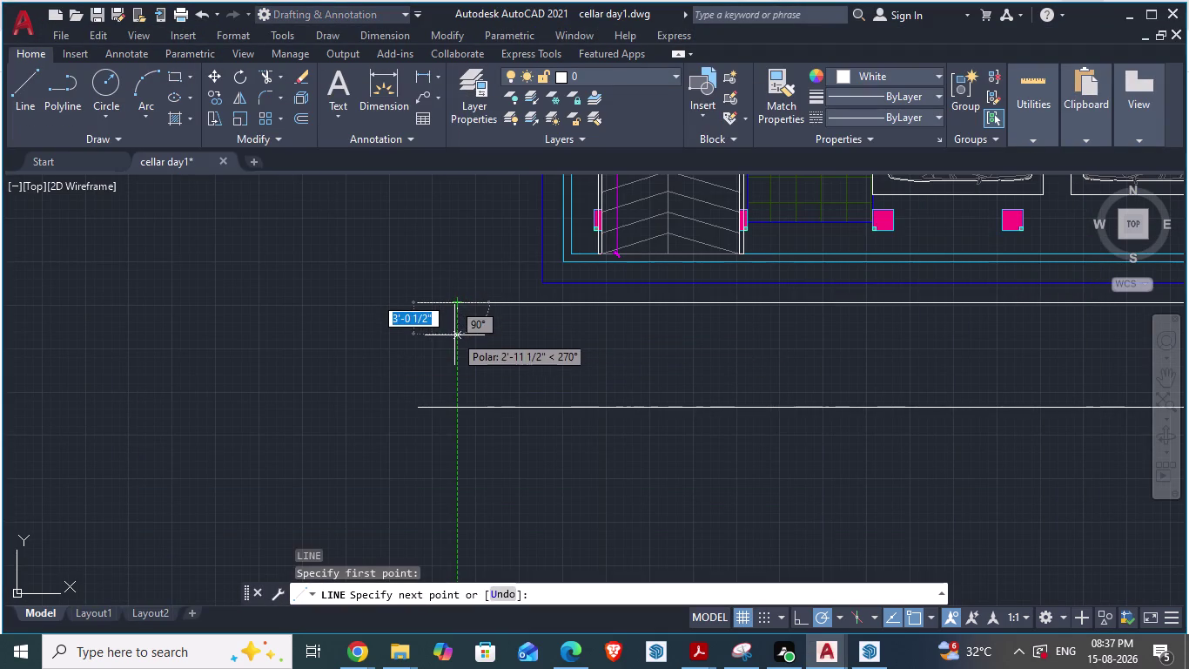
Place the zigzag corners down to the lower road line and end the line.
key(alt+Tab)
key(alt+Tab)
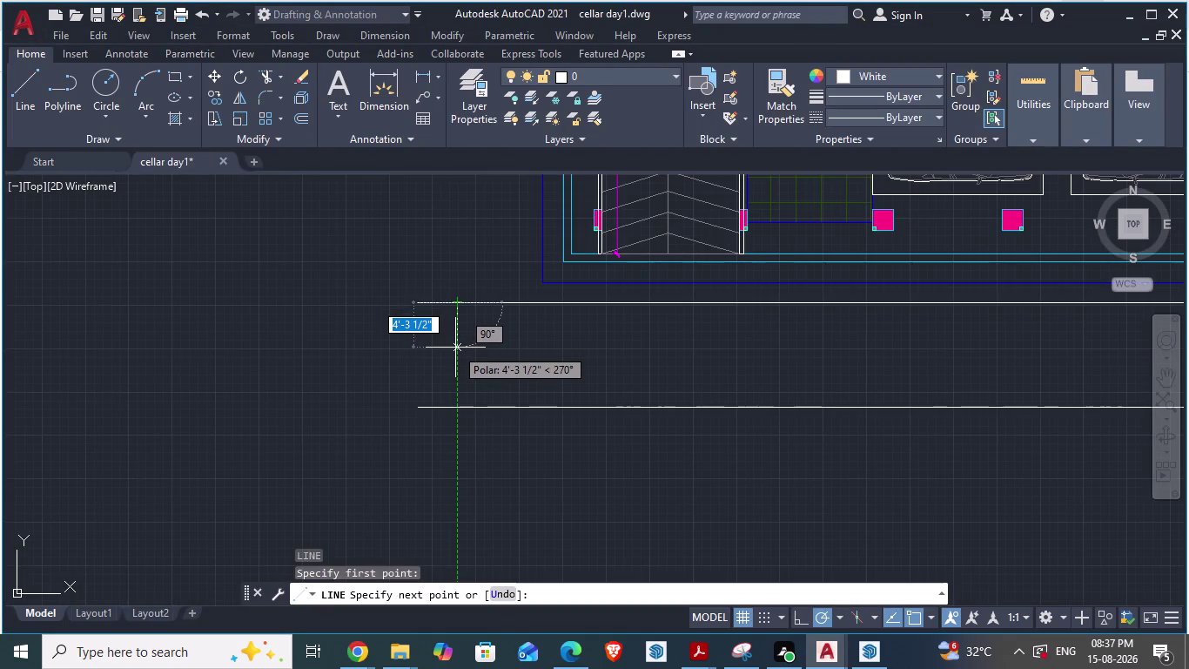
click(455, 347)
key(alt+Tab)
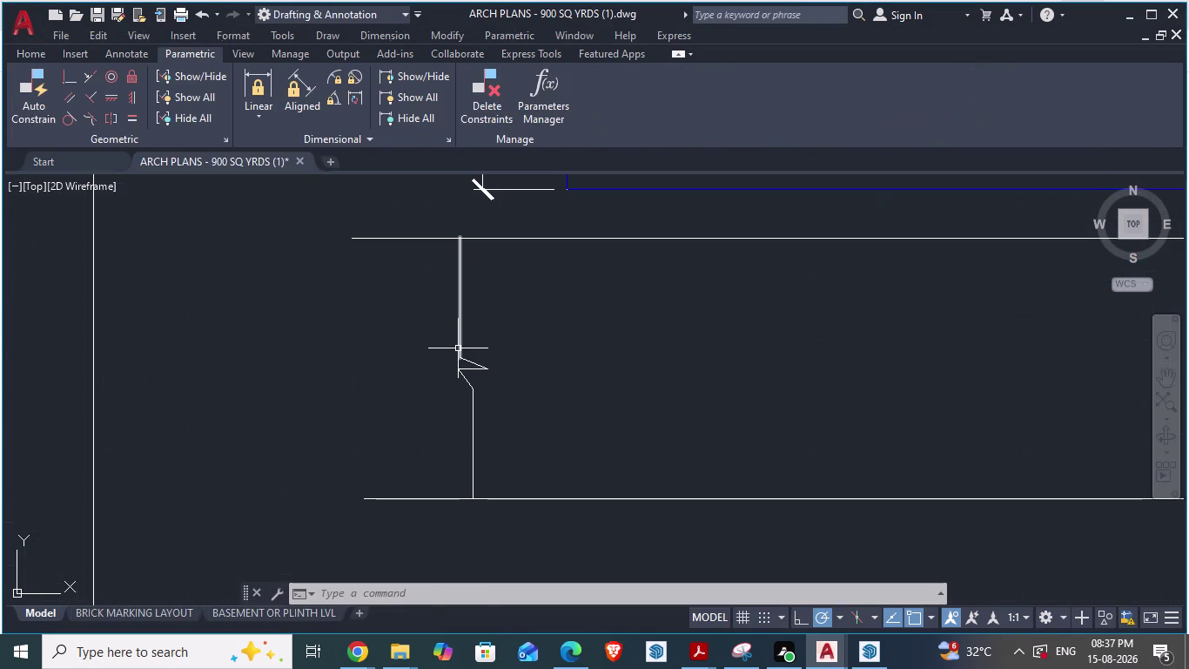
key(alt+Tab)
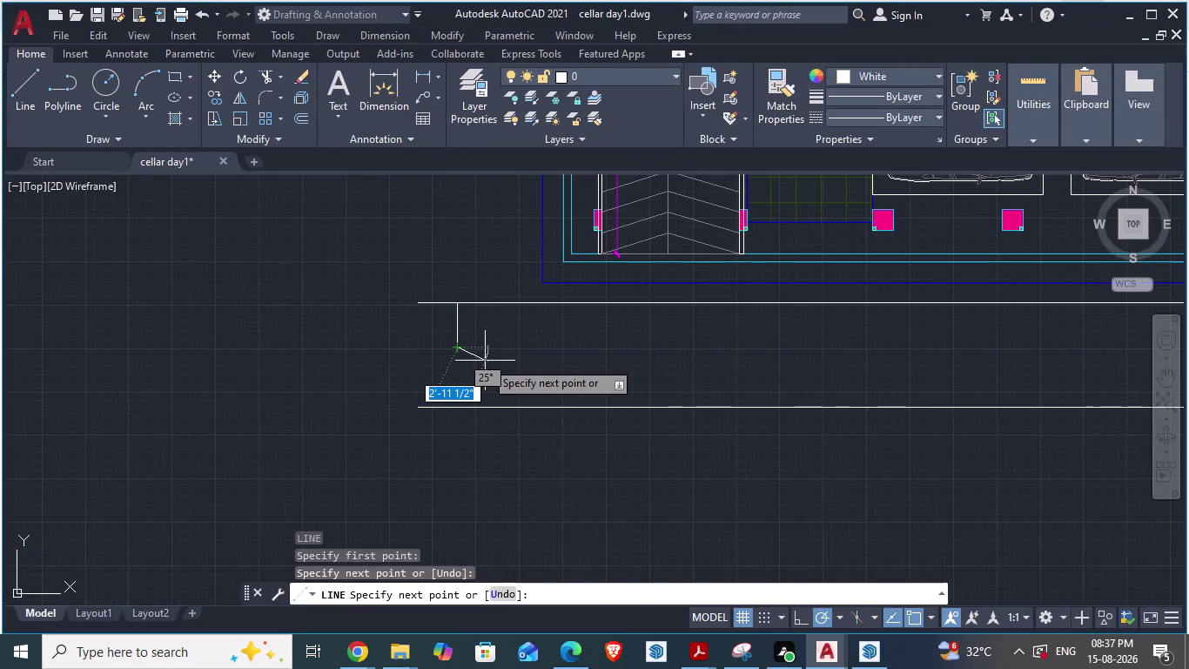
click(485, 360)
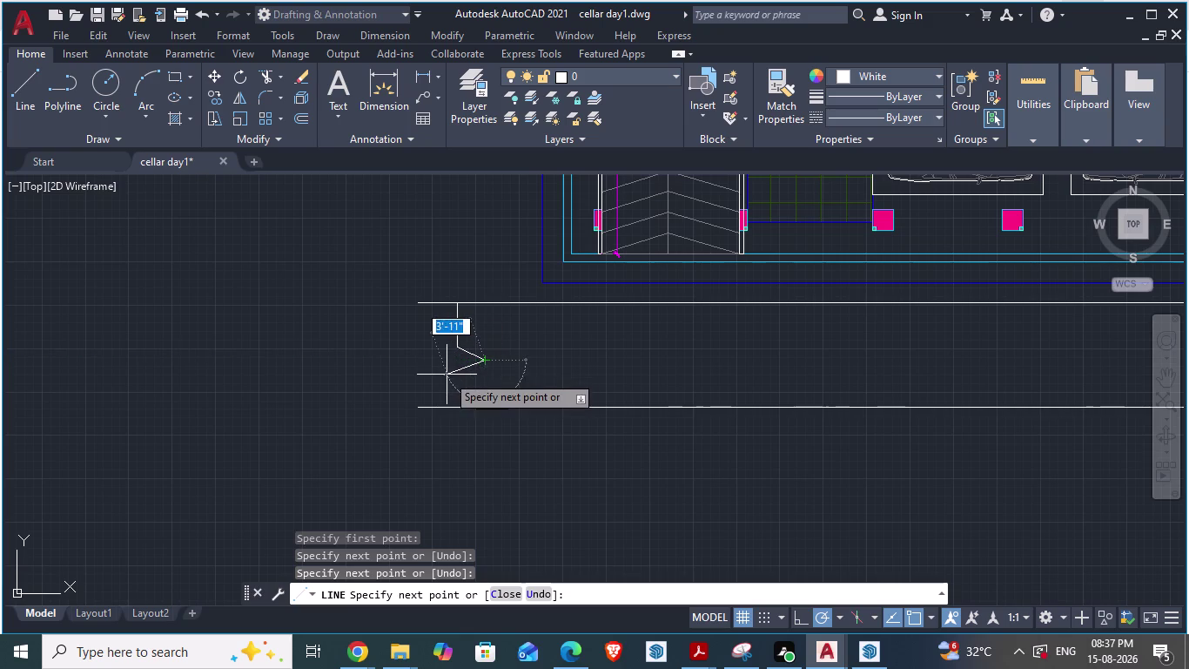
key(alt+Tab)
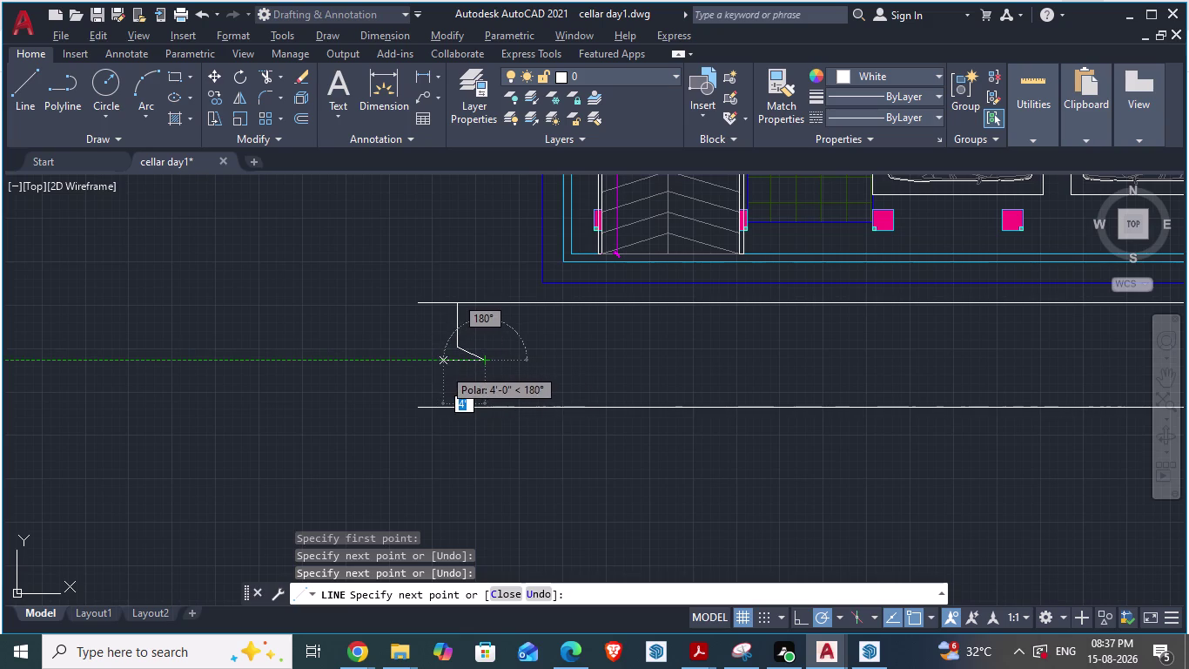
key(alt+Tab)
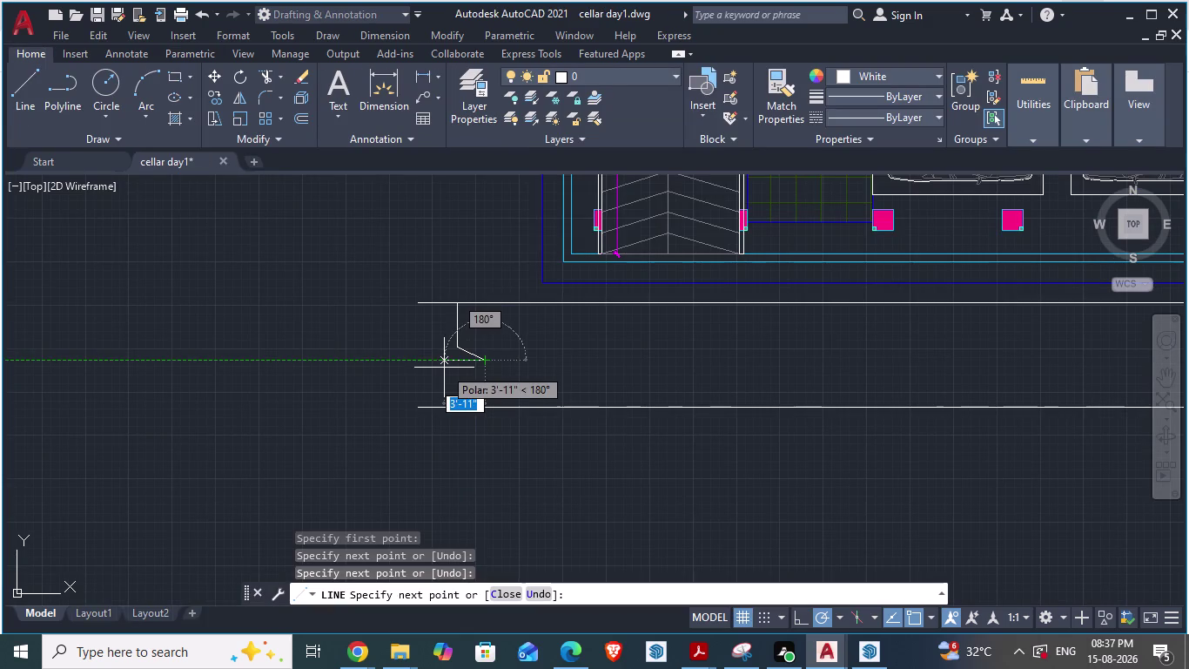
click(433, 368)
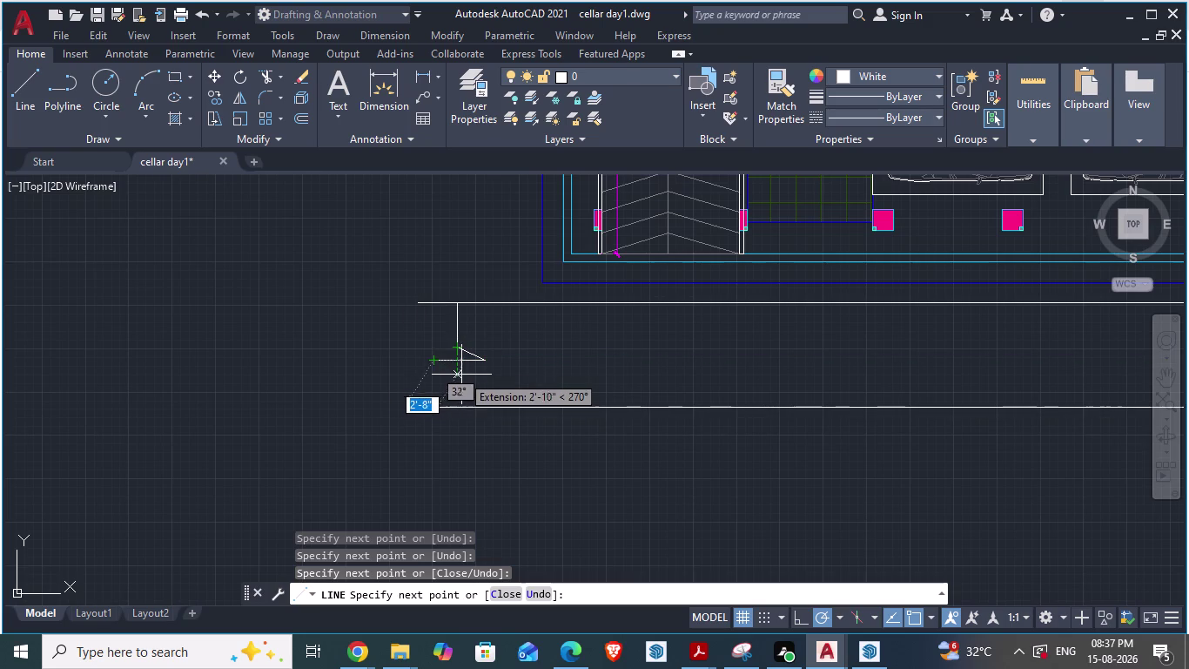
click(462, 373)
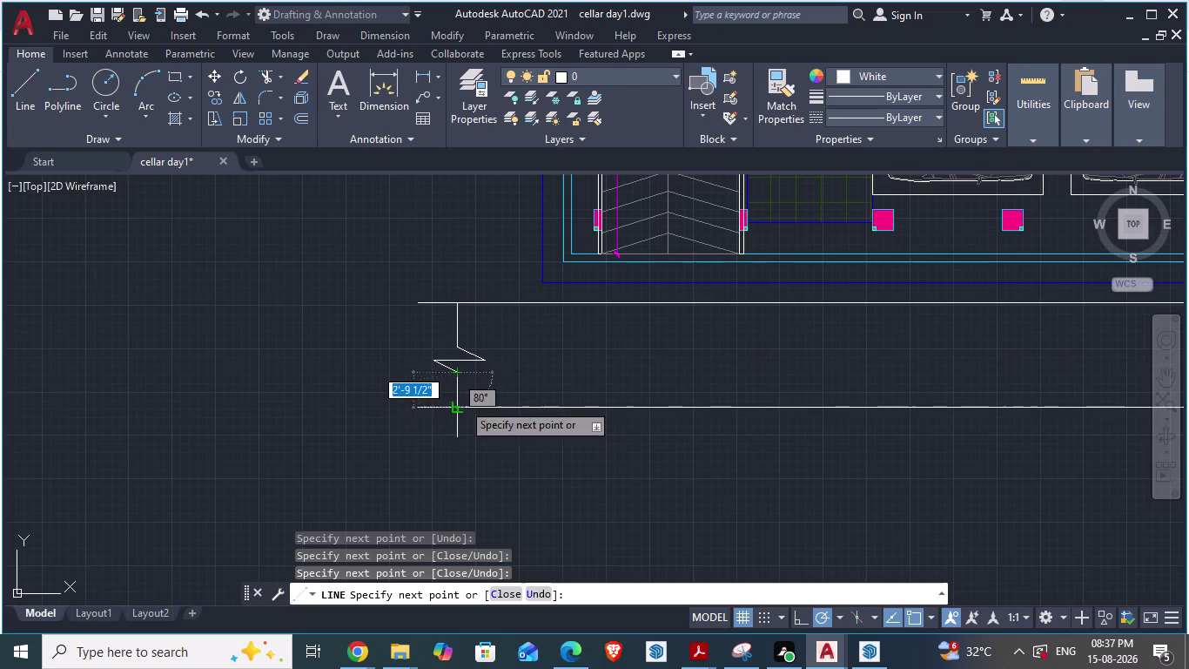
click(462, 402)
key(Escape)
scroll(down, 3)
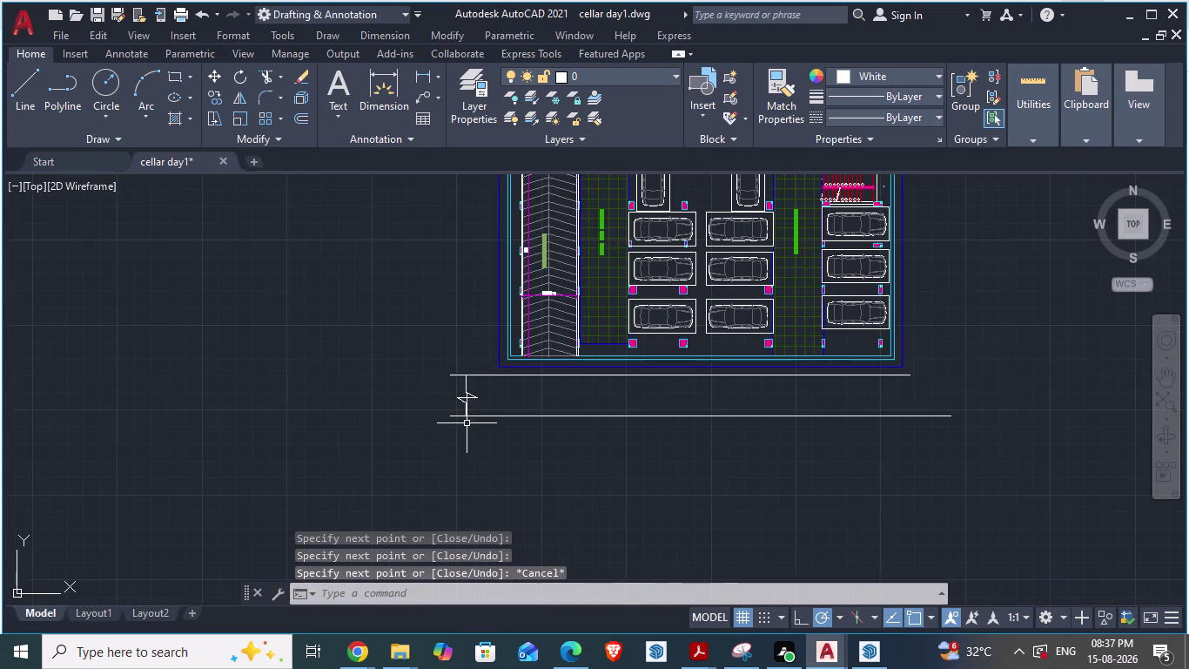
Window-select the five break-line pieces and JOIN them into one polyline.
key(alt+Tab)
scroll(down, 3)
scroll(down, 3)
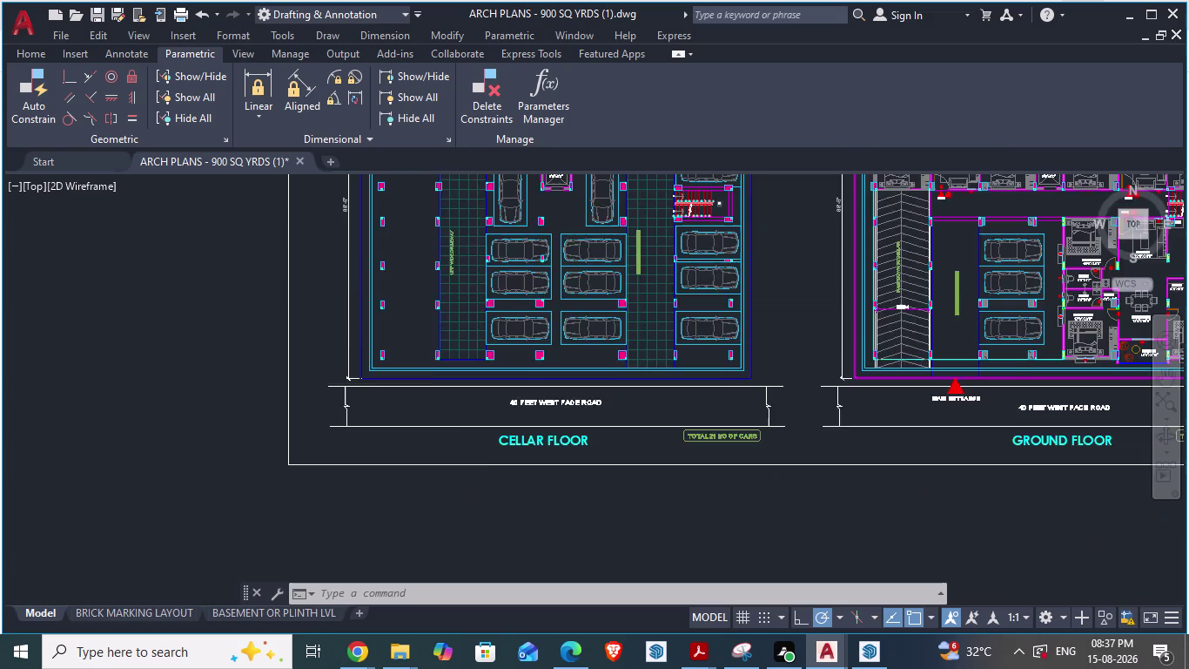
scroll(up, 3)
key(alt+Tab)
scroll(down, 3)
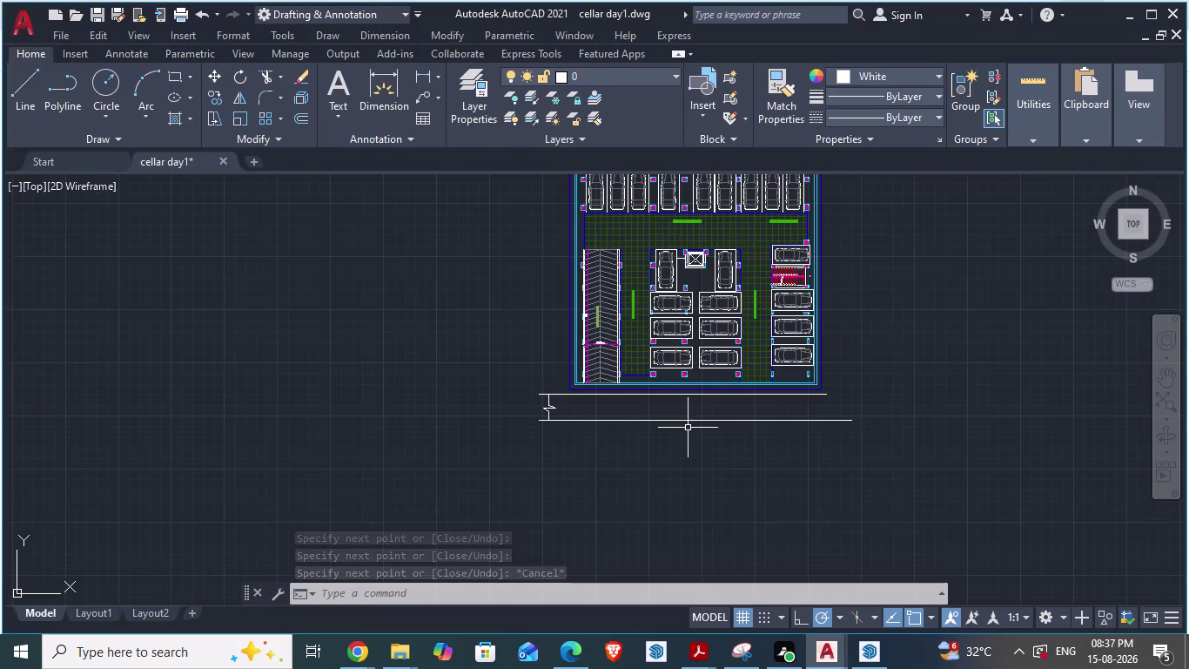
scroll(up, 3)
click(460, 389)
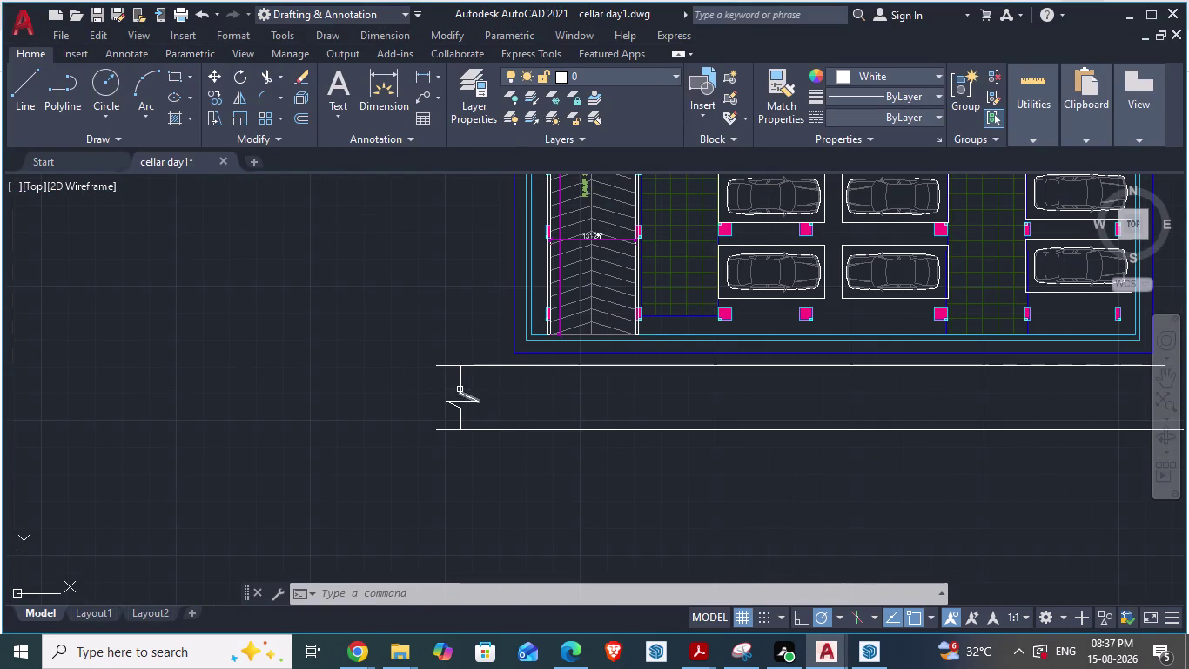
scroll(up, 3)
key(Escape)
scroll(up, 3)
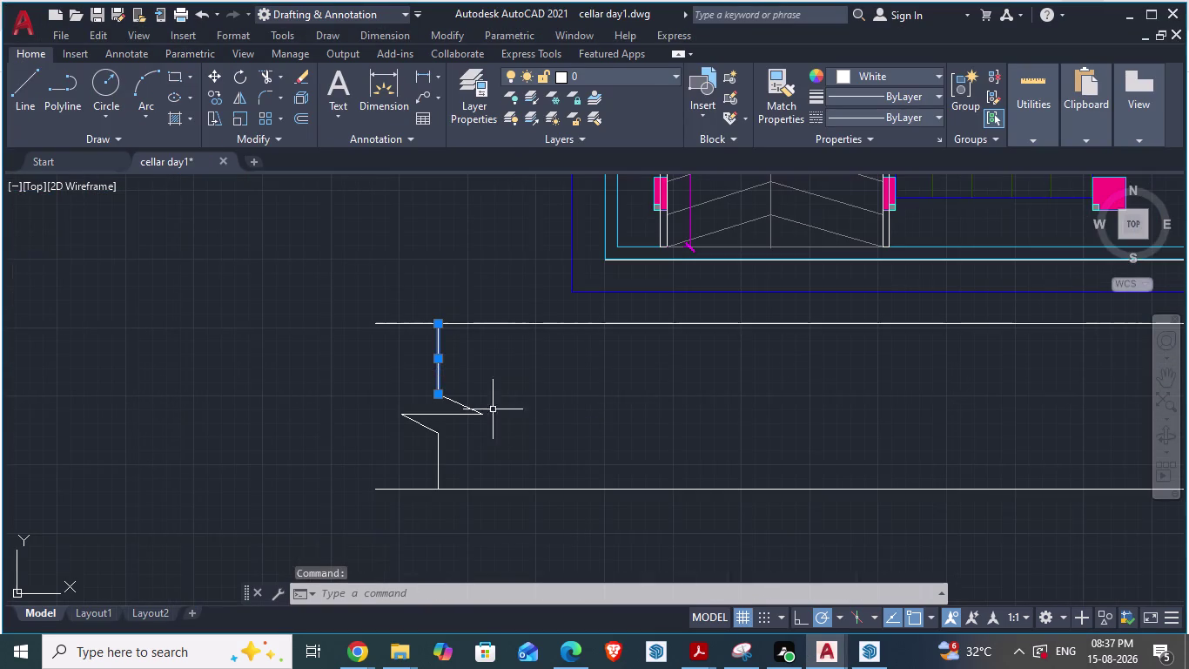
key(Escape)
scroll(up, 3)
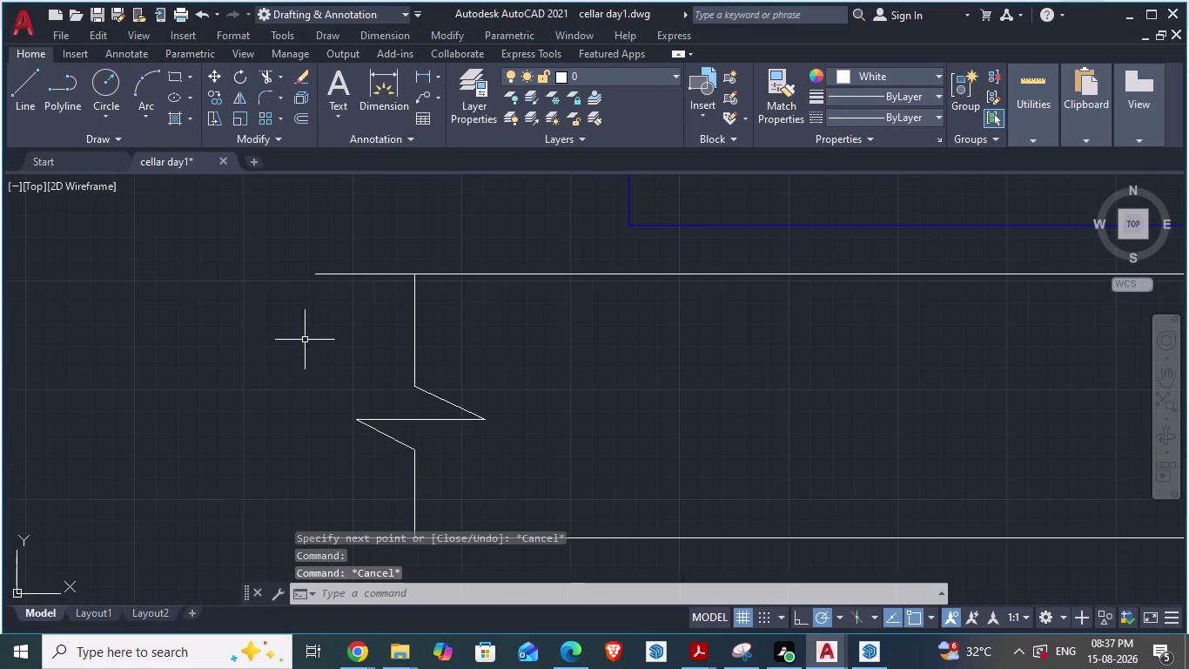
click(507, 353)
click(334, 471)
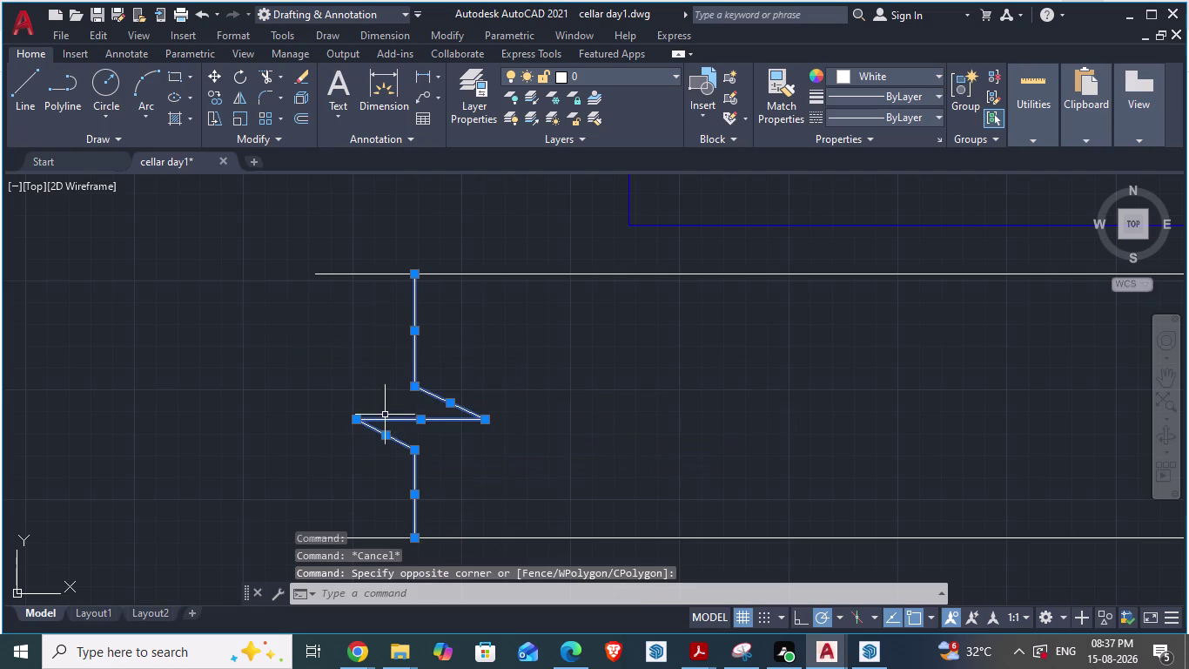
text(J)
text(OI)
key(n)
key(Return)
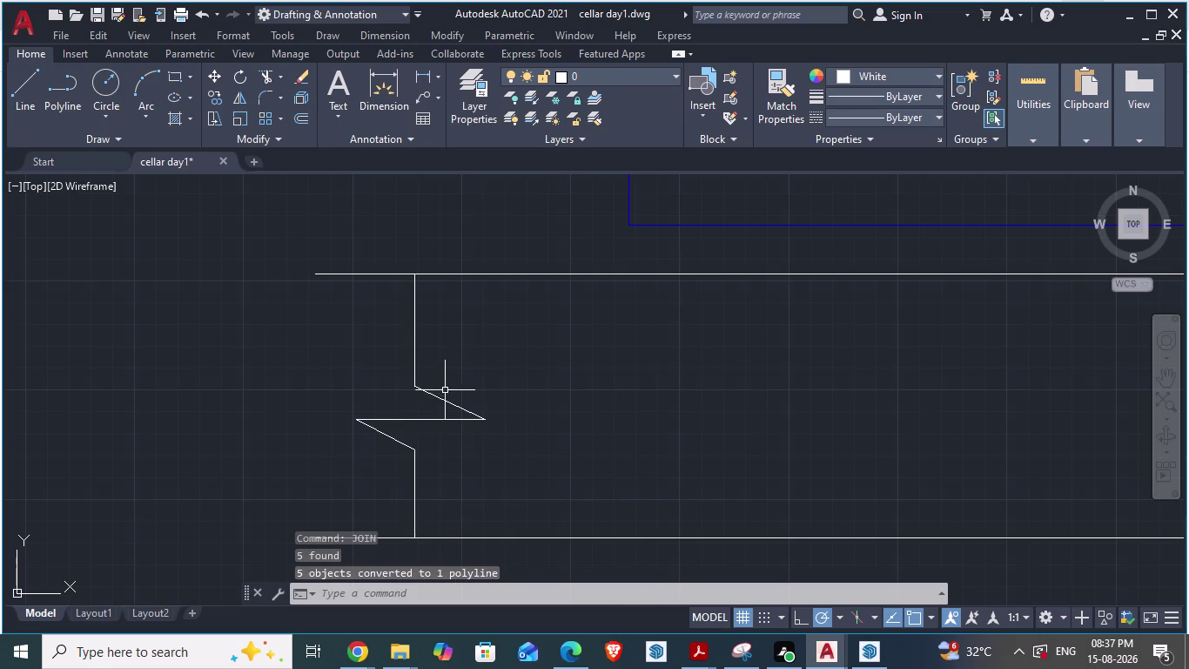
Copy the joined break-line polyline and start pasting a copy.
click(420, 391)
key(ctrl+c)
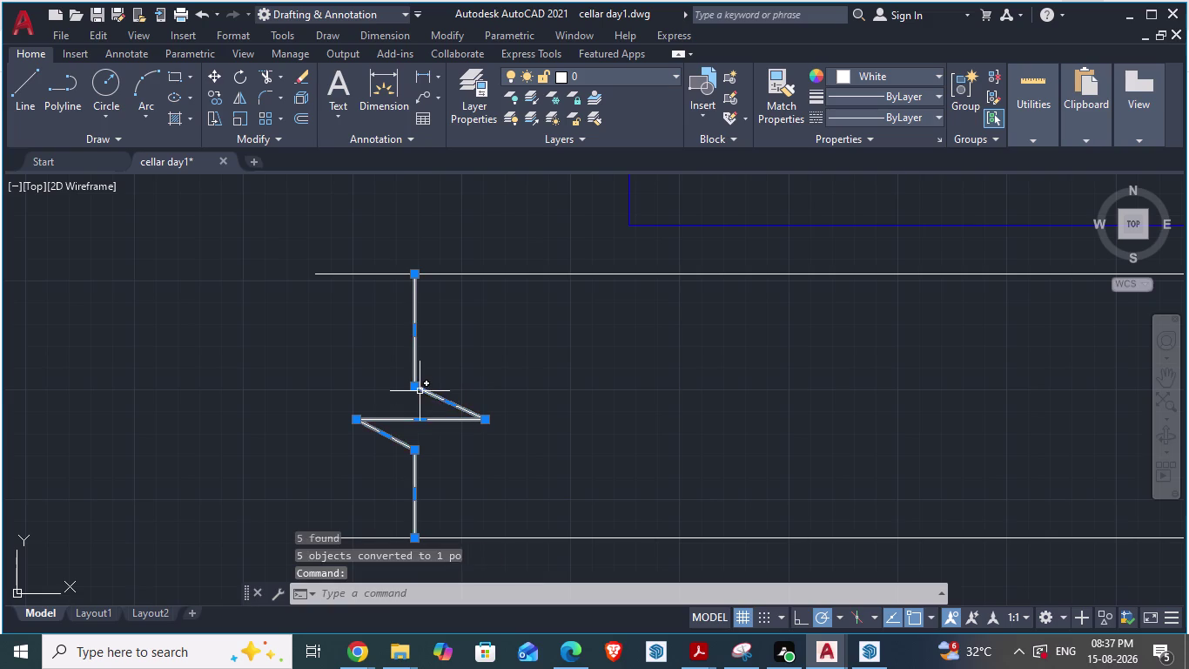
scroll(down, 3)
key(ctrl+v)
scroll(down, 3)
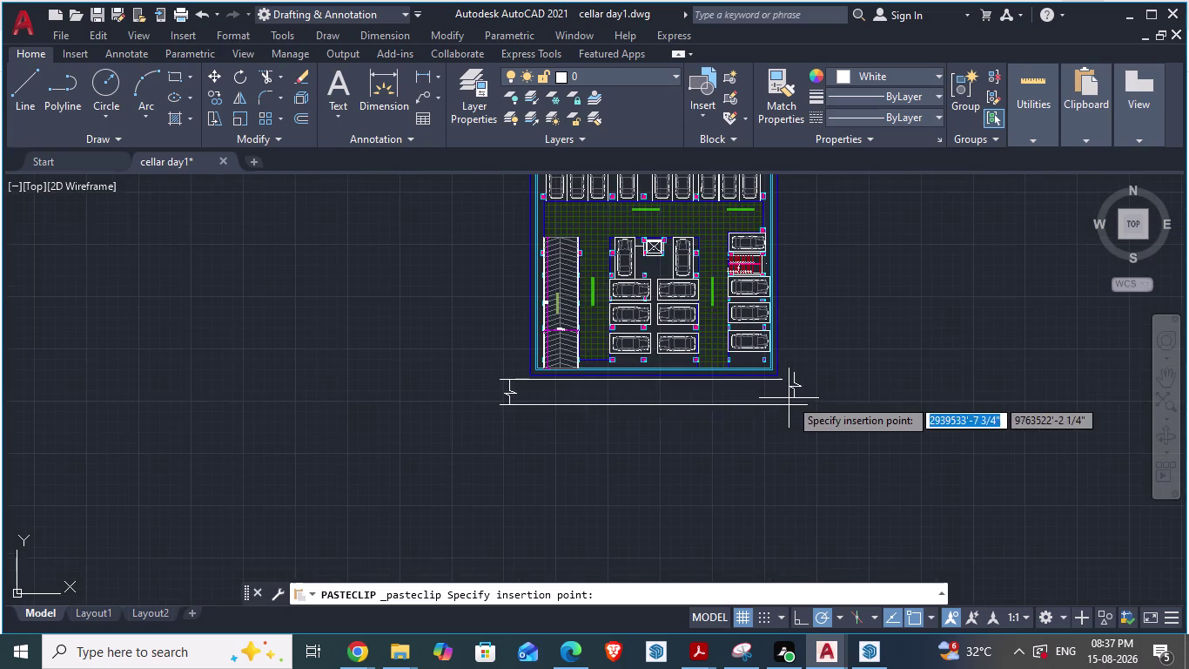
Cancel the pending paste and select the upper road boundary line.
scroll(up, 3)
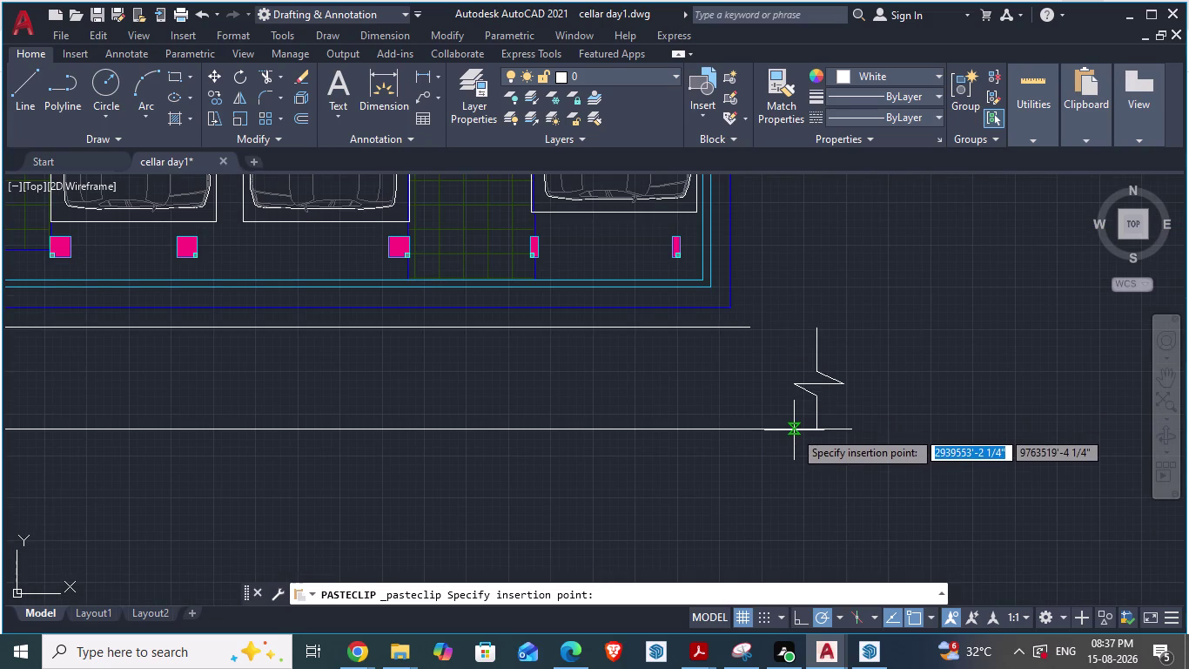
key(Escape)
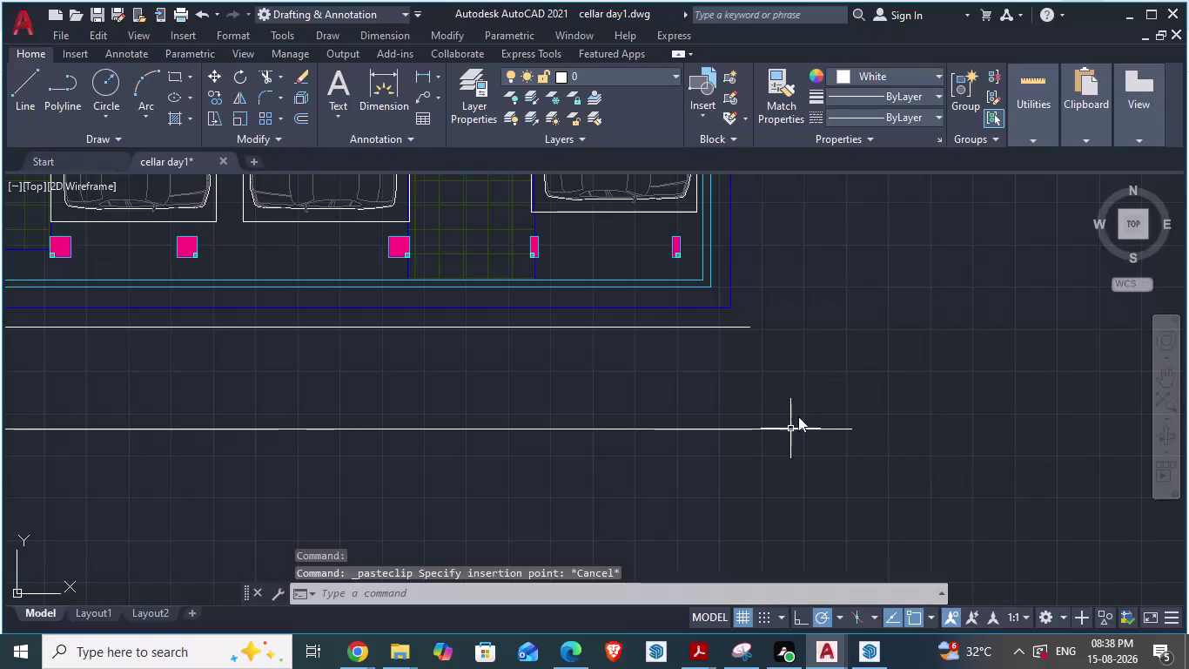
scroll(down, 3)
scroll(up, 3)
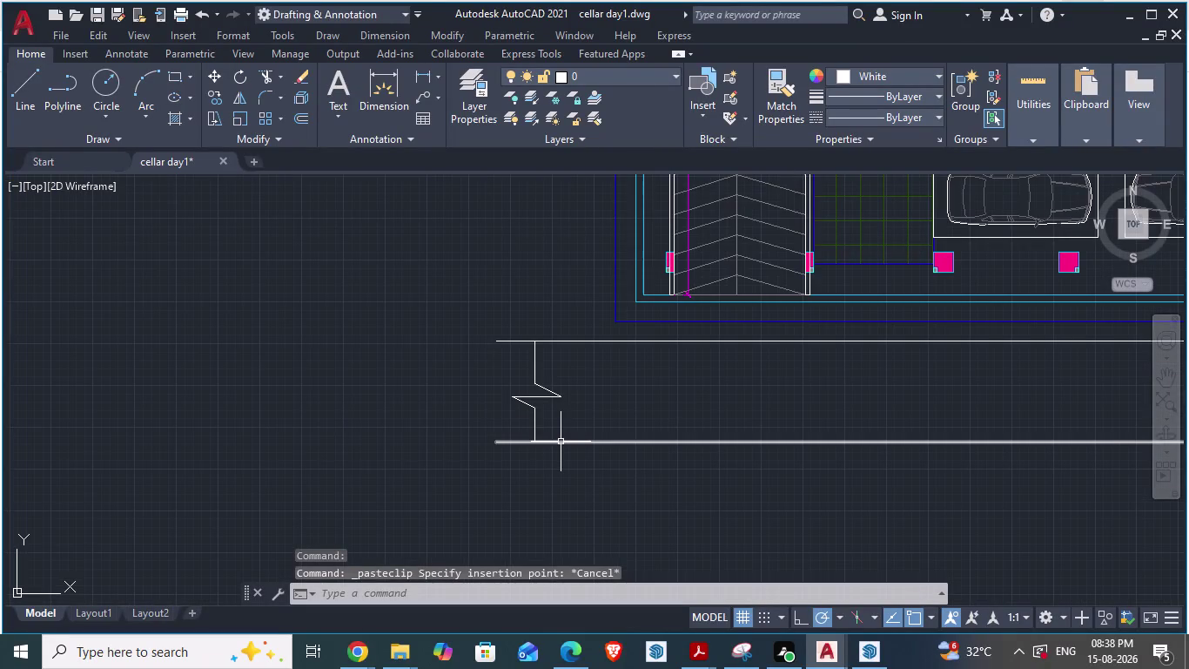
click(561, 441)
scroll(down, 3)
key(Escape)
scroll(up, 3)
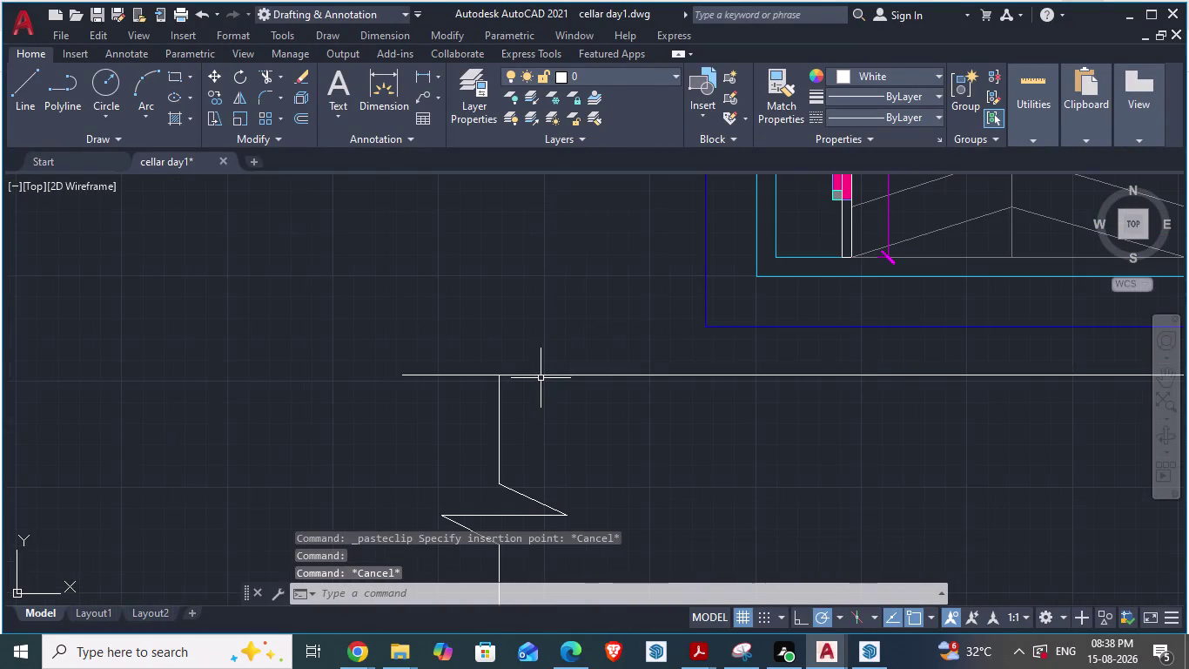
click(547, 376)
scroll(down, 3)
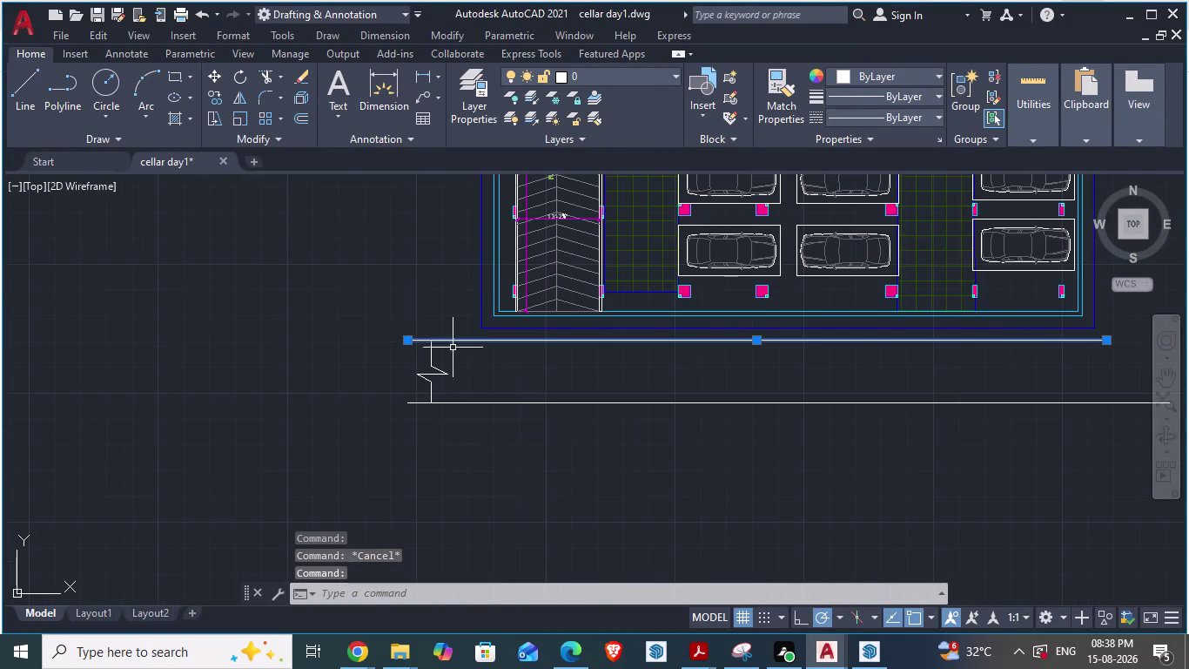
scroll(up, 3)
scroll(down, 3)
scroll(up, 3)
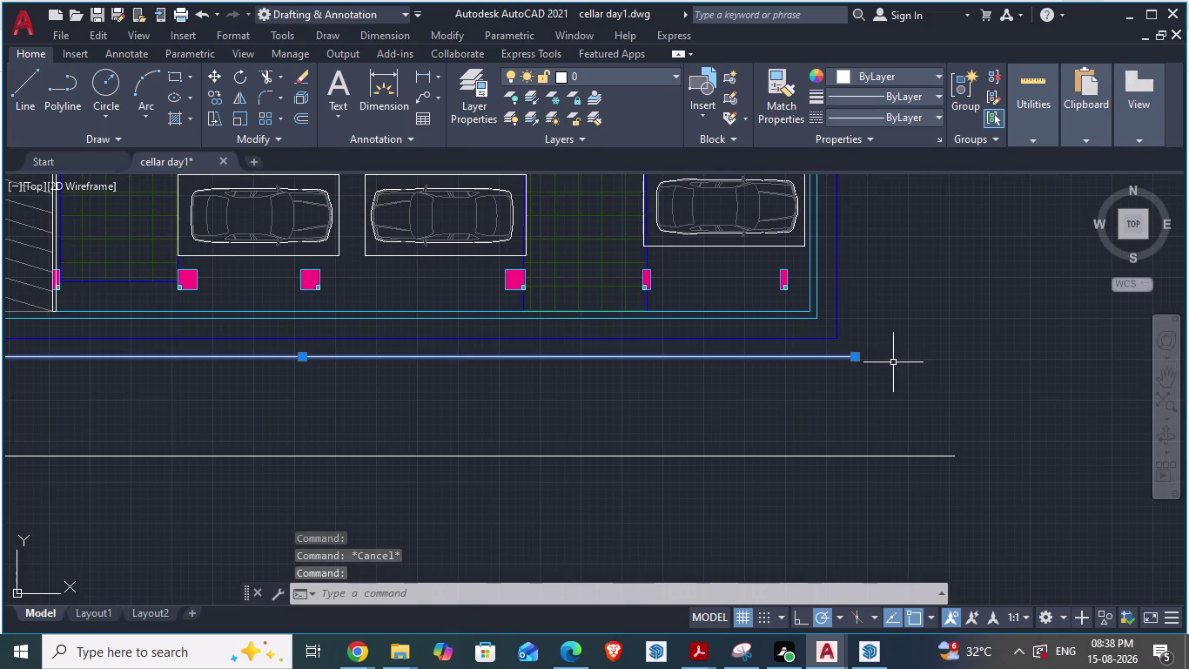
key(Escape)
click(856, 356)
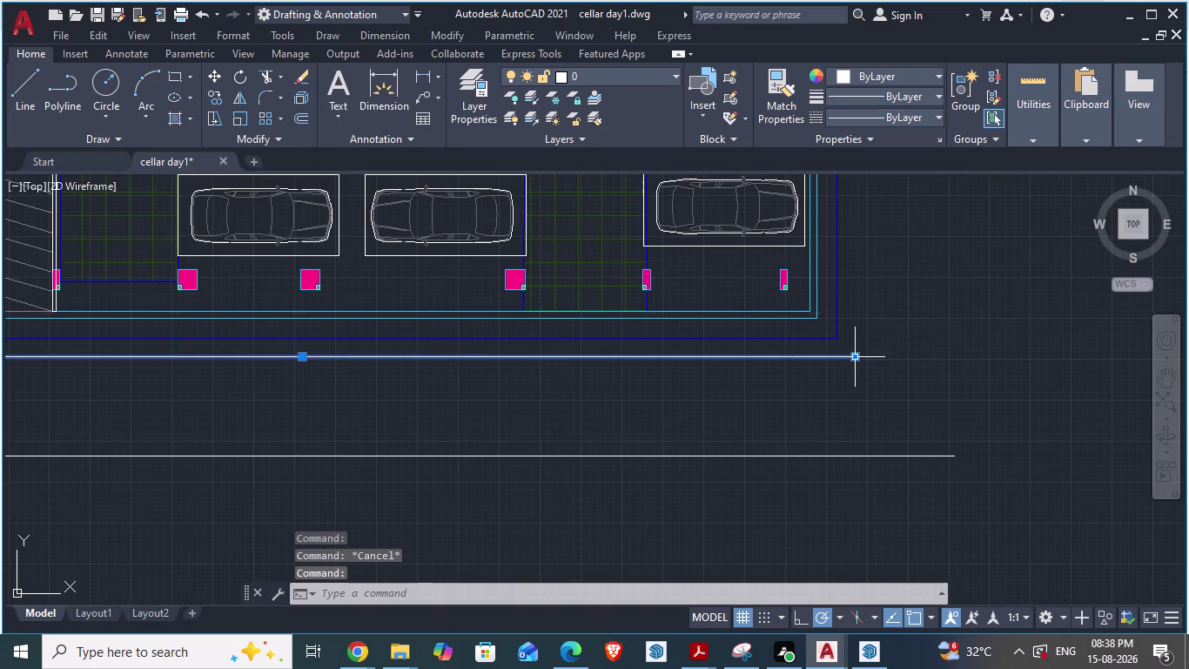
key(Escape)
drag(861, 359, 956, 444)
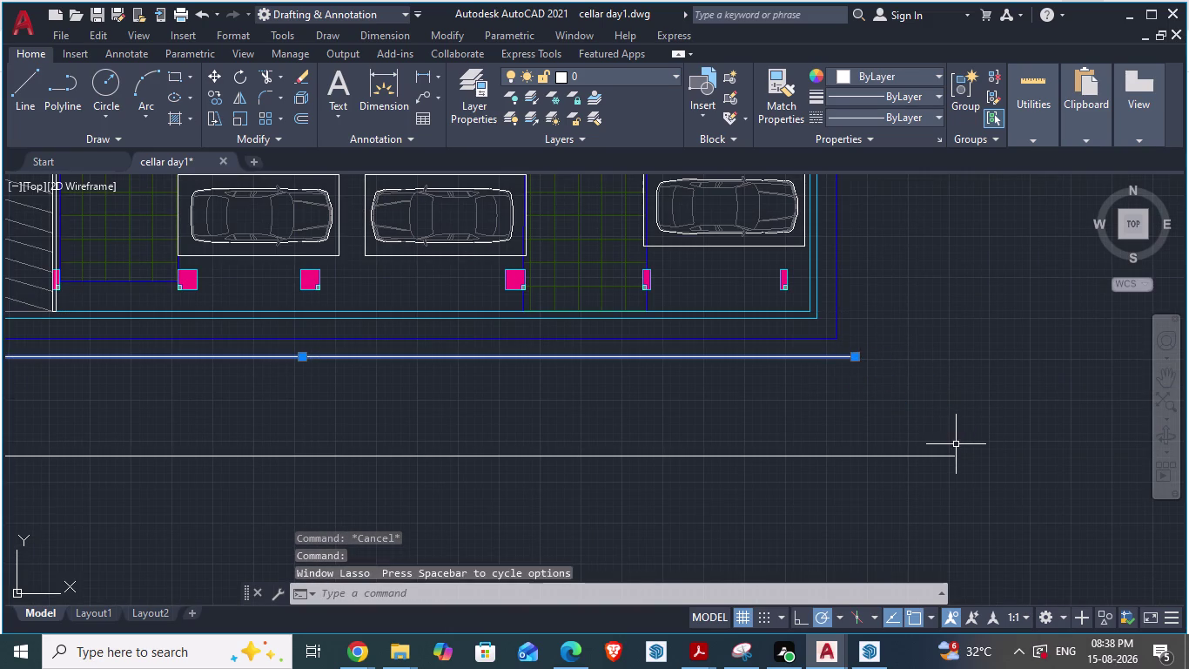
key(Escape)
Stretch the upper line's right grip level with the lower line's right end.
click(835, 357)
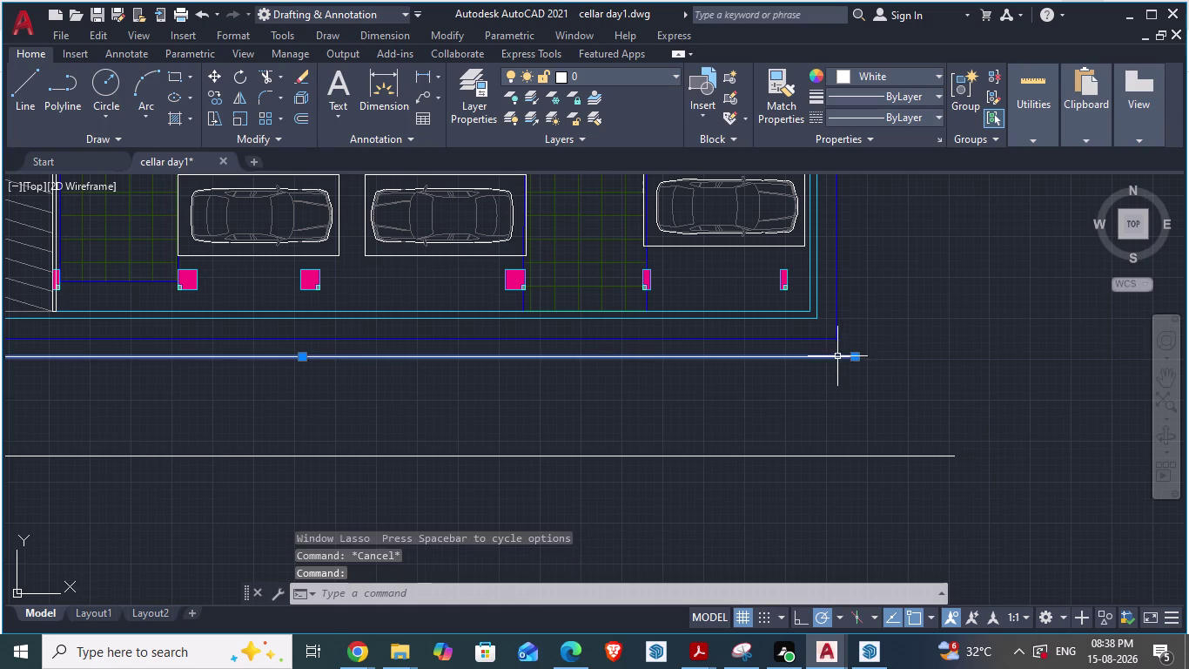
drag(859, 358, 954, 451)
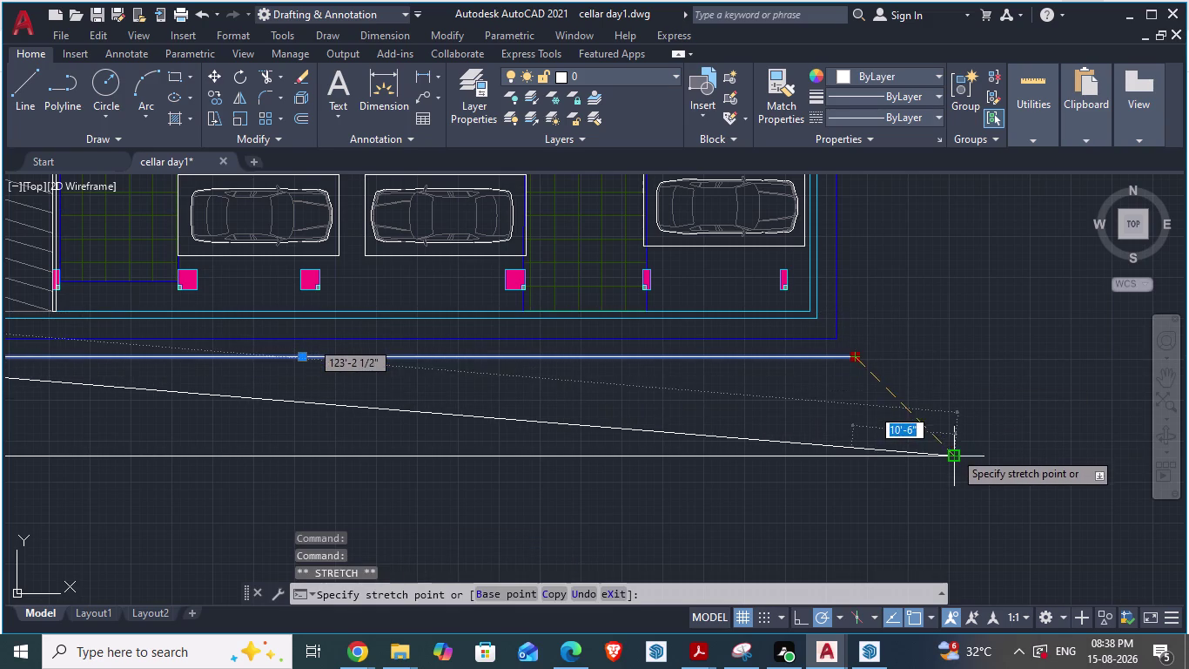
drag(954, 451, 962, 362)
click(961, 362)
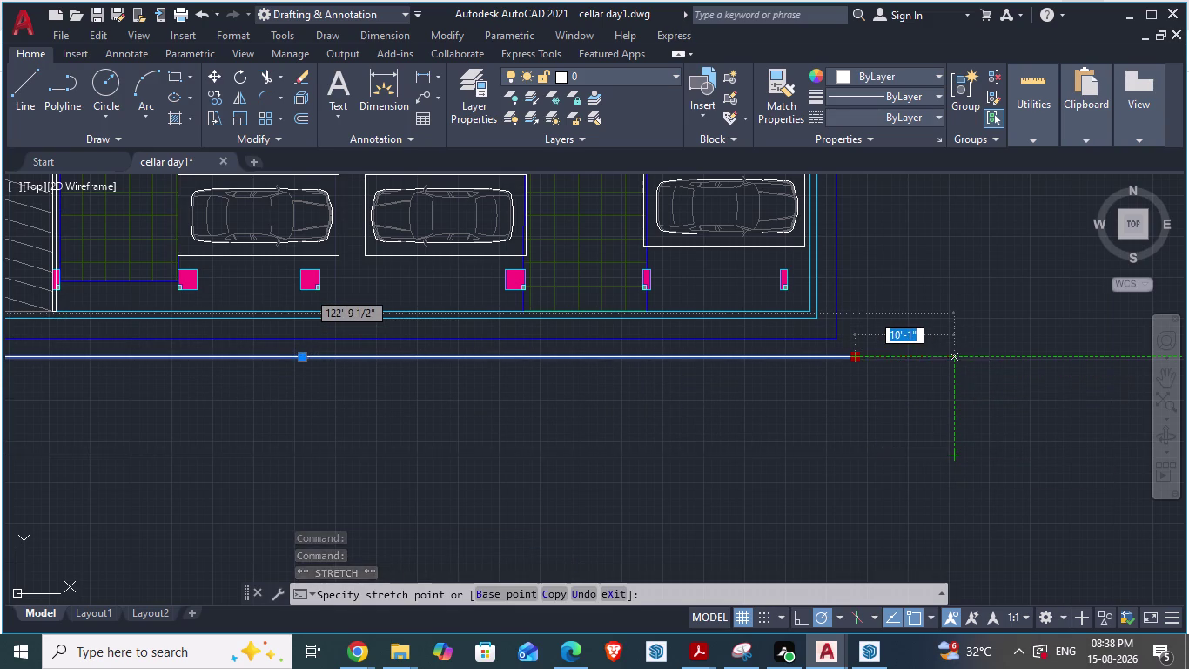
key(Escape)
scroll(down, 3)
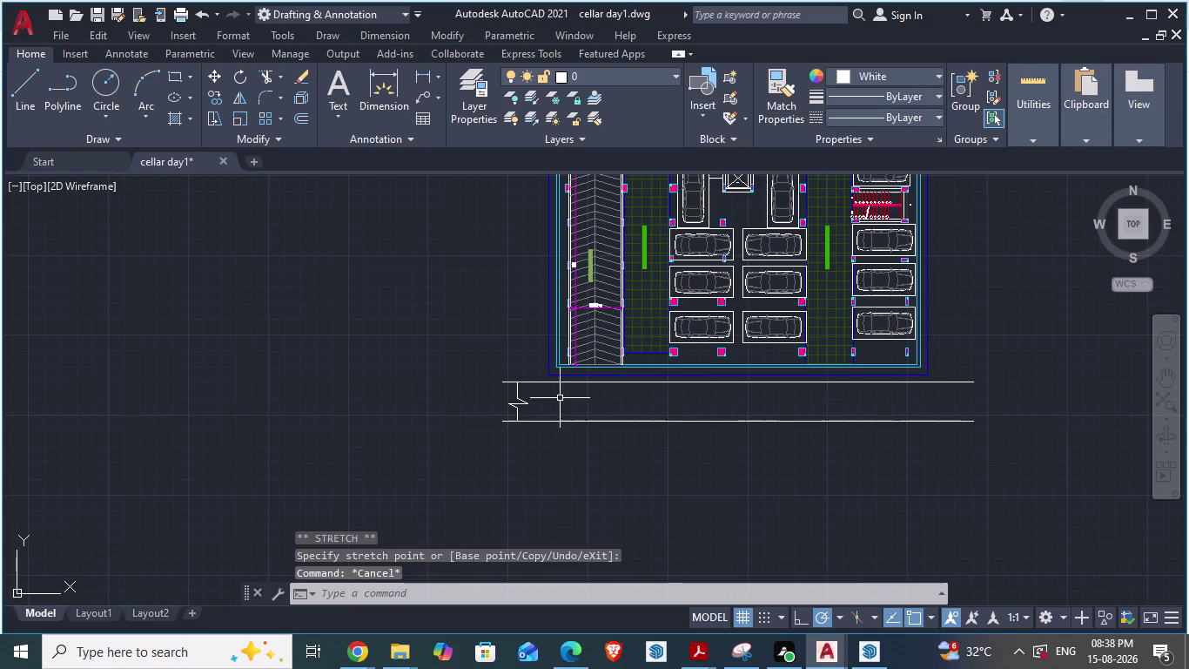
Paste a copy of the break-line polyline at the road strip's right end.
scroll(up, 3)
click(441, 398)
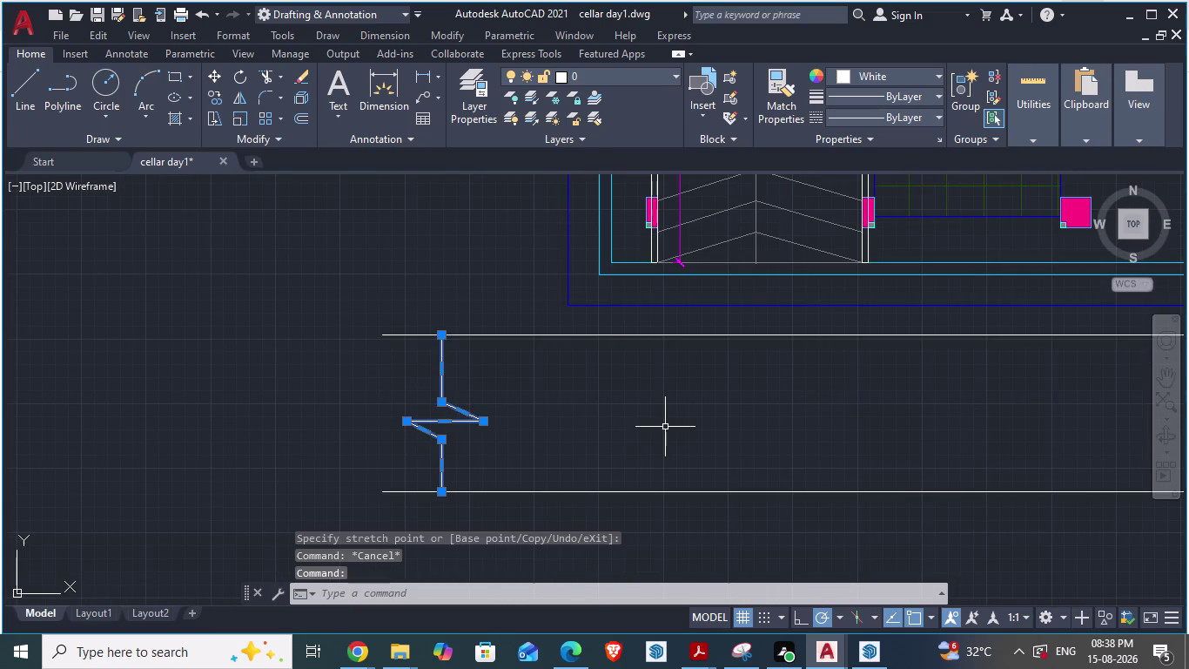
key(ctrl+c)
key(ctrl+v)
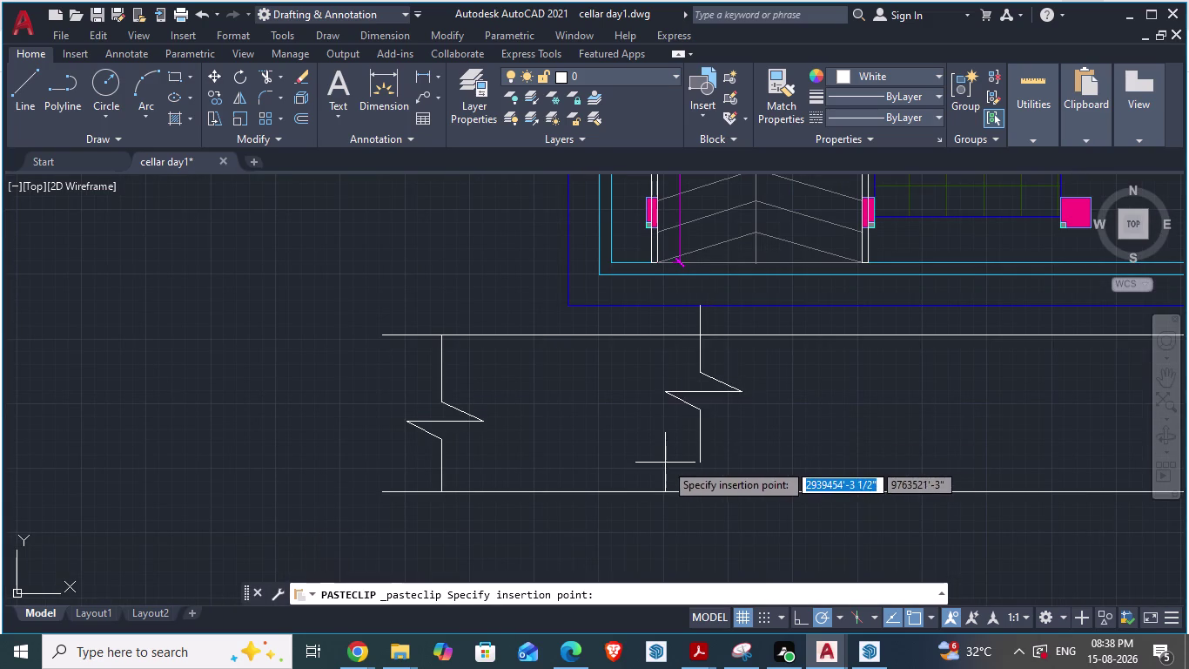
scroll(down, 3)
scroll(up, 3)
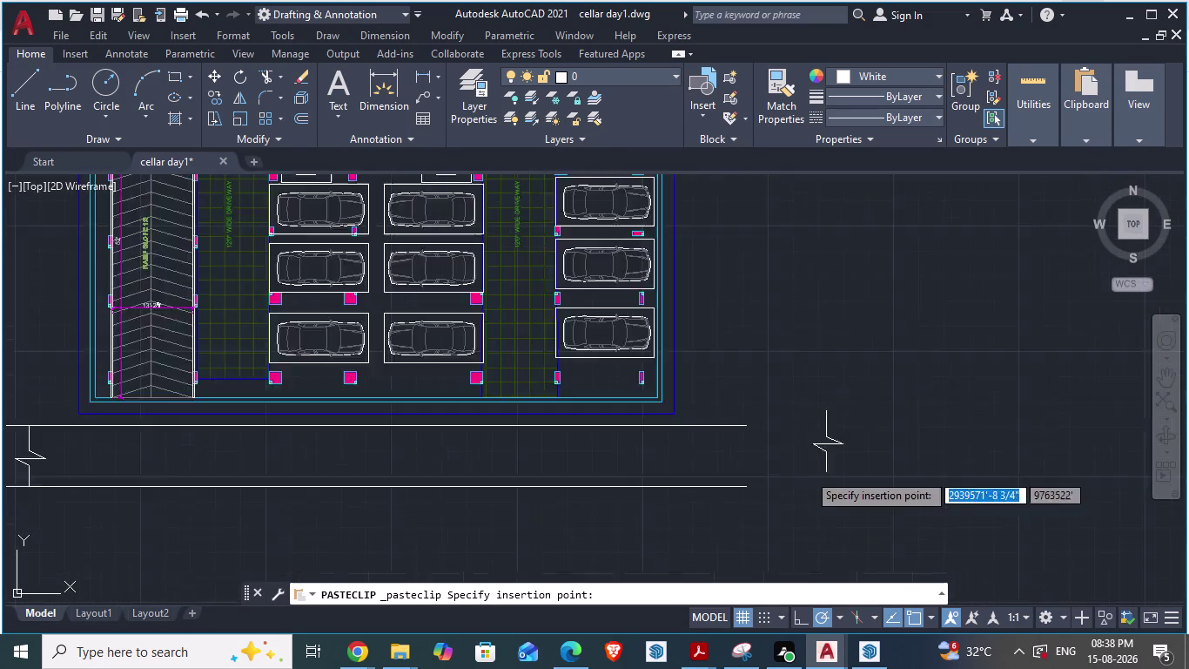
scroll(up, 3)
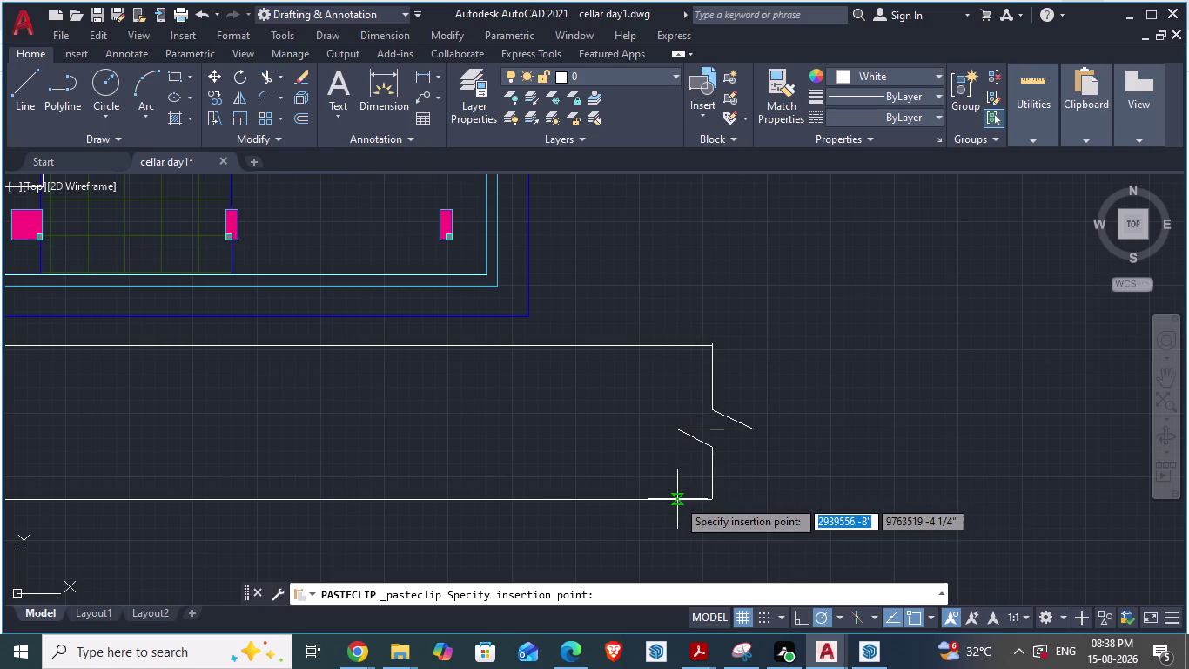
click(640, 500)
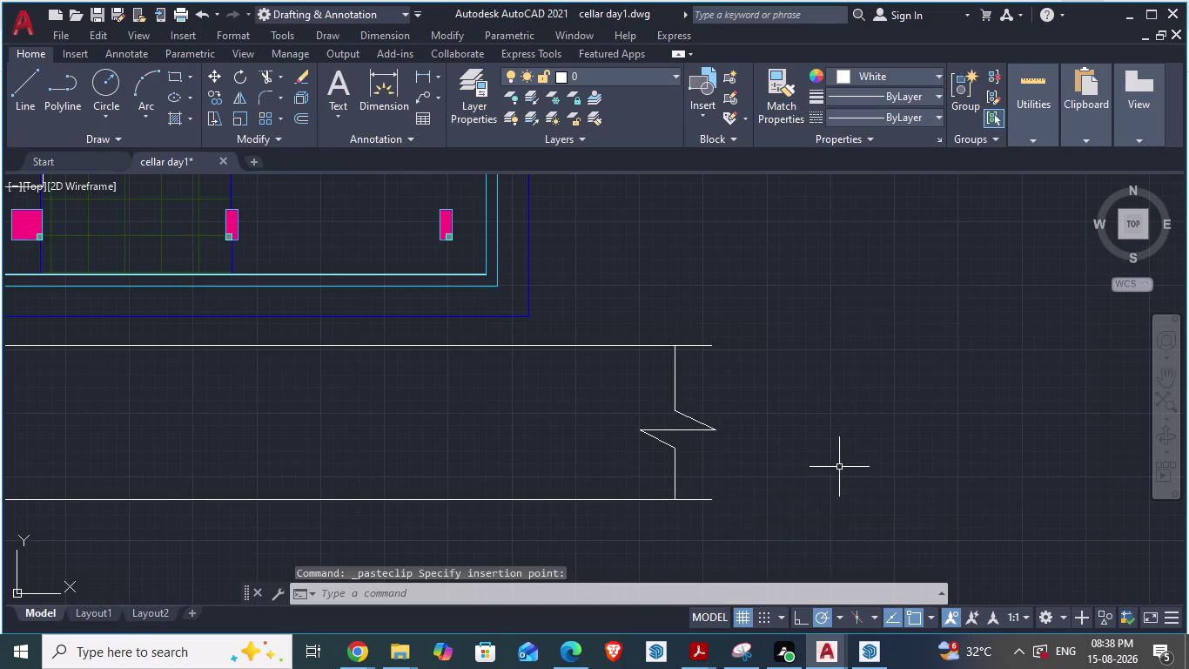
Save the cellar drawing with Ctrl+S.
scroll(down, 3)
key(ctrl+s)
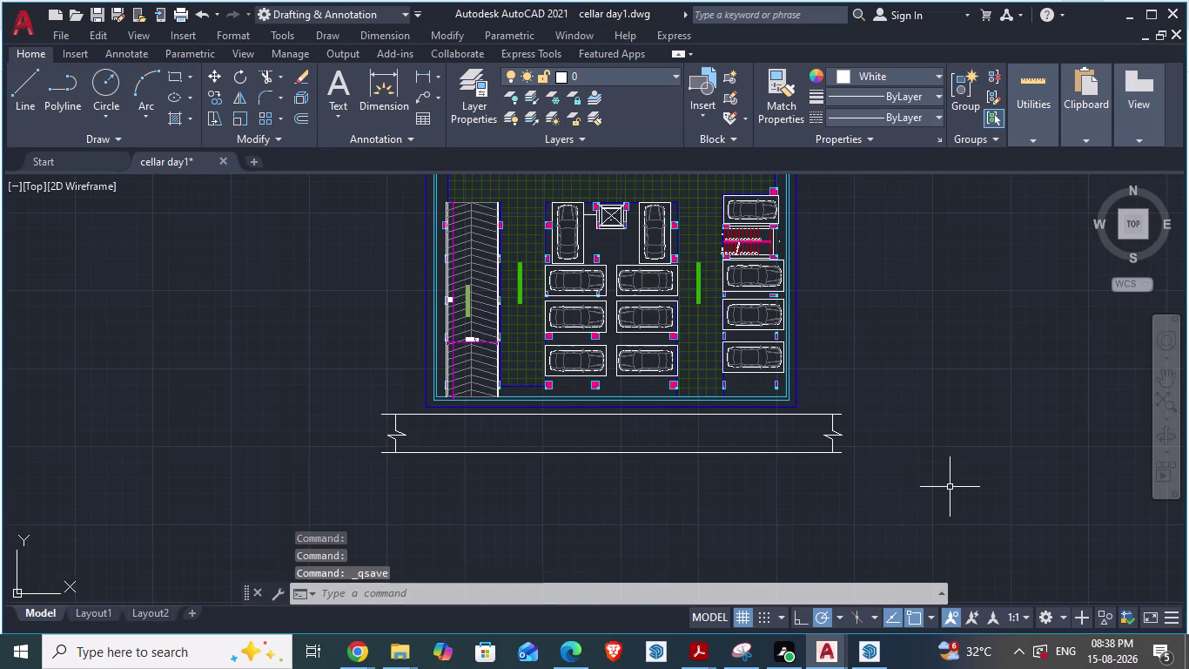
key(alt+Tab)
scroll(down, 3)
scroll(up, 3)
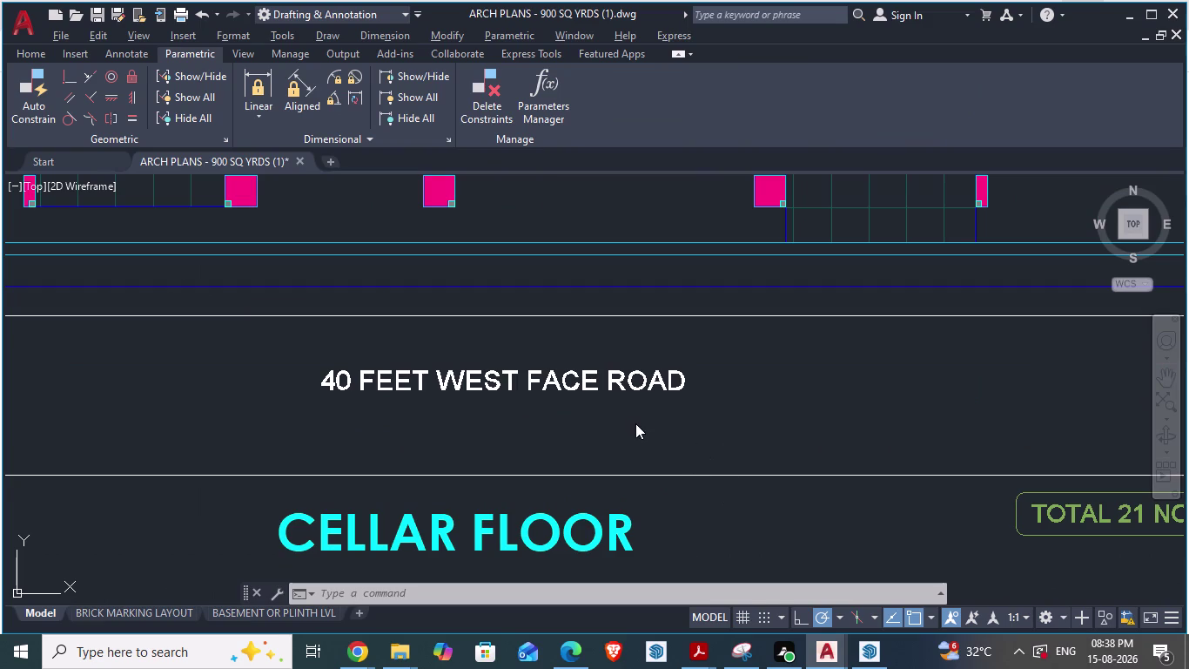
Inspect the road label in the reference plan drawing.
click(615, 383)
double_click(615, 383)
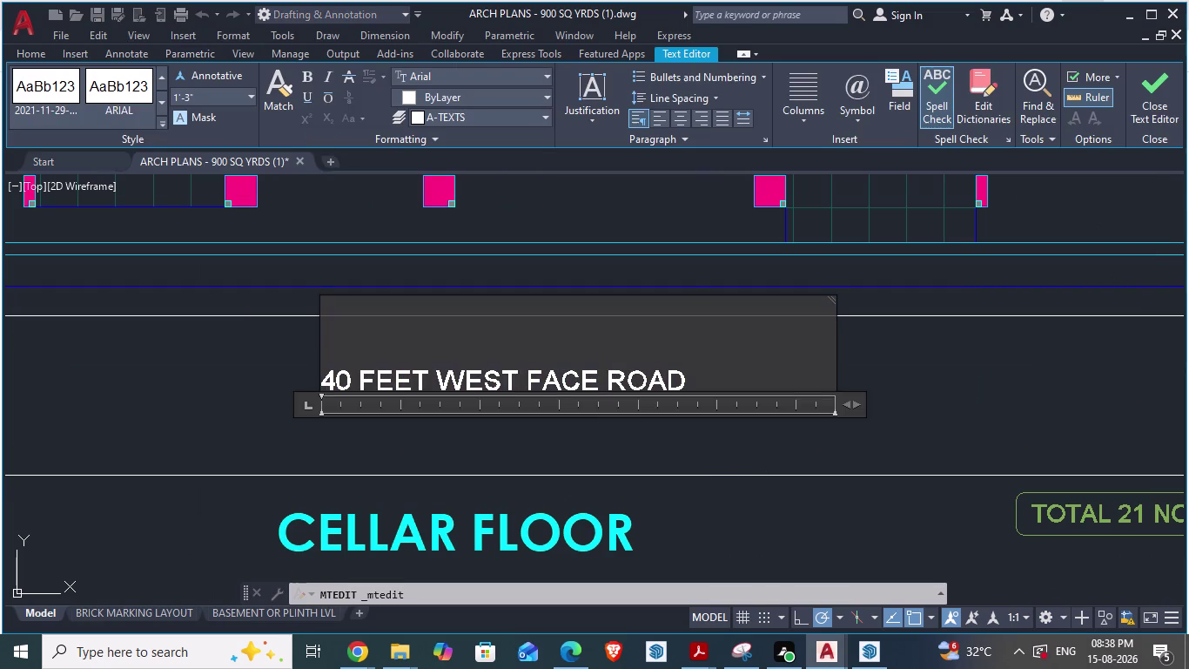
key(alt+Tab)
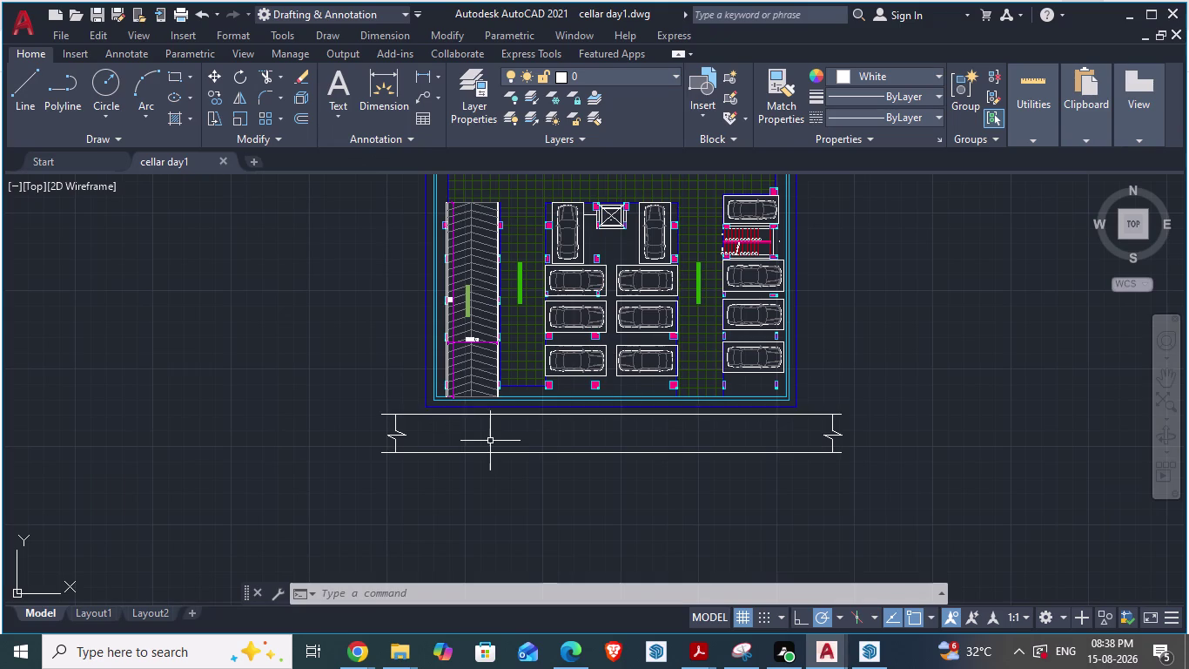
scroll(up, 3)
click(565, 431)
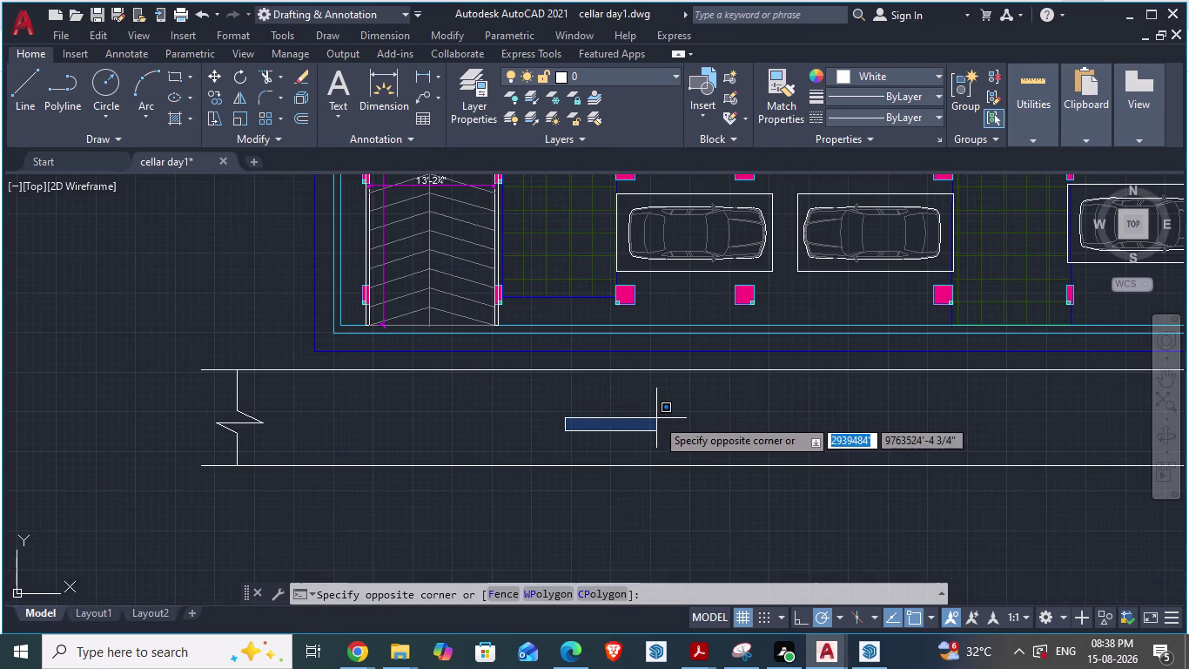
key(Escape)
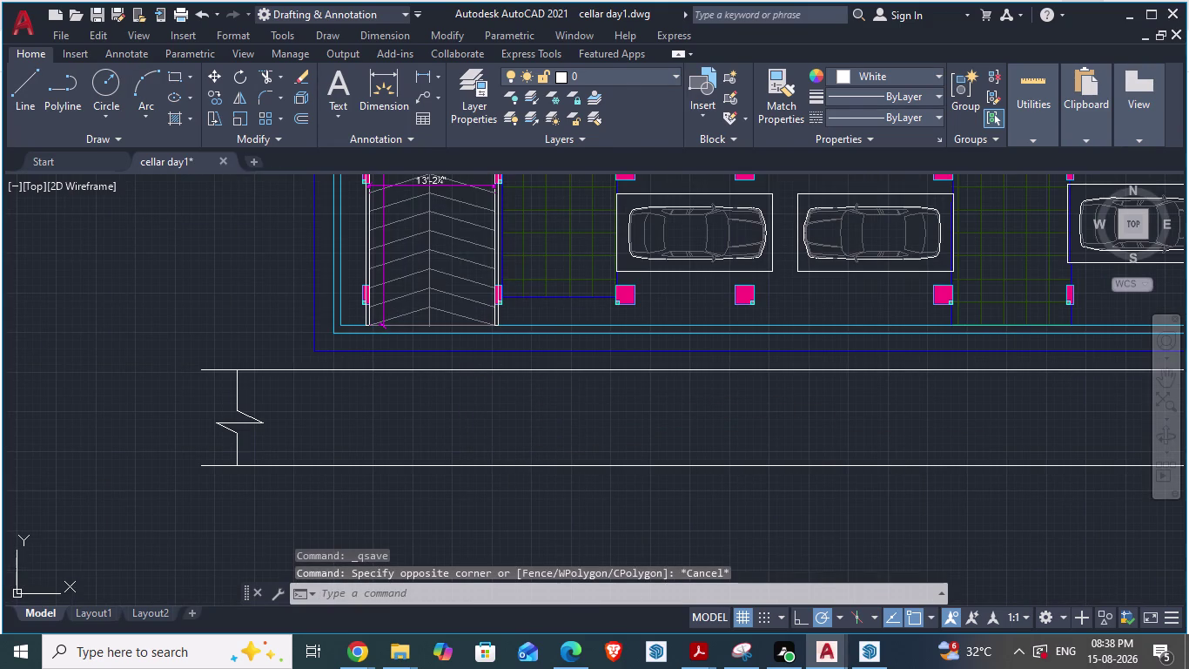
Start a multiline text box spanning the space between the road lines.
key(alt+Tab)
key(alt+Tab)
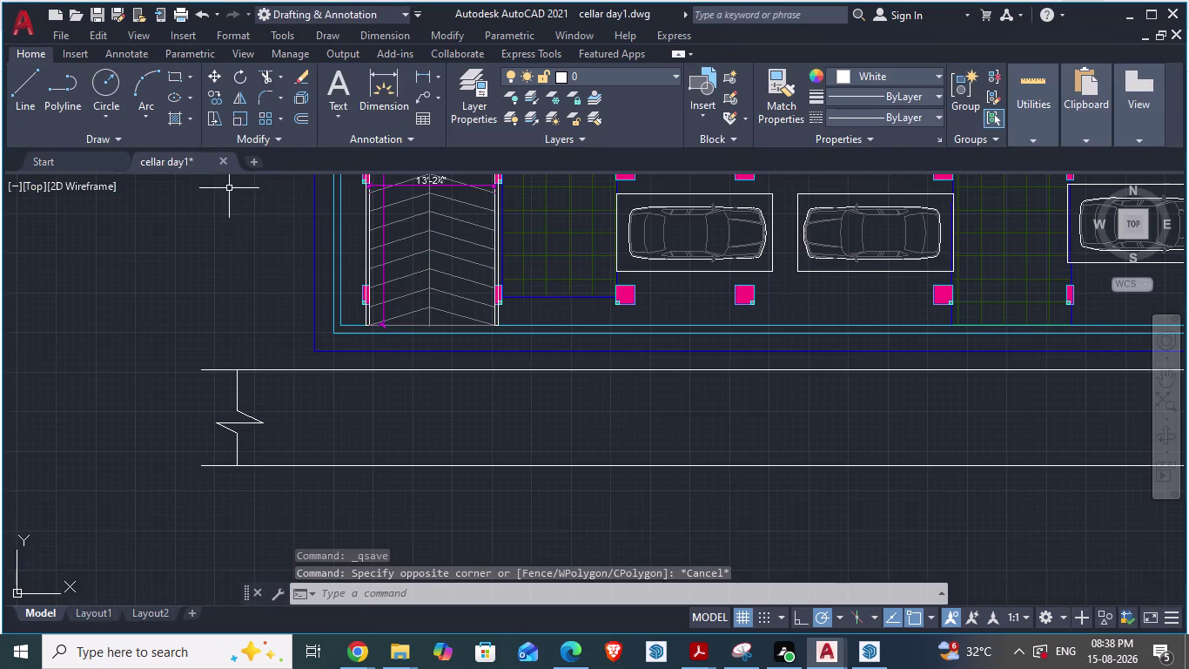
click(333, 87)
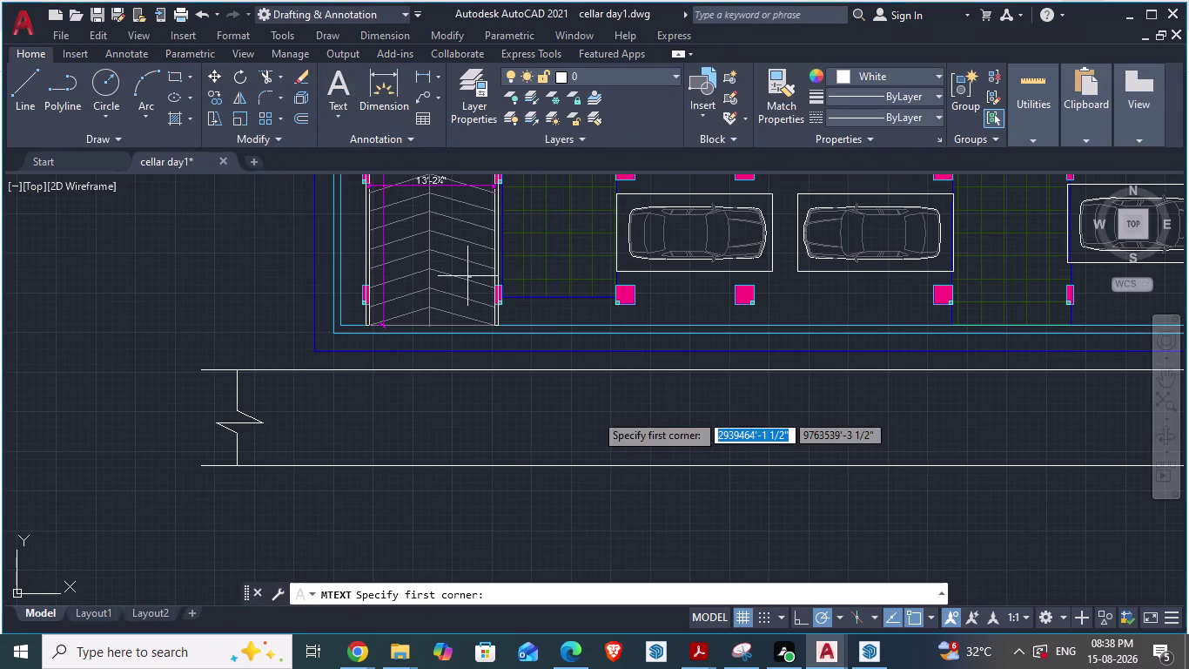
click(517, 394)
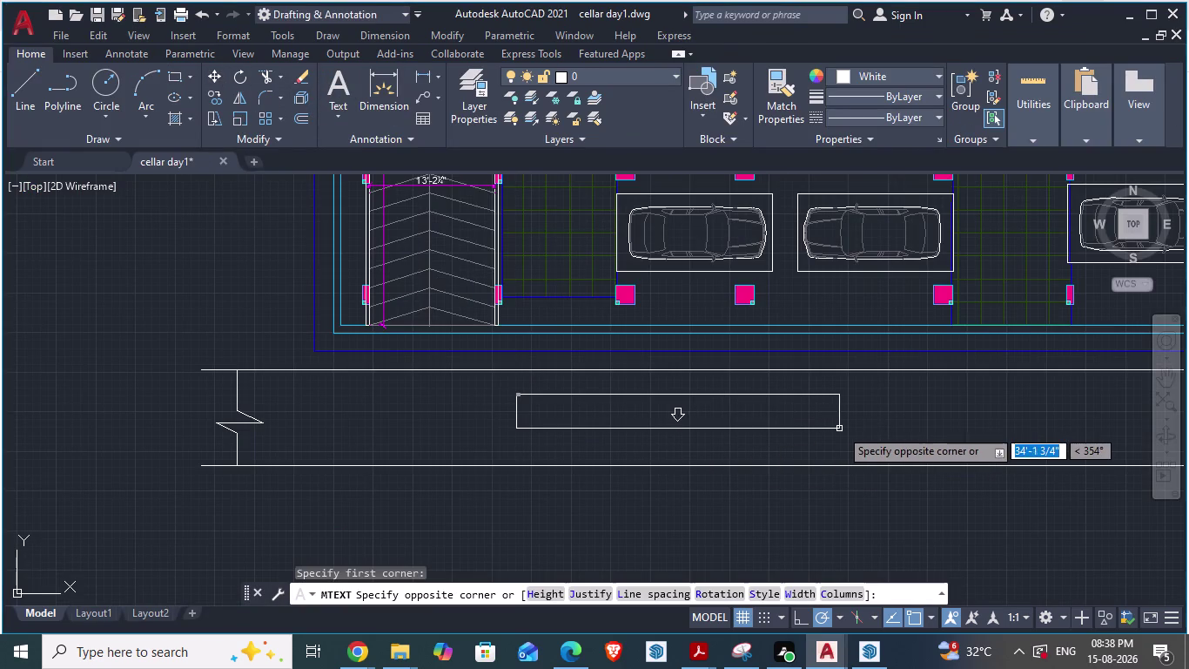
click(840, 428)
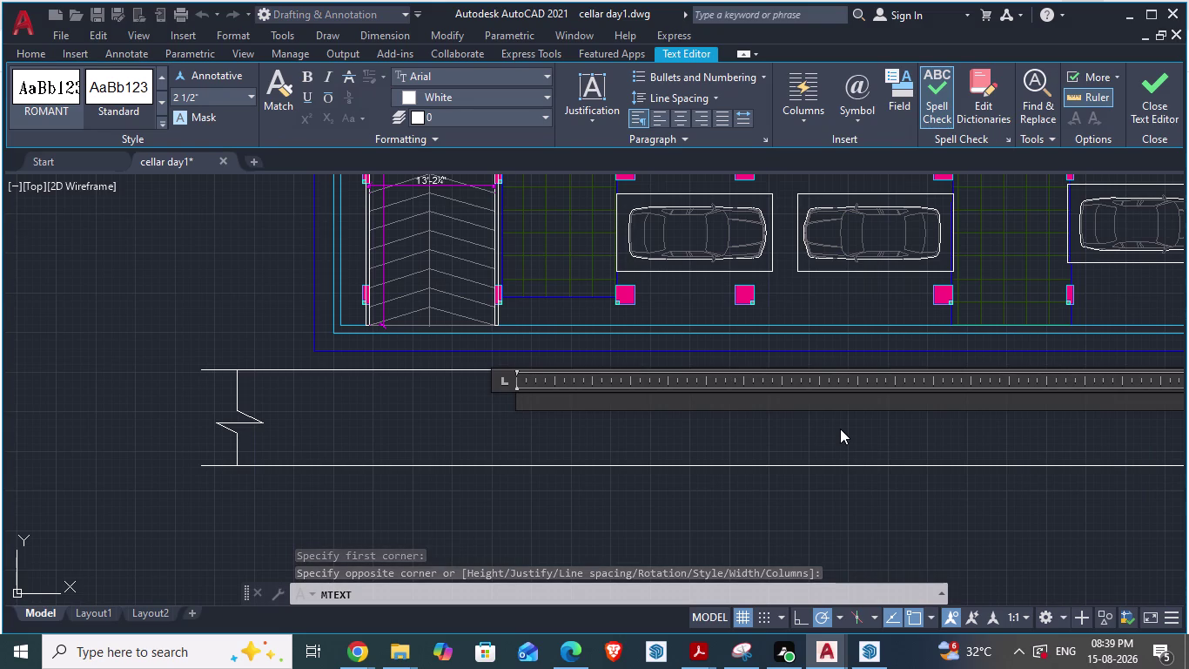
Type the label 40' FEET WESTFACE ROAD, with a feet mark after 40.
text(40 F)
text(E)
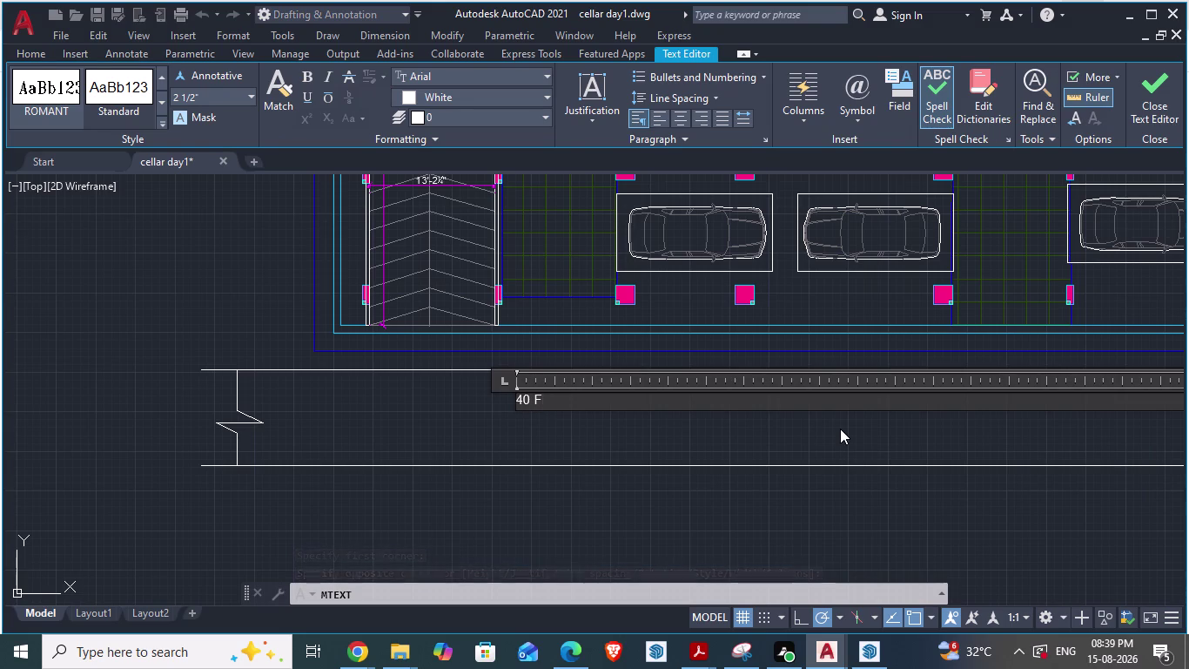
text(ET WEST)
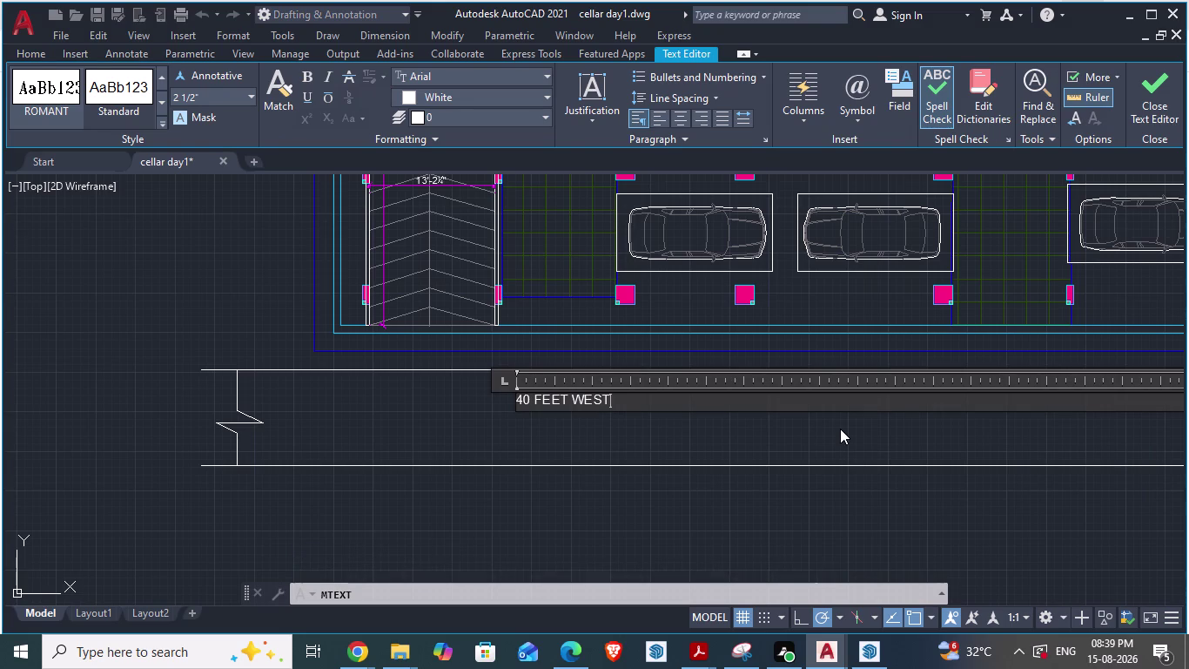
text(FACE)
key(space)
text(ROAD)
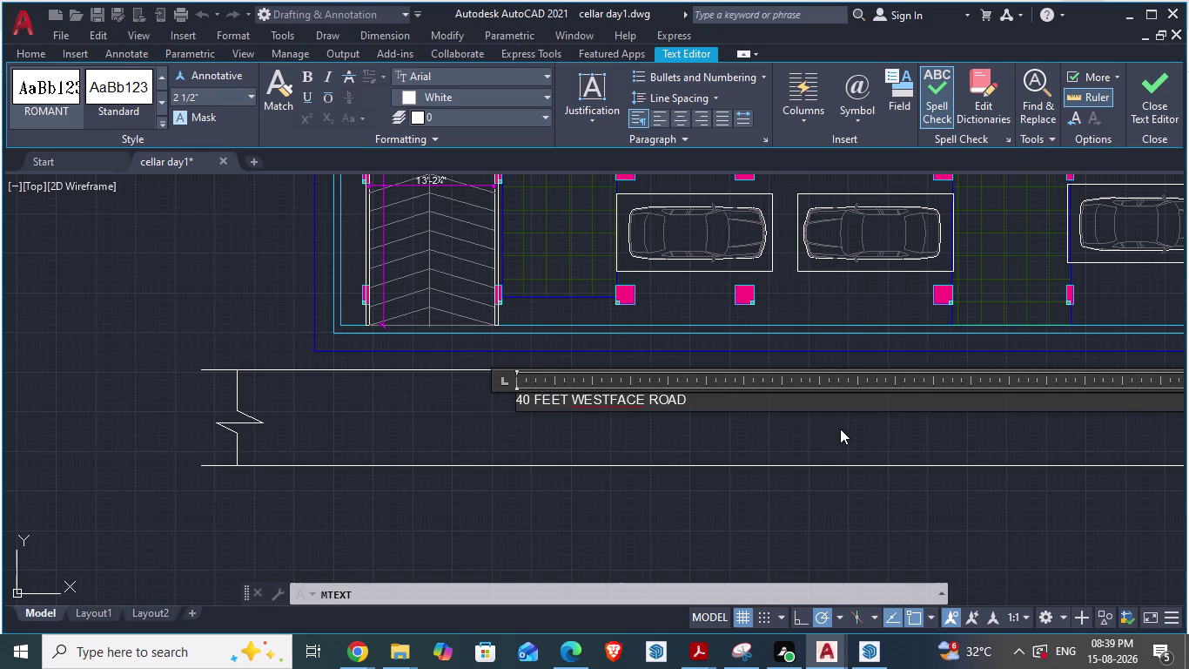
click(528, 401)
key(shift+quotedbl)
key(BackSpace)
key(apostrophe)
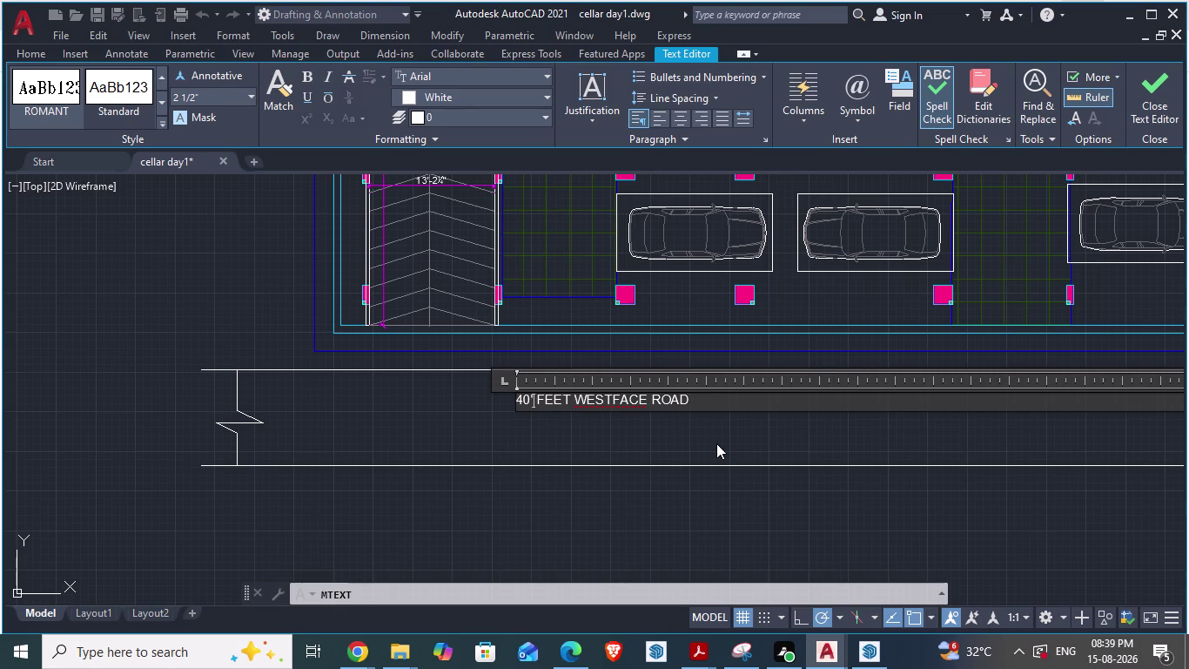
Narrow the text box width to fit the label.
scroll(down, 3)
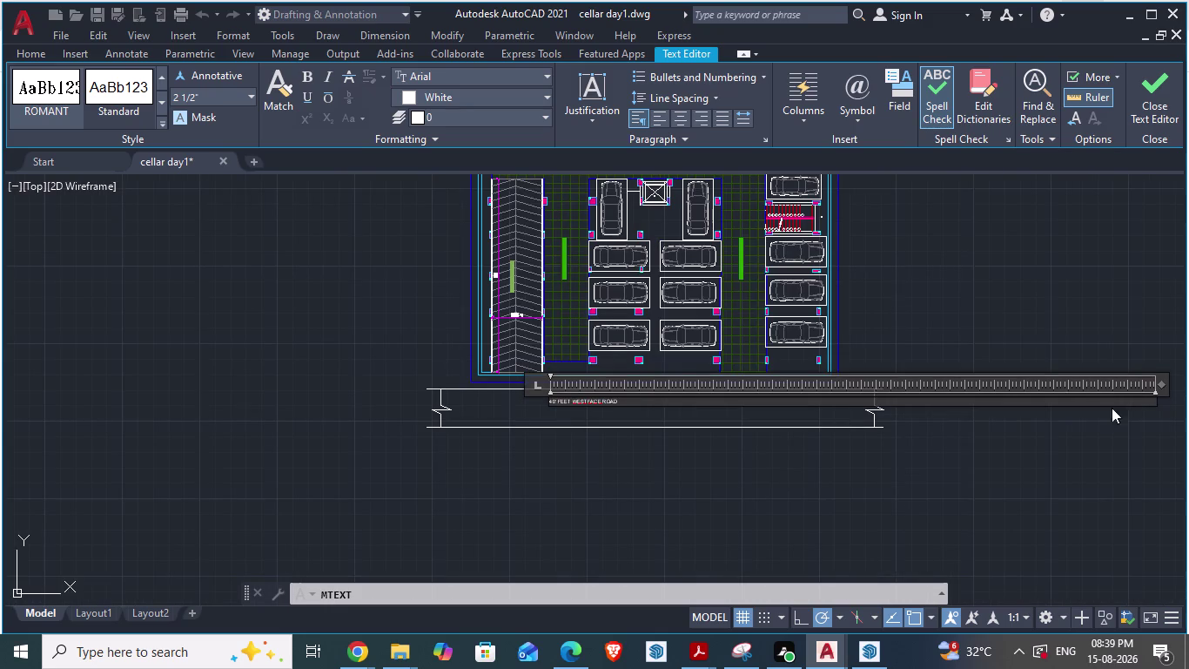
drag(1164, 386, 709, 421)
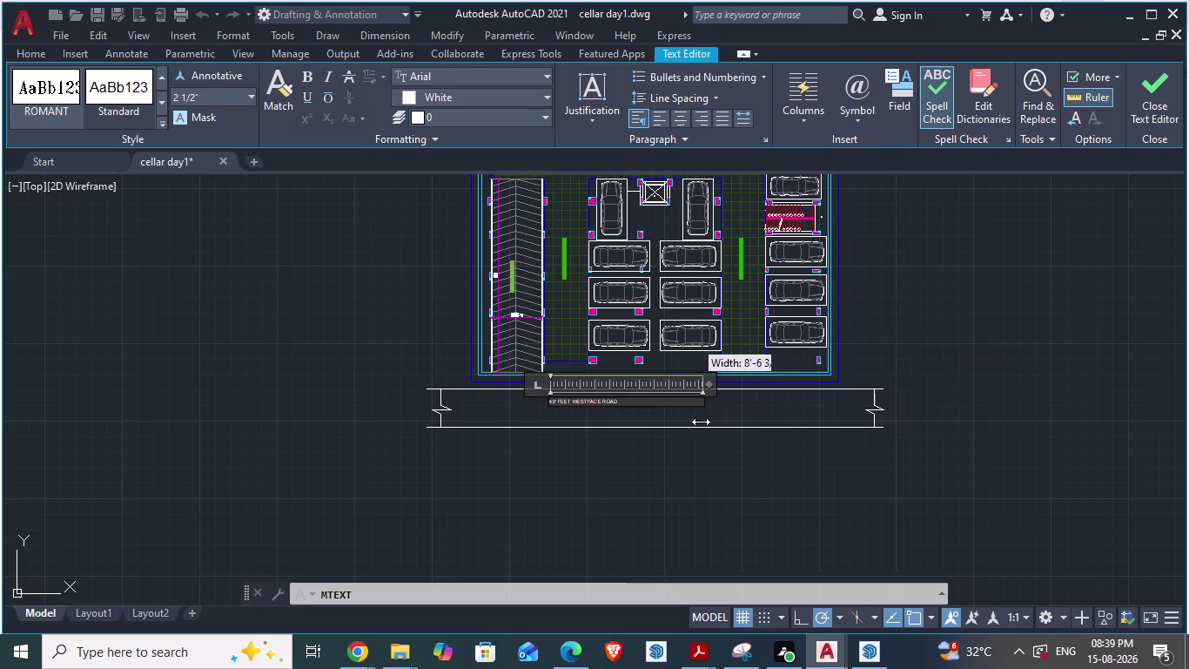
drag(709, 421, 630, 415)
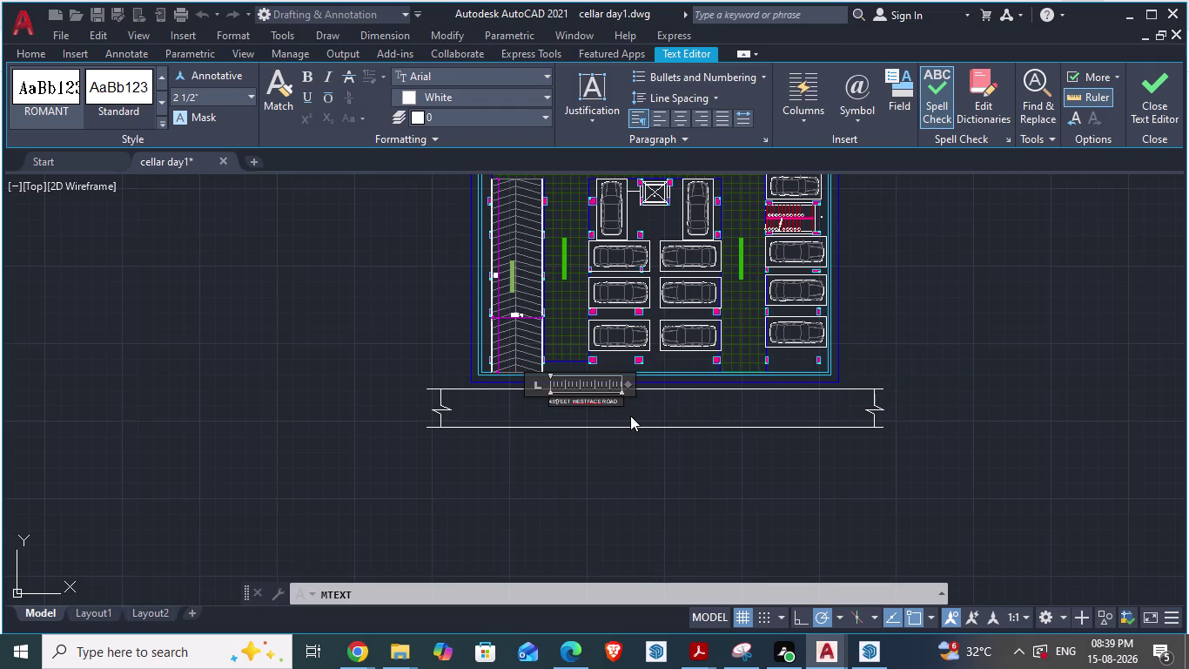
scroll(up, 3)
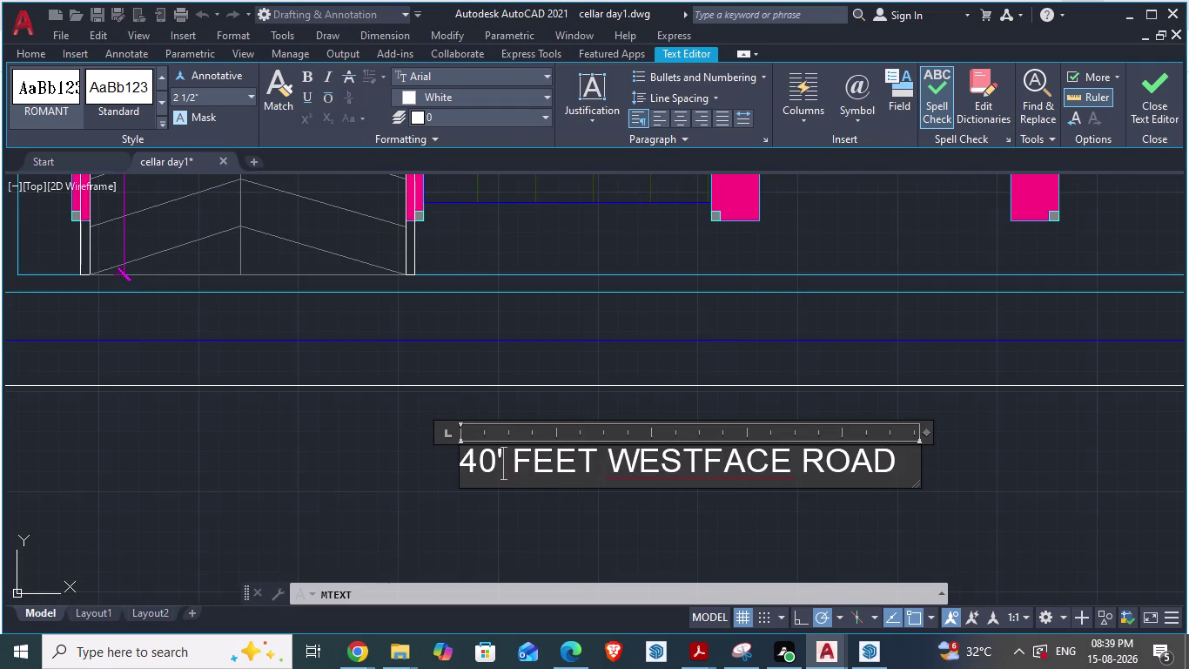
Insert a space between WEST and FACE in the label.
drag(900, 462, 437, 459)
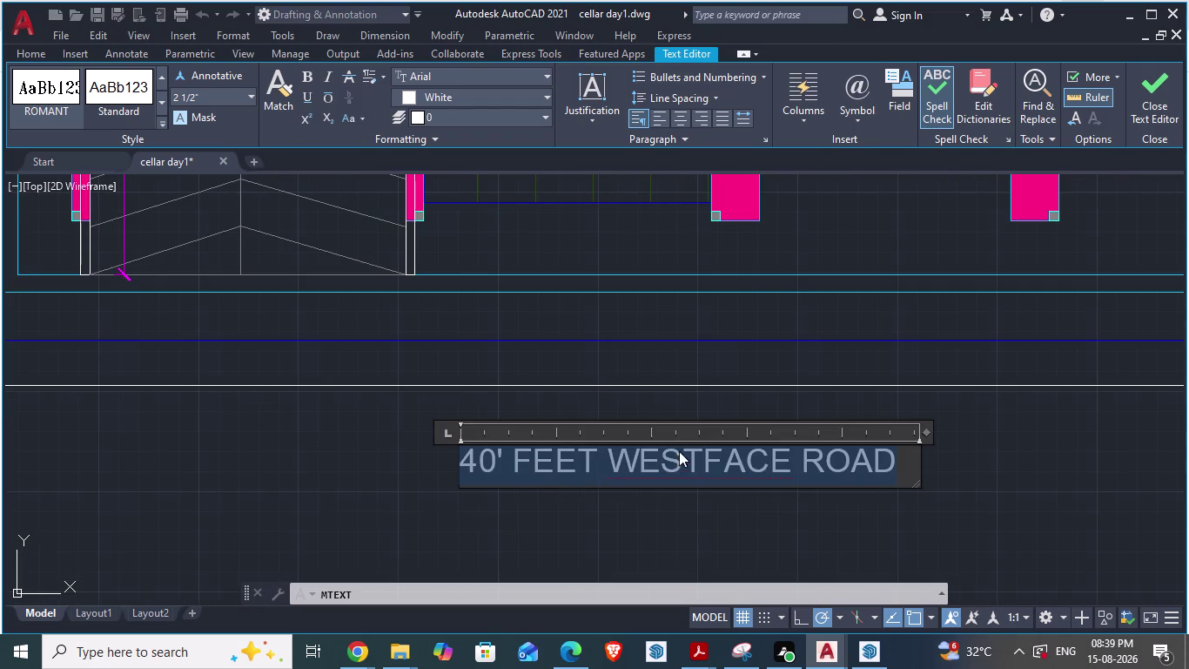
click(688, 454)
key(space)
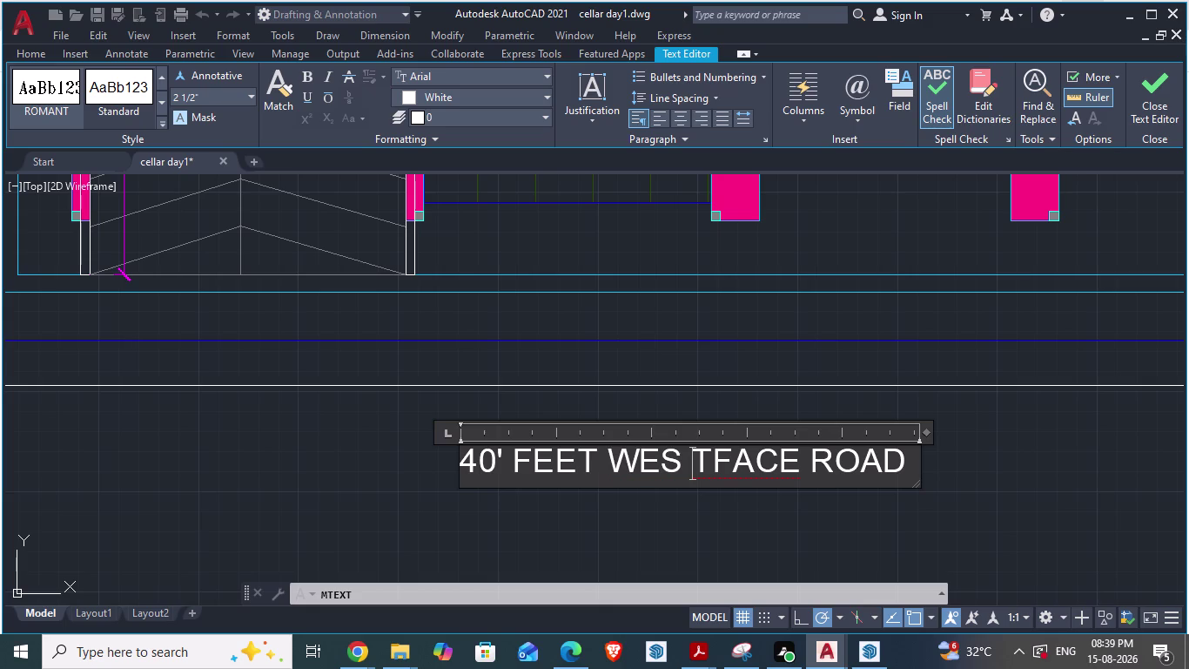
key(BackSpace)
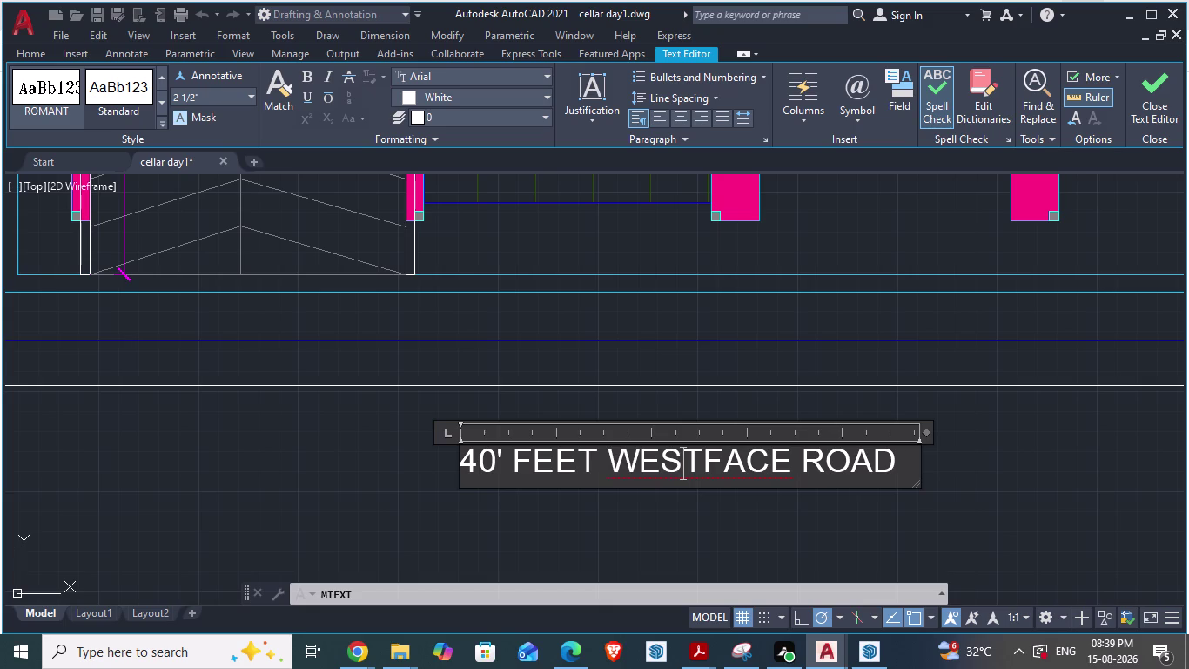
click(702, 463)
key(space)
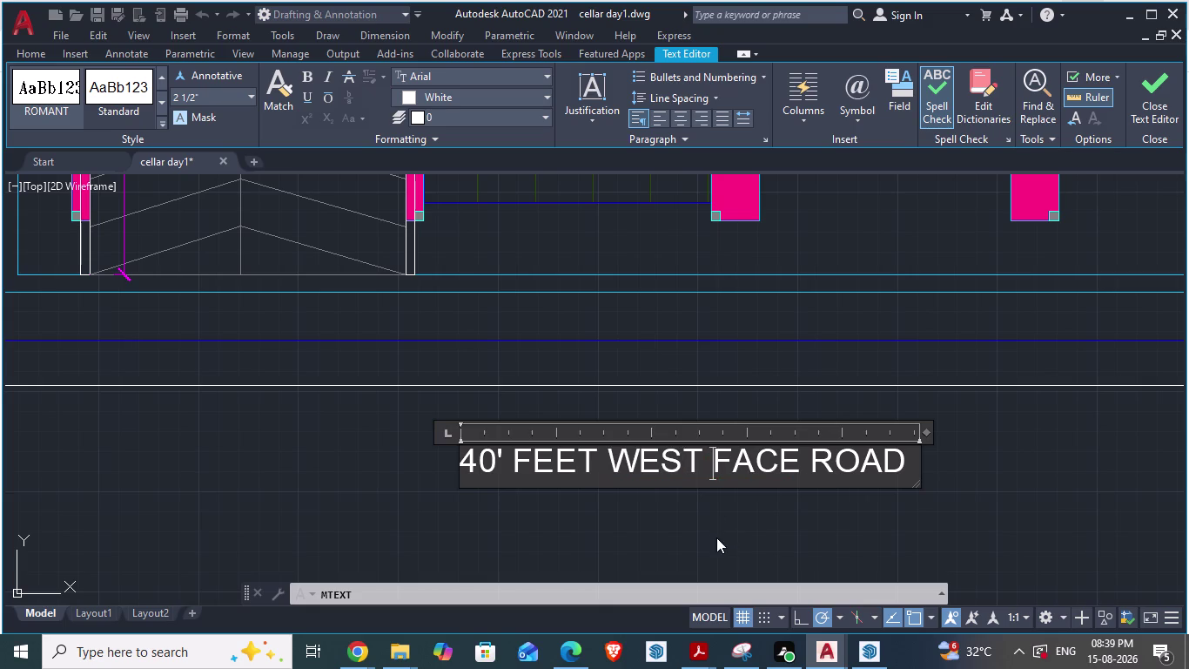
Select the label text and try a 1'3" height, undoing the accidental text replacement.
click(909, 460)
drag(909, 461, 637, 460)
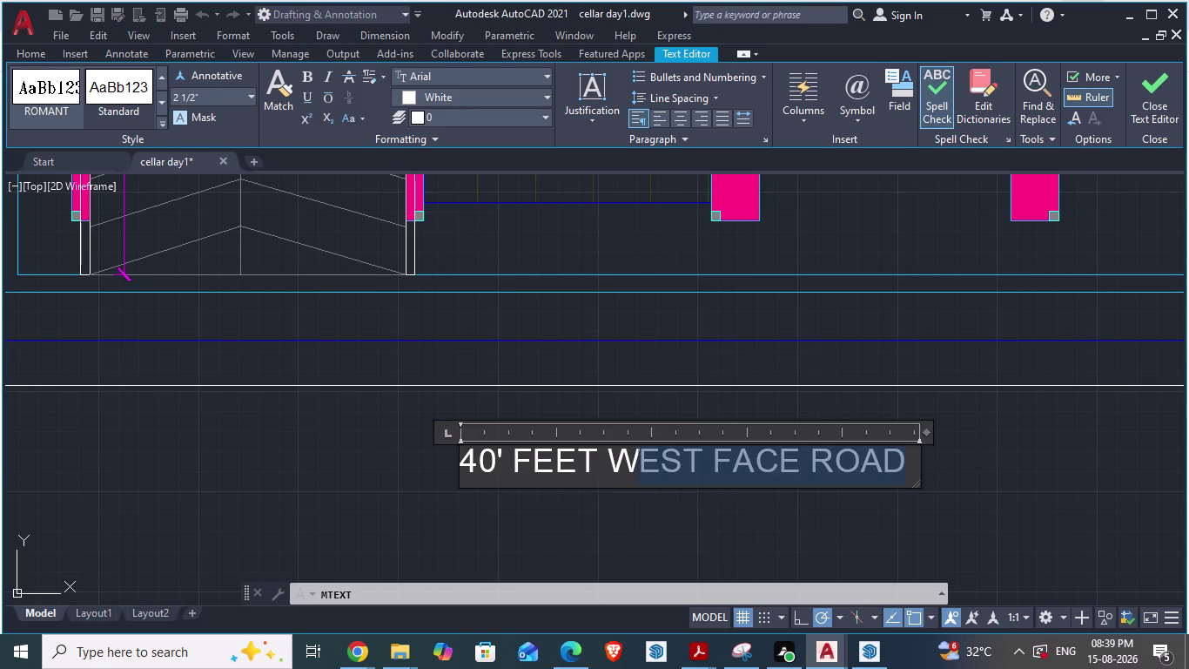
drag(636, 460, 459, 460)
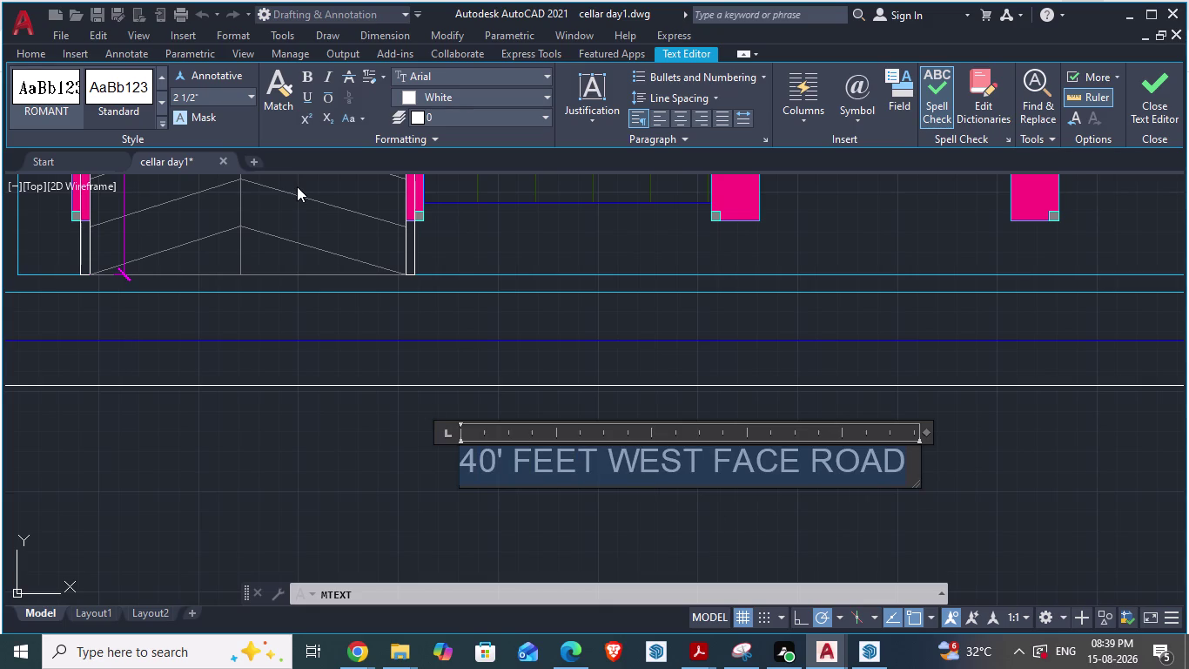
key(alt+Tab)
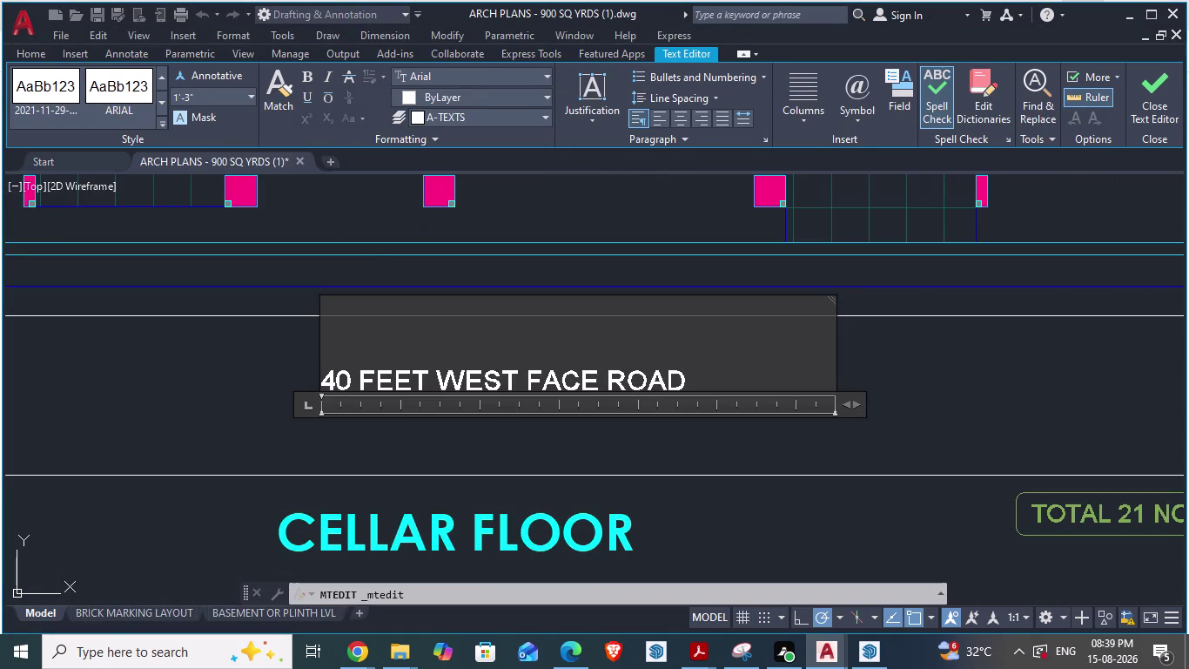
key(alt+Tab)
click(253, 97)
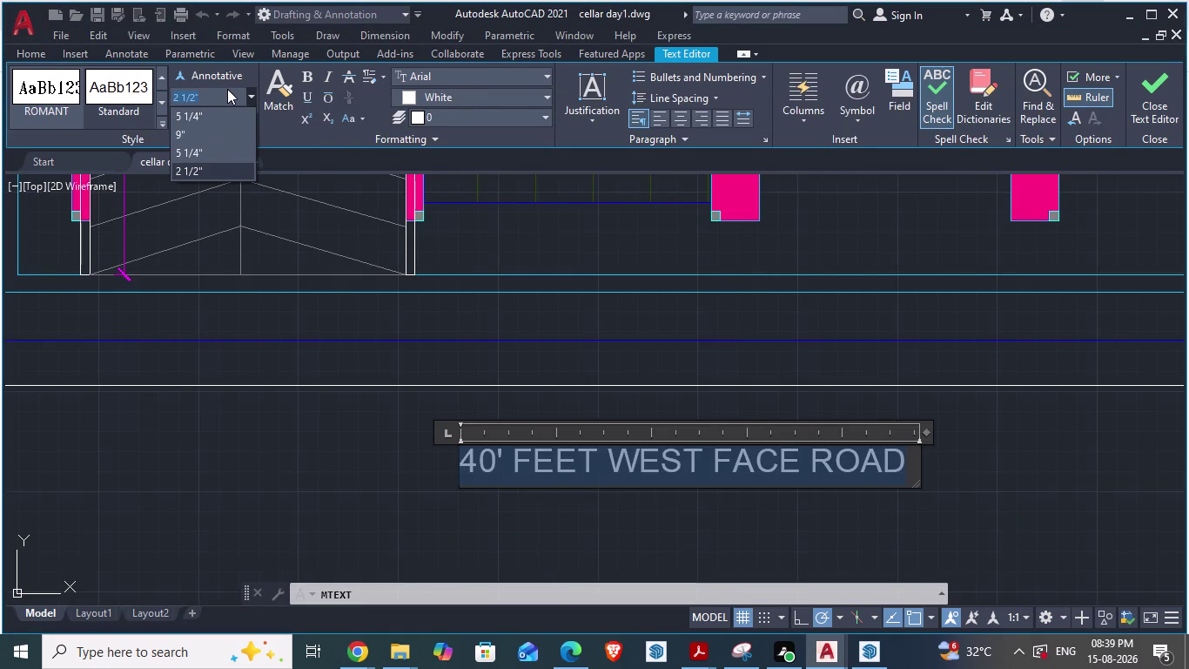
text(1')
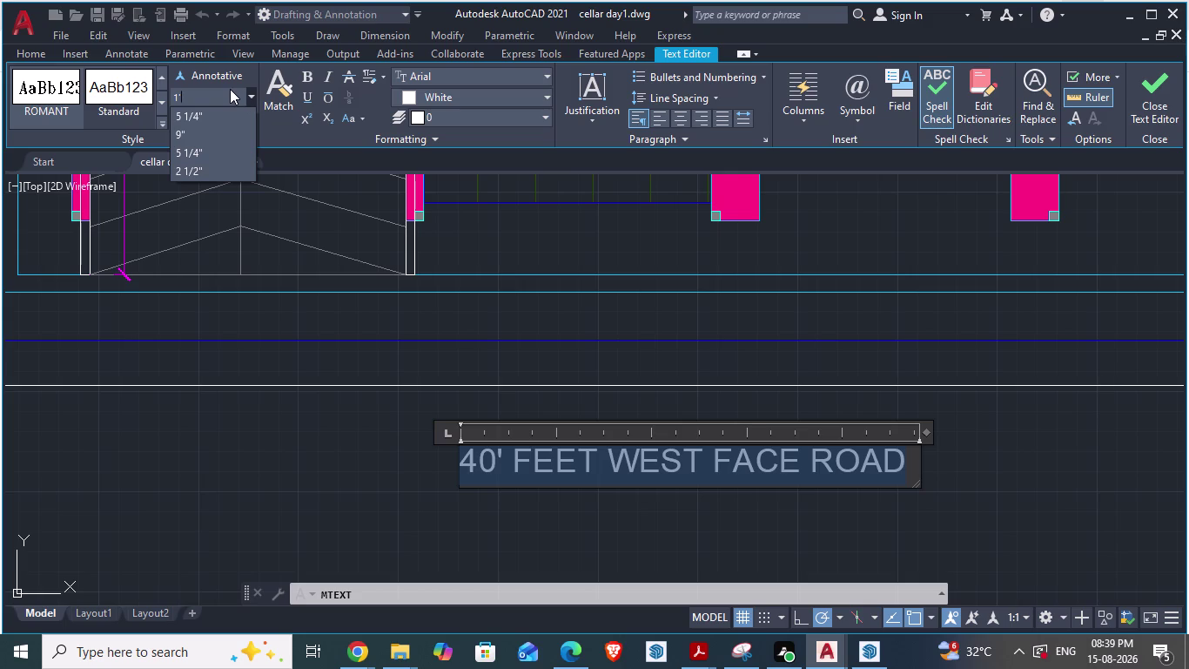
key(alt+Tab)
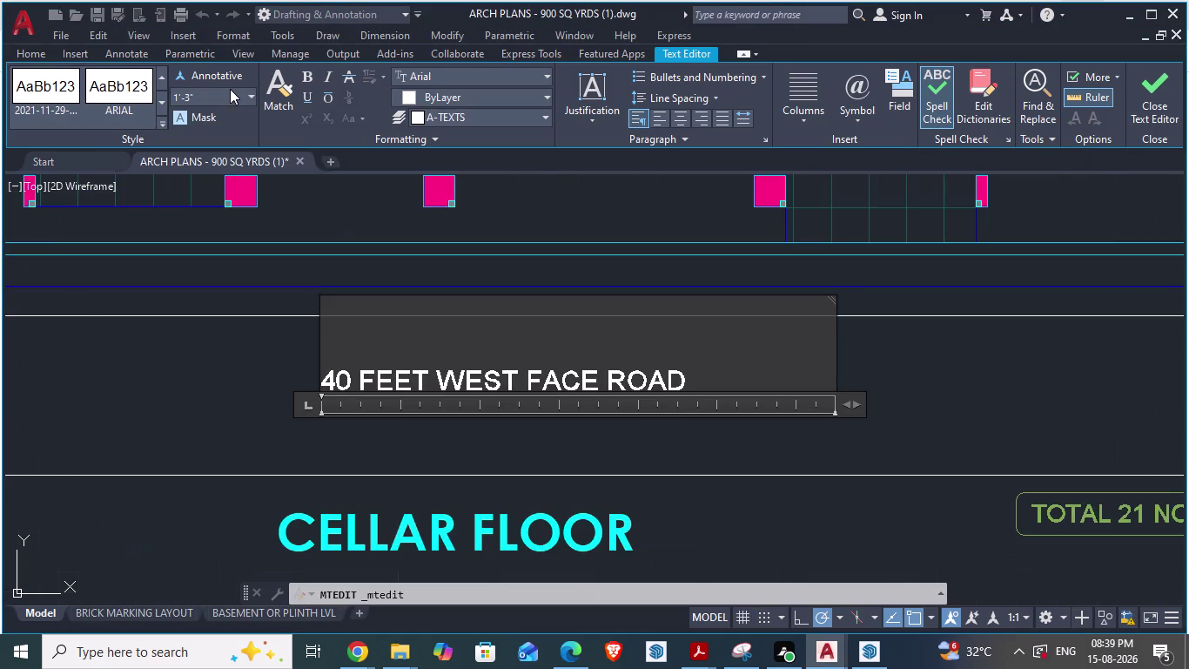
key(alt+Tab)
text(3")
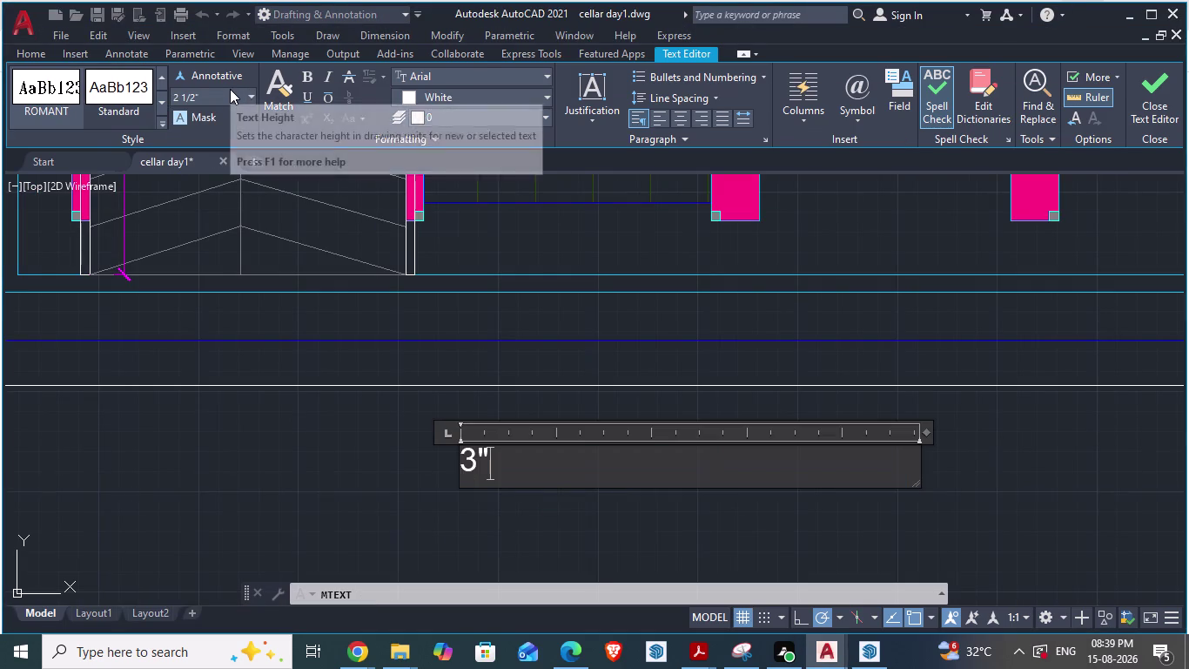
click(224, 84)
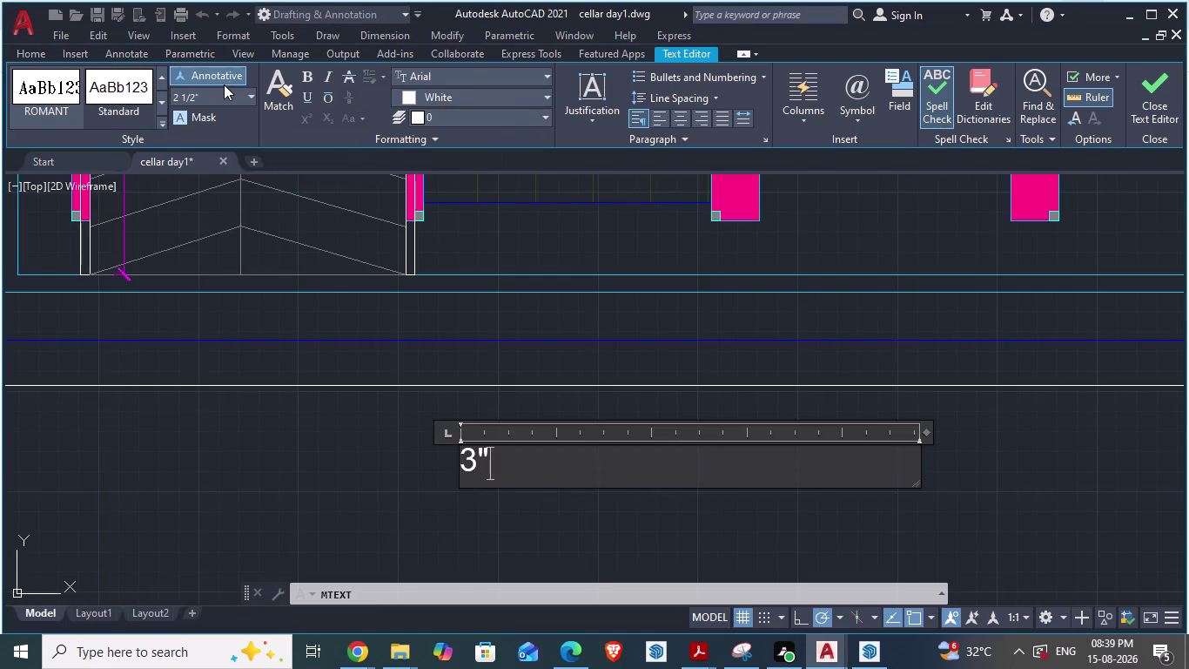
key(ctrl+z)
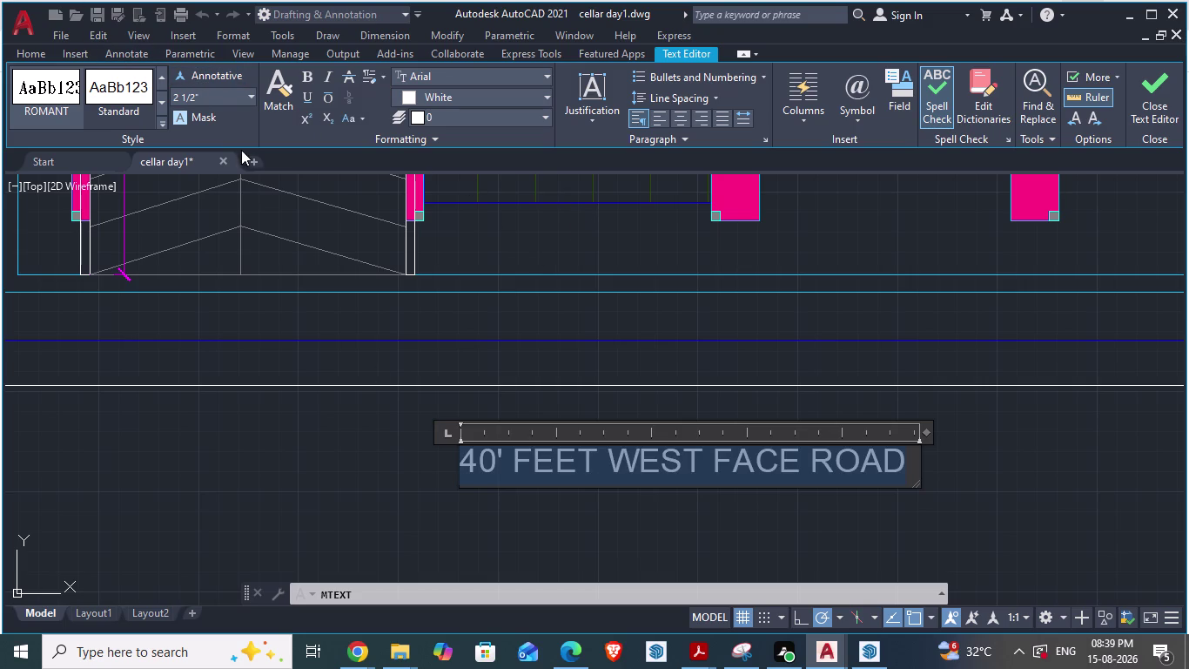
Re-enter a 1'3" text height and close the Text Editor.
click(226, 100)
text(1')
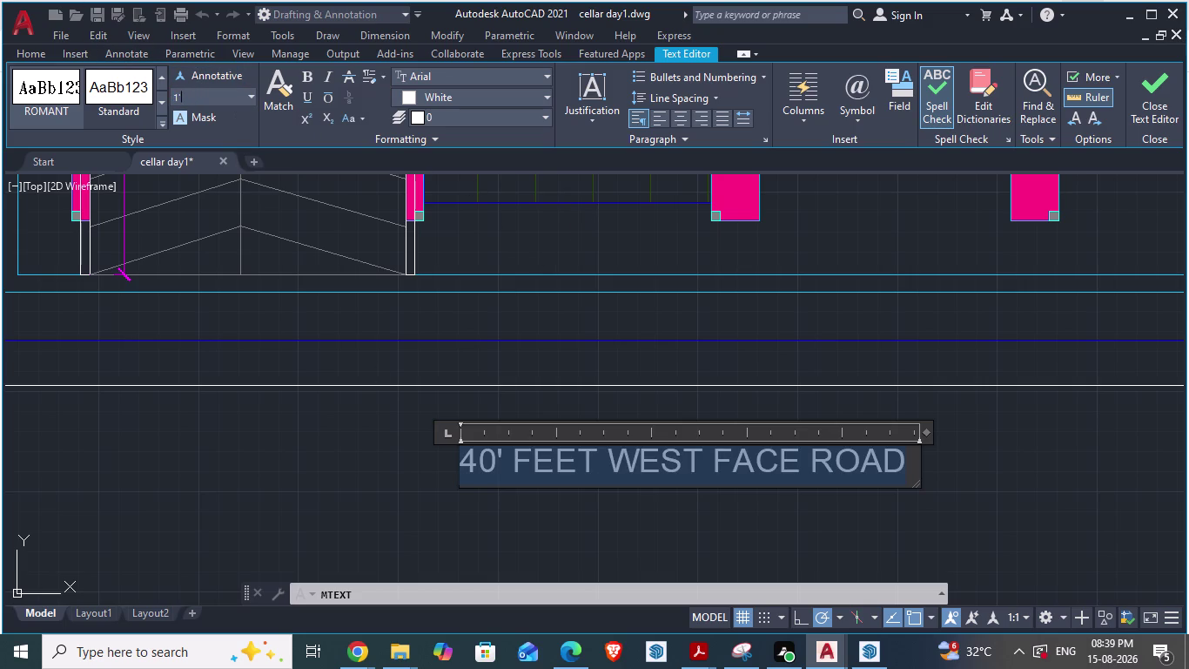
key(3)
key(shift+quotedbl)
click(328, 465)
scroll(up, 3)
scroll(down, 3)
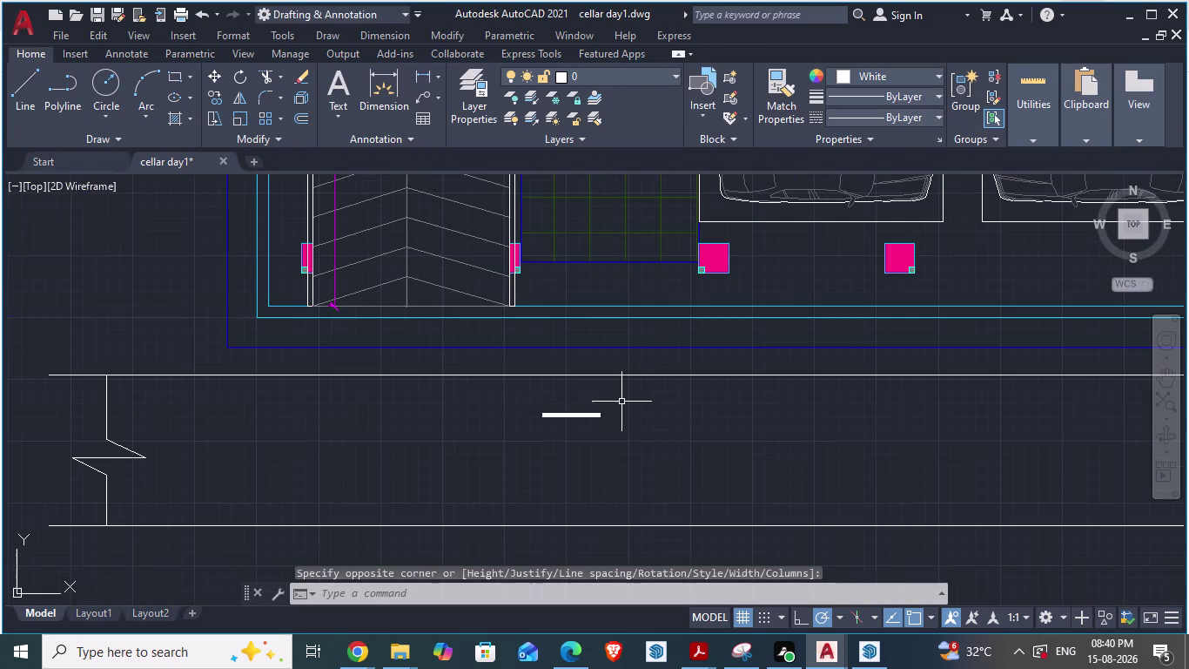
scroll(up, 3)
click(509, 427)
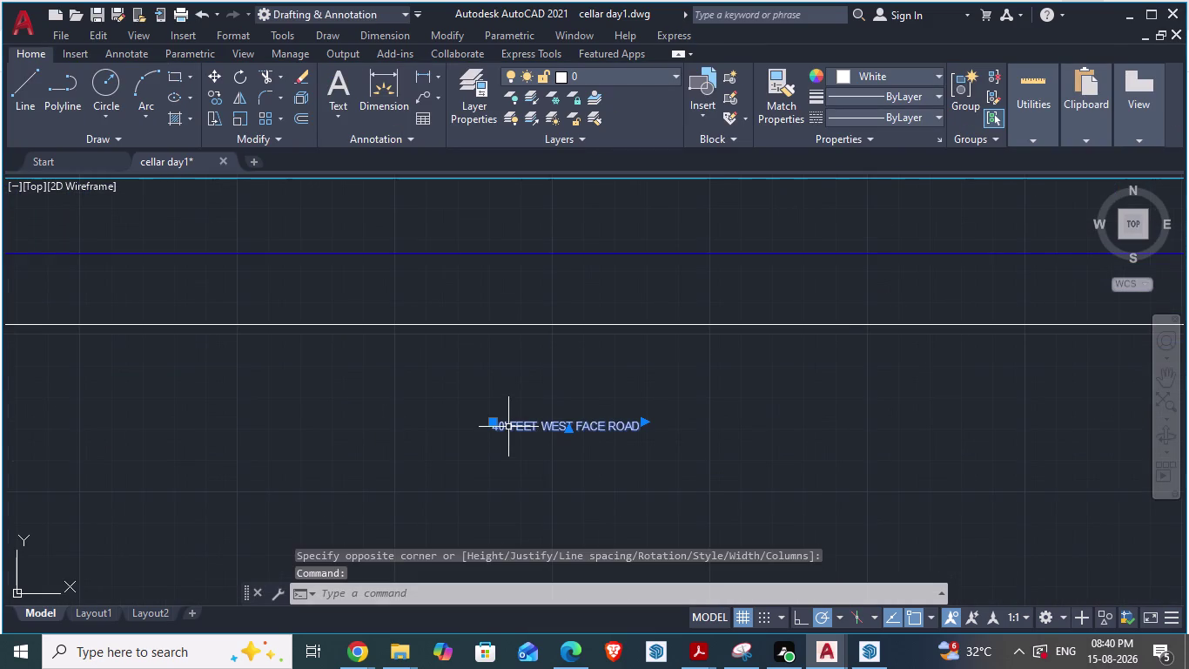
double_click(509, 427)
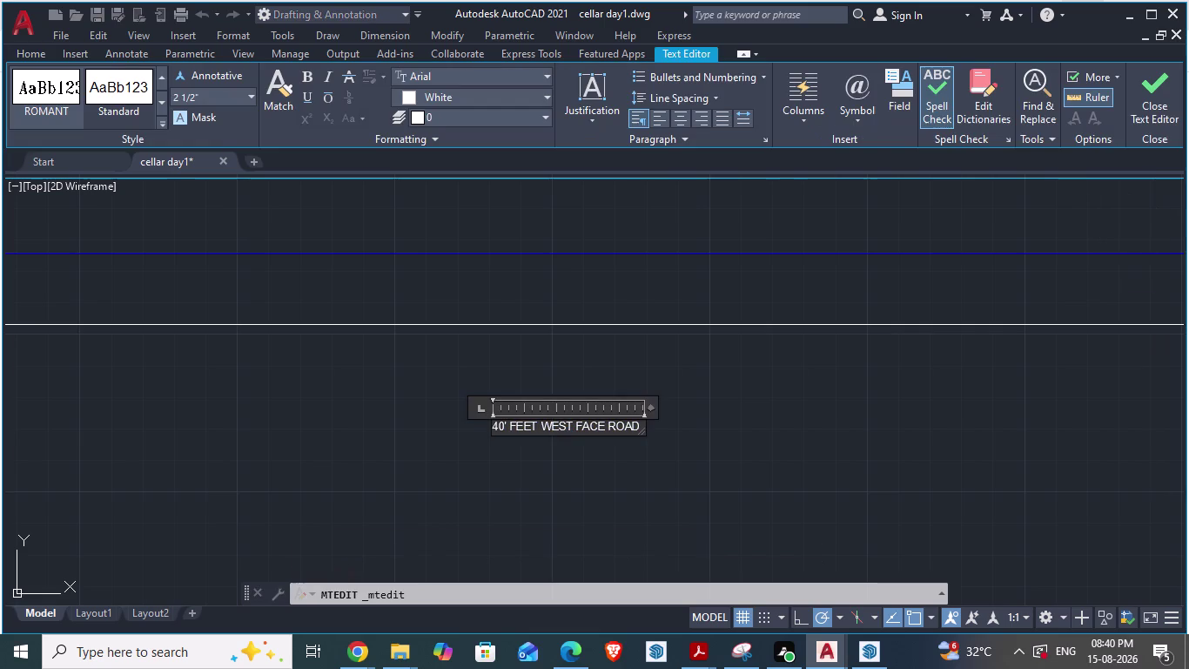
click(244, 95)
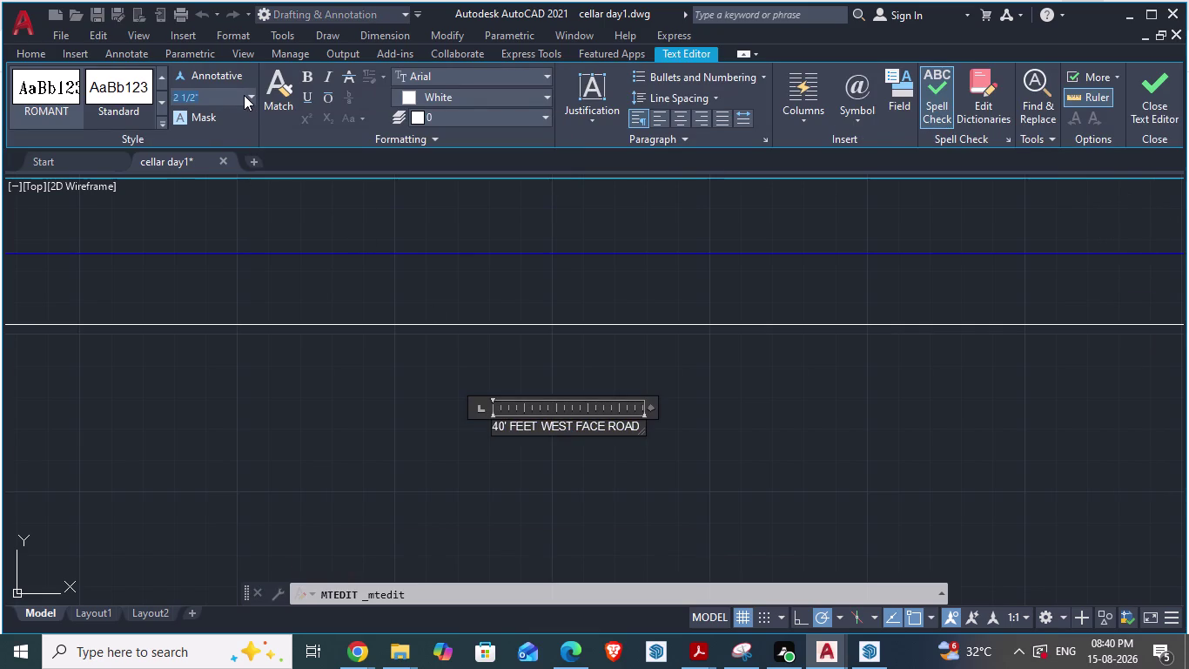
click(248, 94)
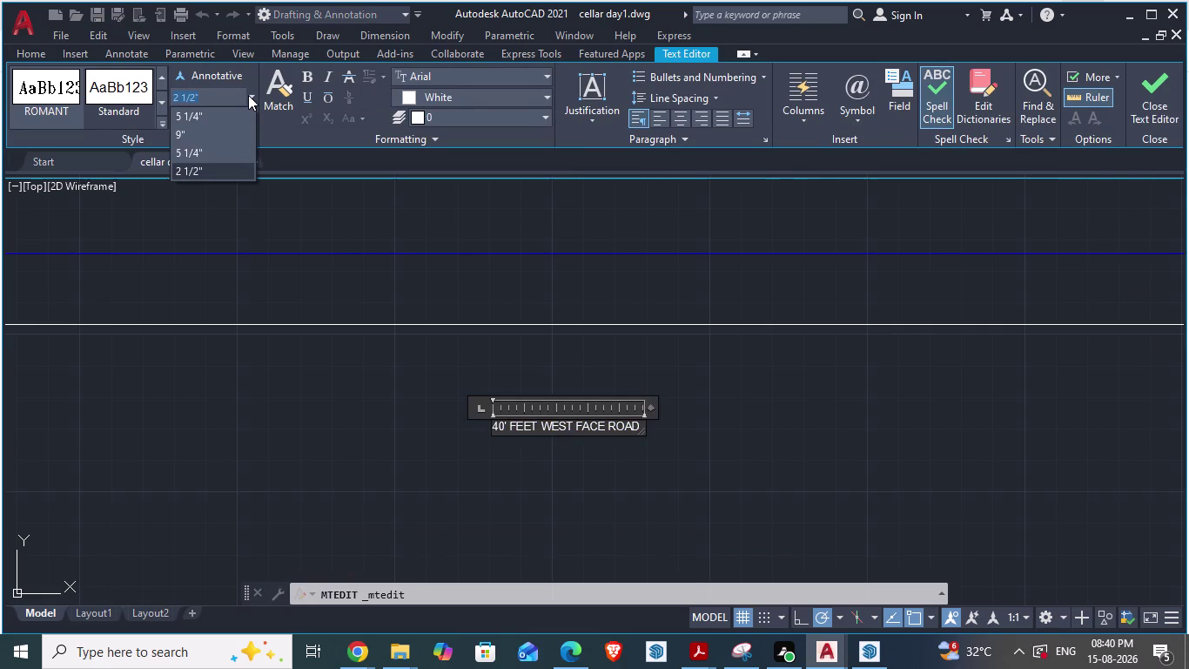
click(178, 118)
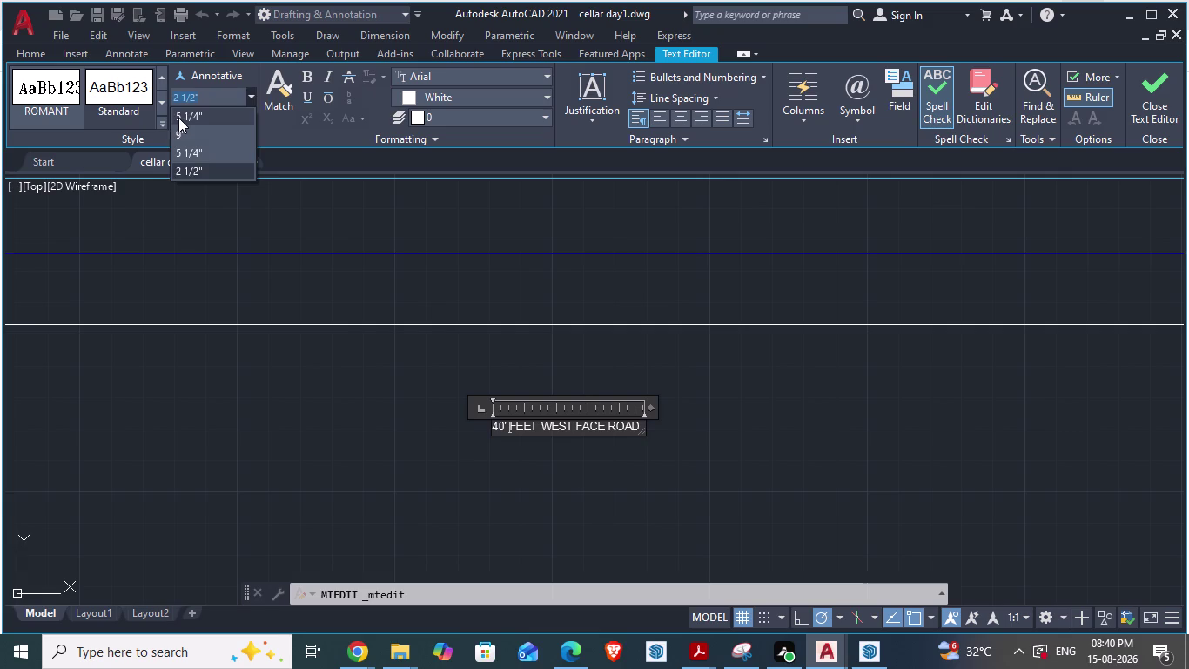
click(365, 404)
scroll(down, 3)
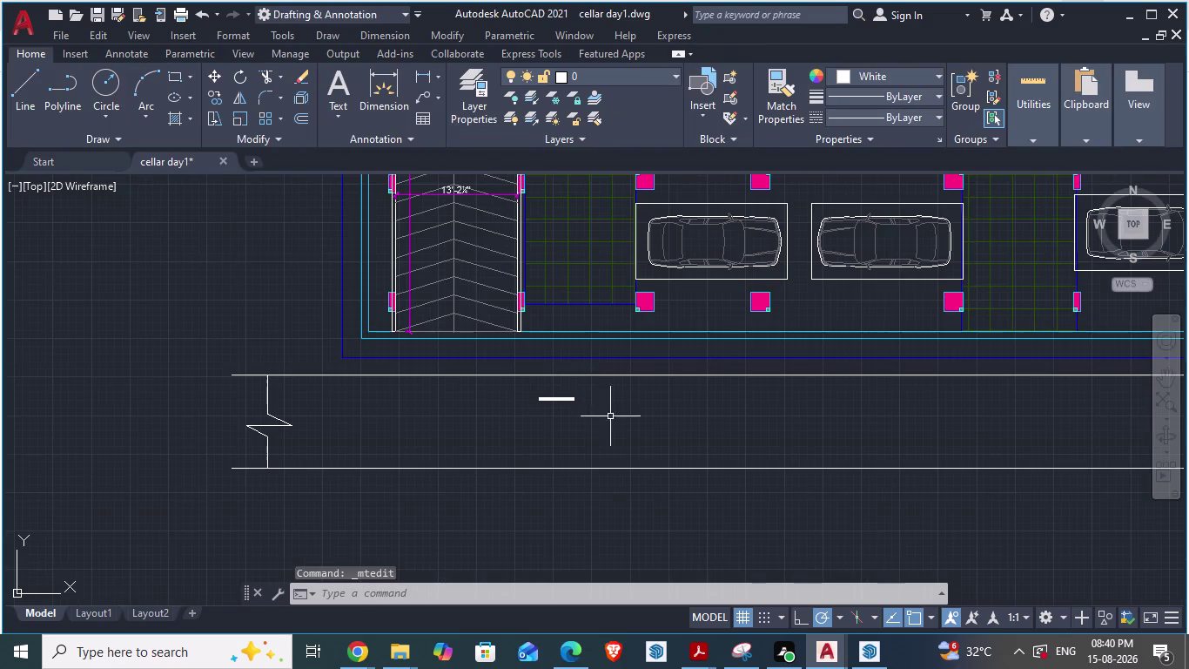
scroll(up, 3)
click(511, 370)
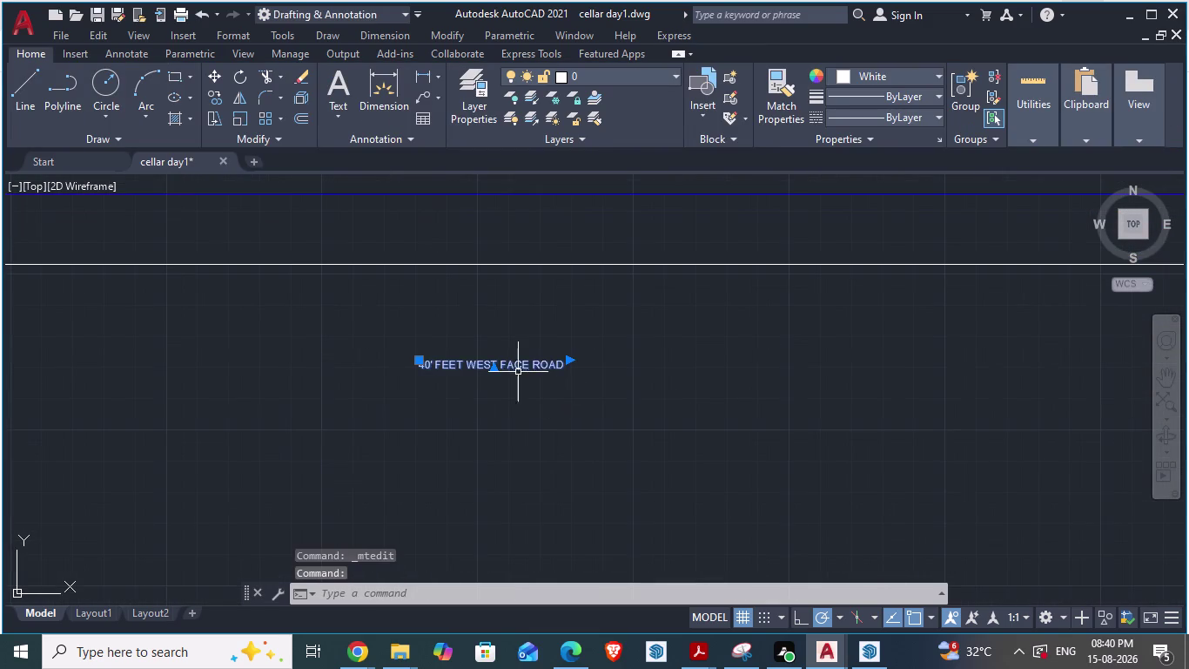
right_click(512, 364)
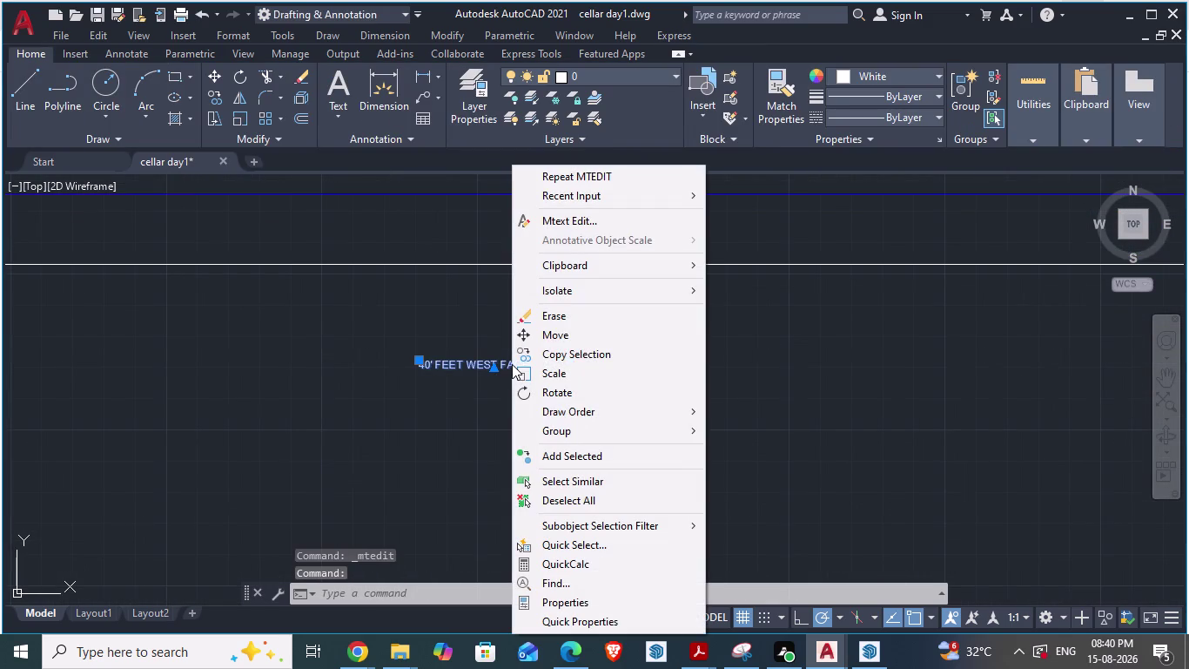
Set the road label's Text height to 1'3" in Properties, then close the palette.
click(563, 601)
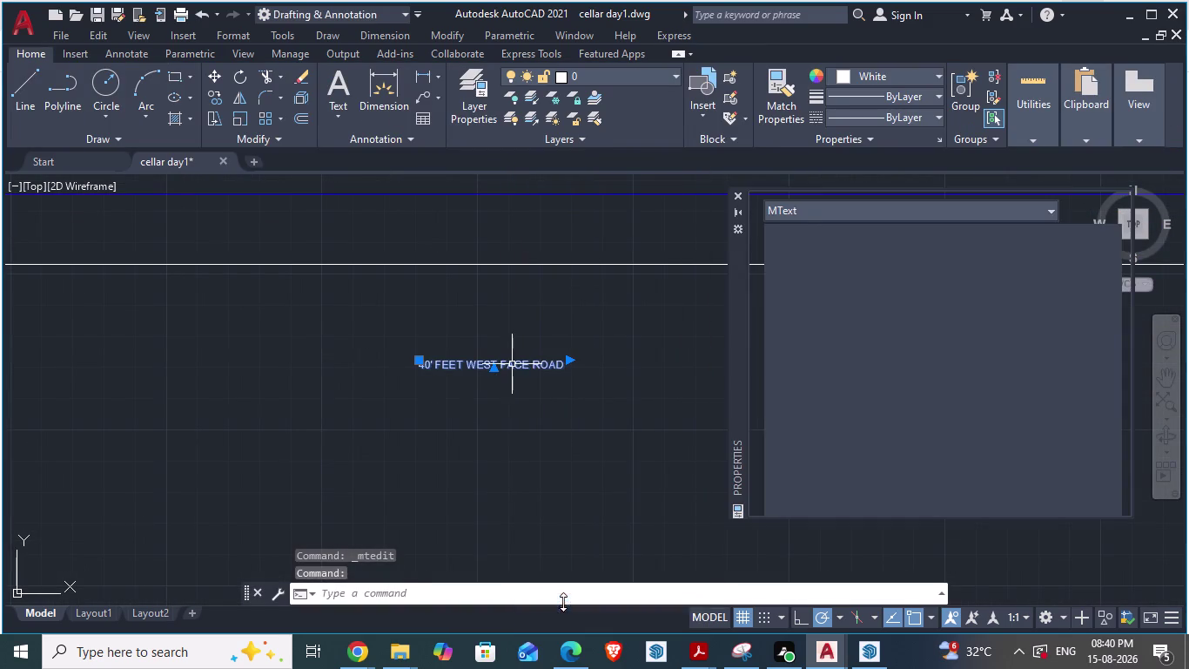
scroll(down, 3)
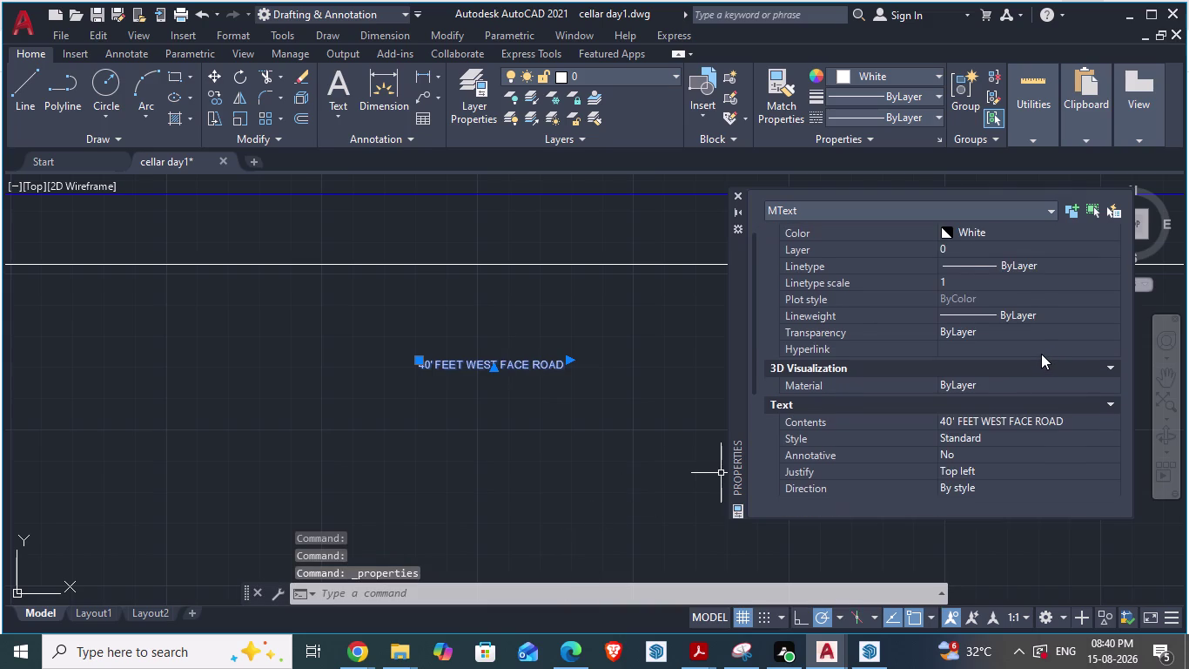
scroll(down, 3)
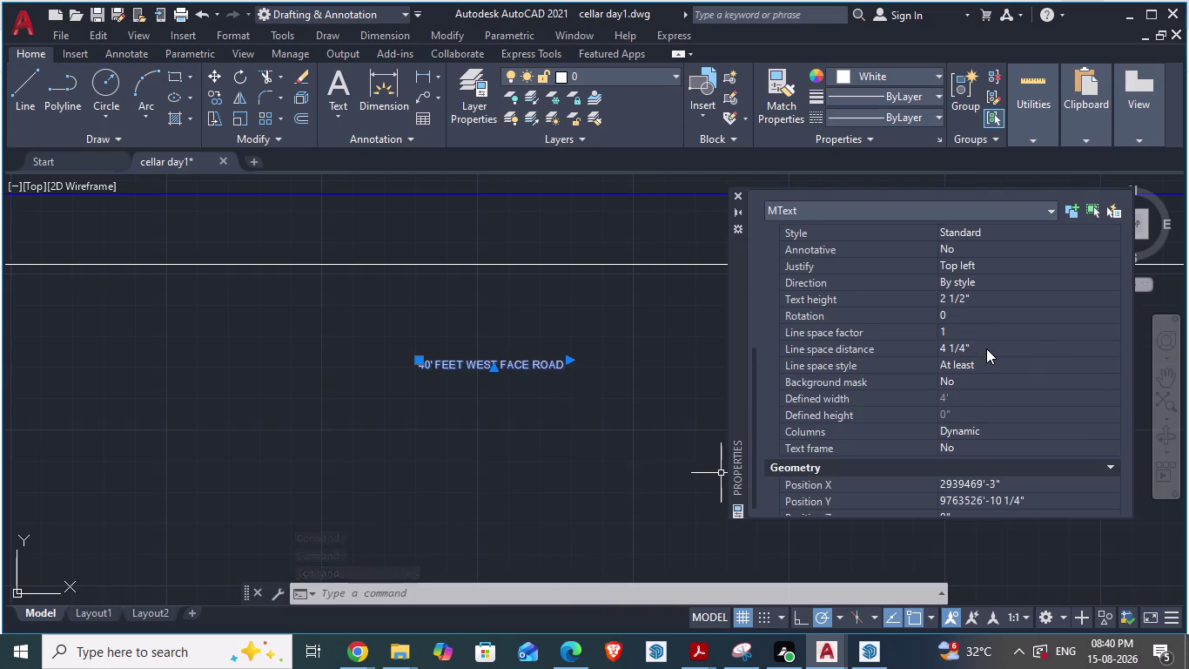
click(972, 296)
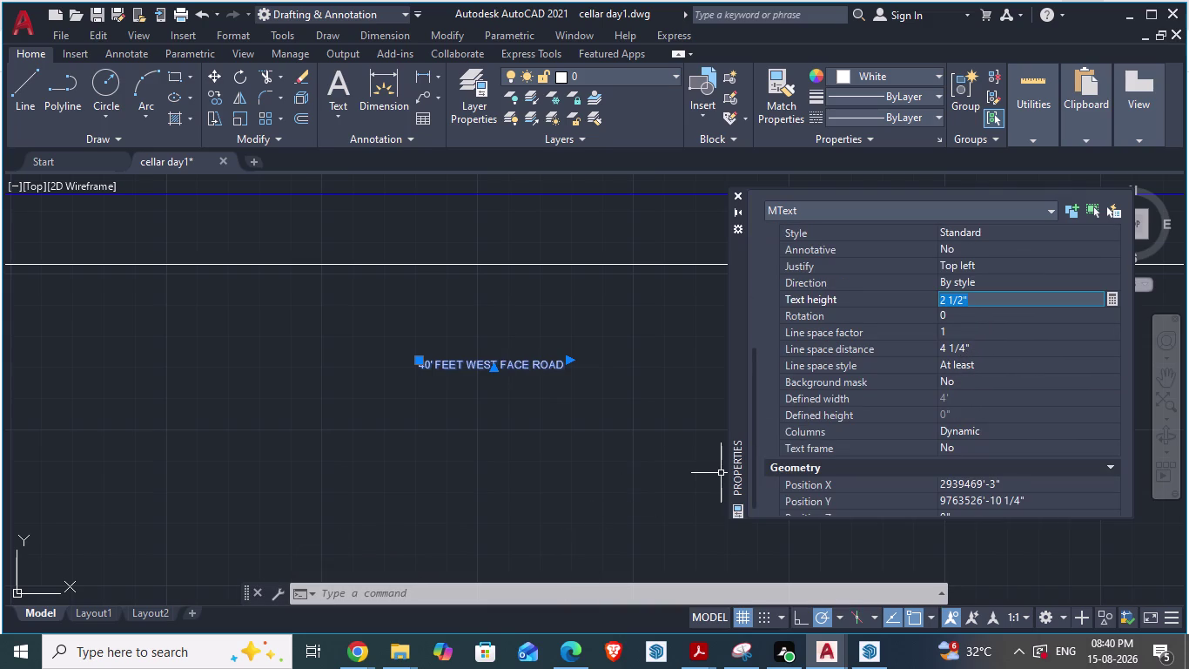
text(1')
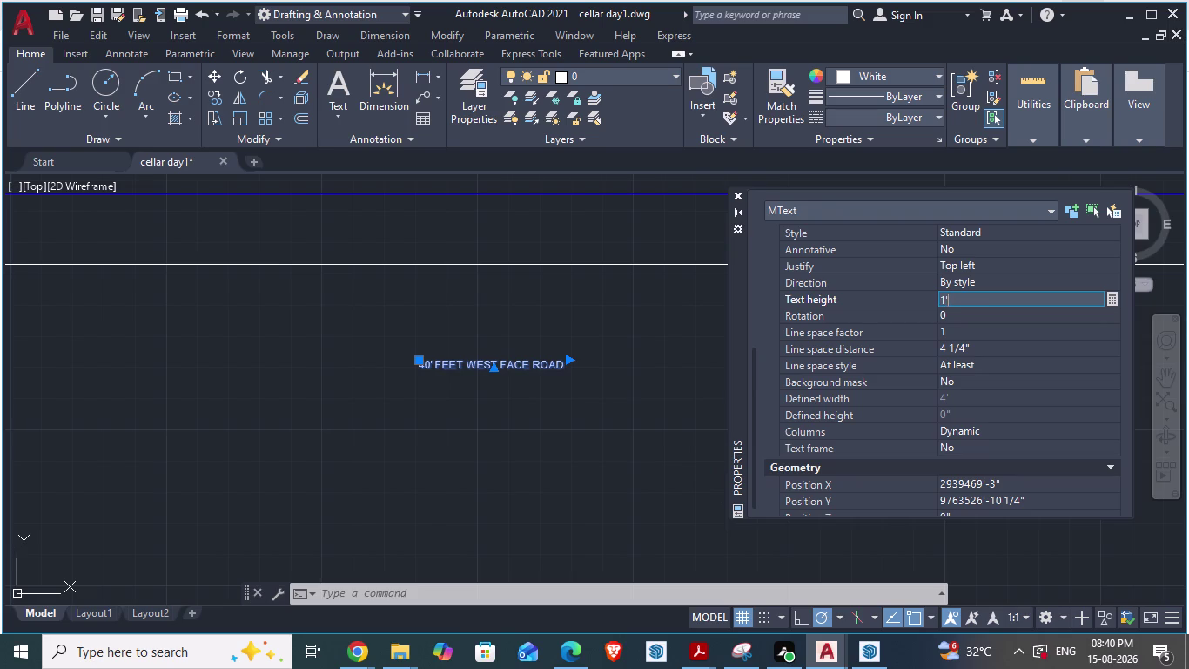
text(3")
key(Return)
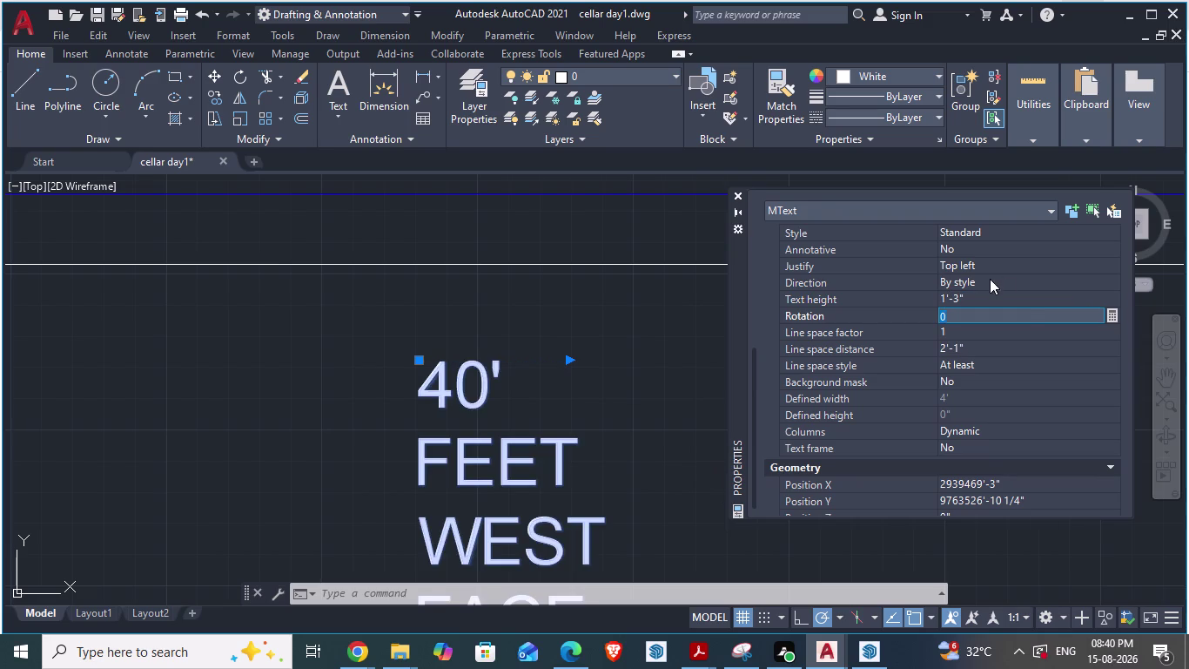
click(738, 199)
scroll(down, 3)
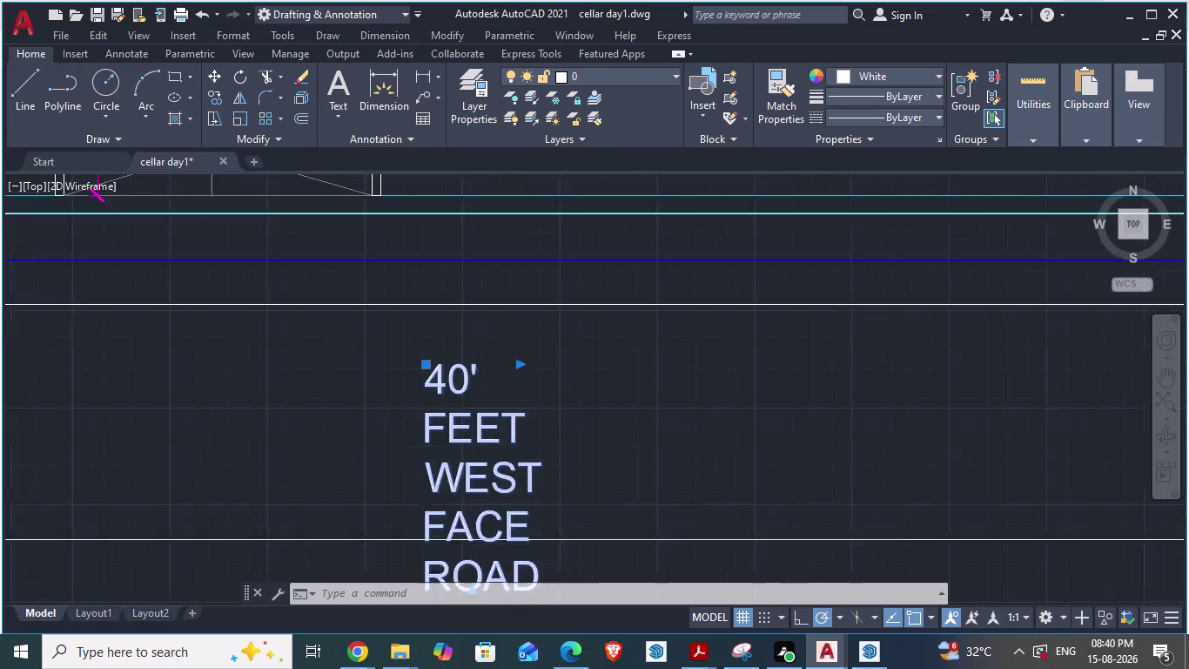
click(435, 370)
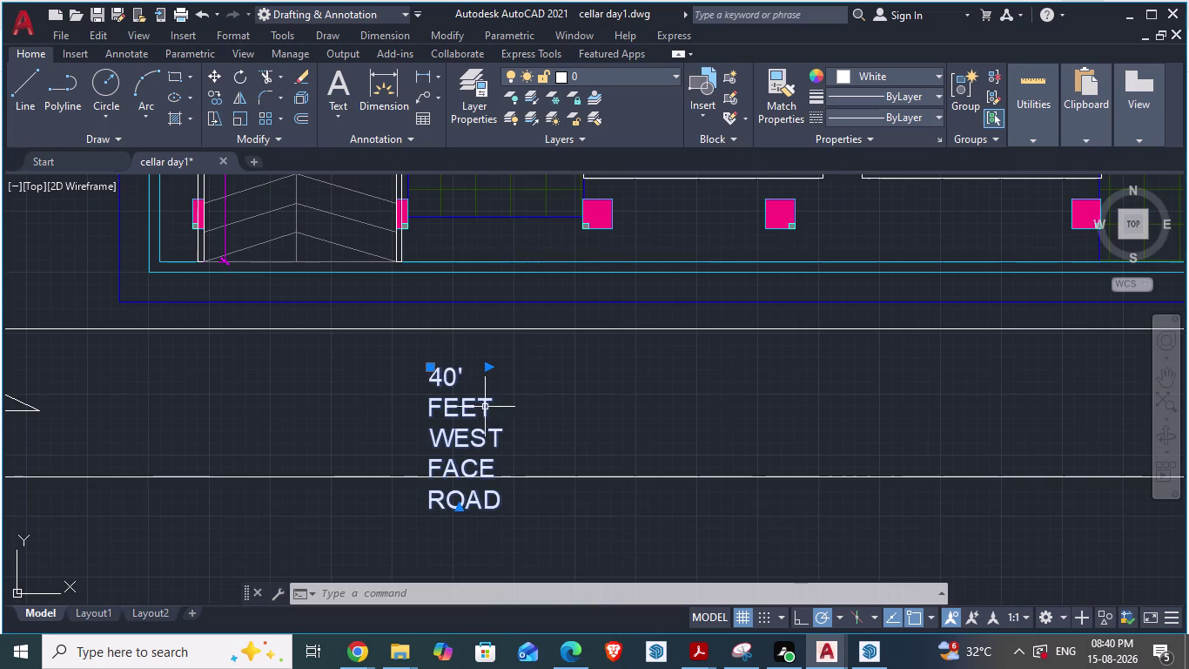
Drag the road label's MText width to about 24' so it reads on one line.
double_click(430, 375)
drag(497, 351, 561, 352)
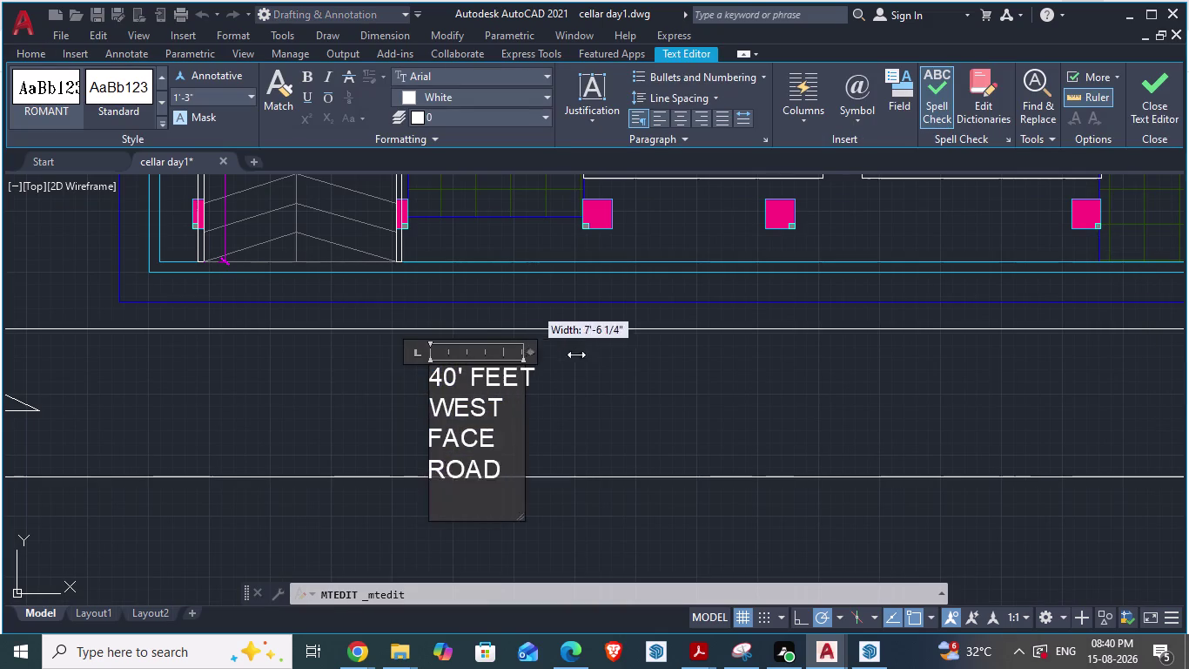
drag(561, 351, 792, 364)
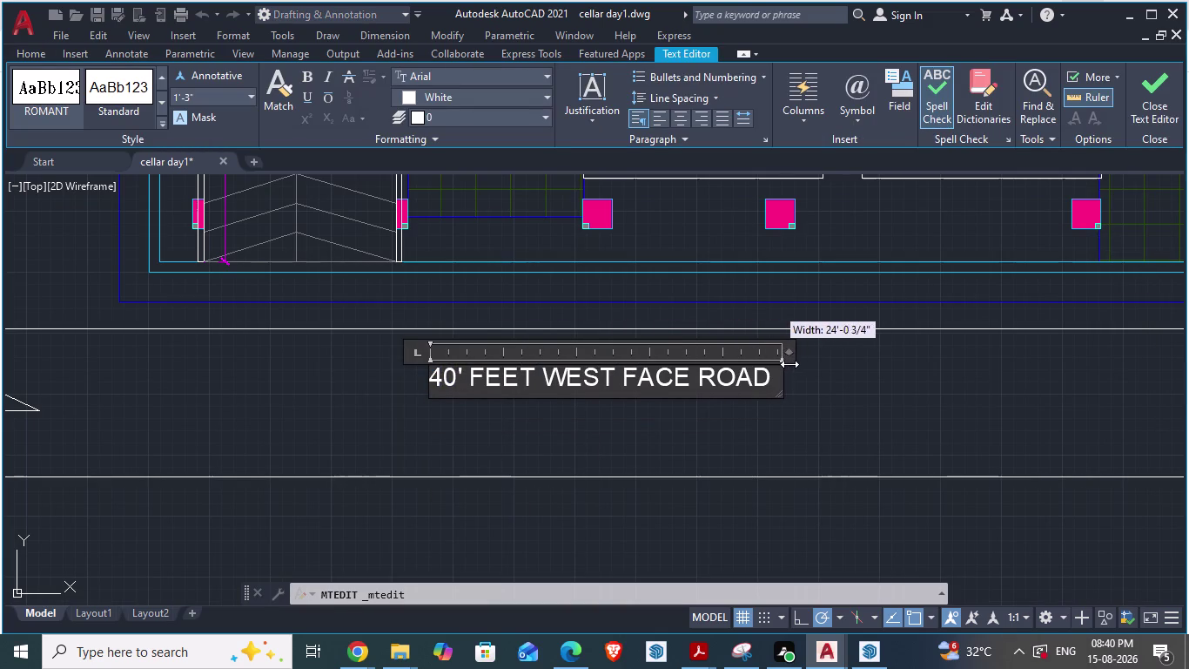
drag(791, 364, 784, 365)
click(821, 427)
Select the 40' FEET WEST FACE ROAD label and start the Move command.
scroll(down, 3)
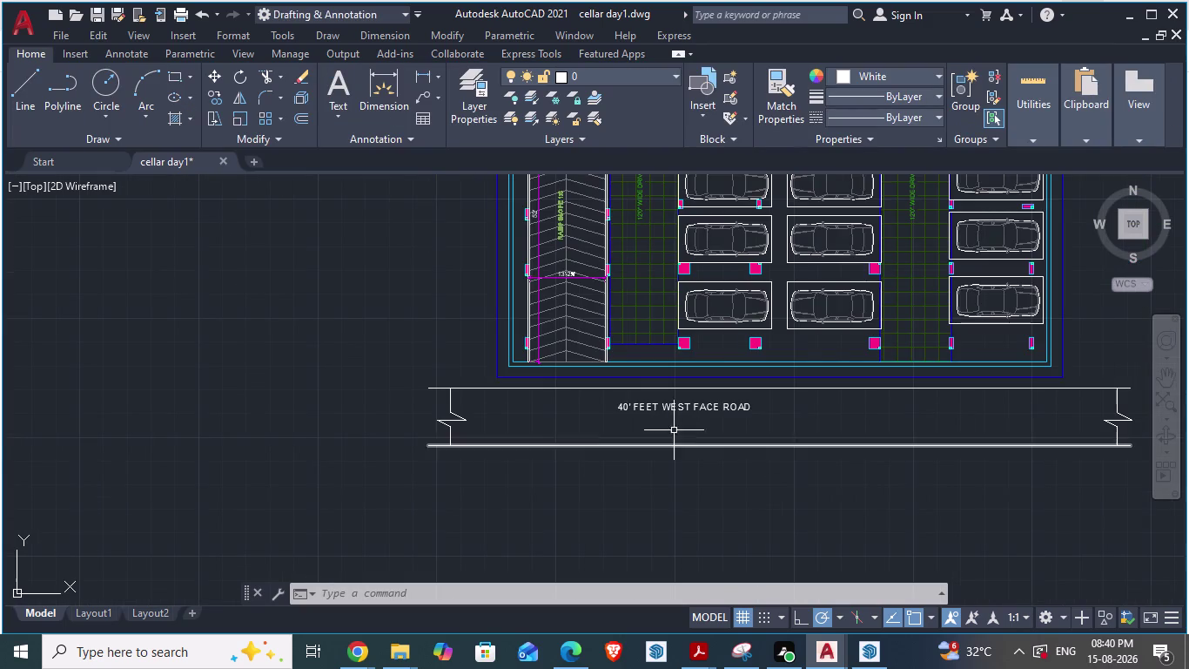
click(659, 406)
click(659, 407)
key(m)
key(Return)
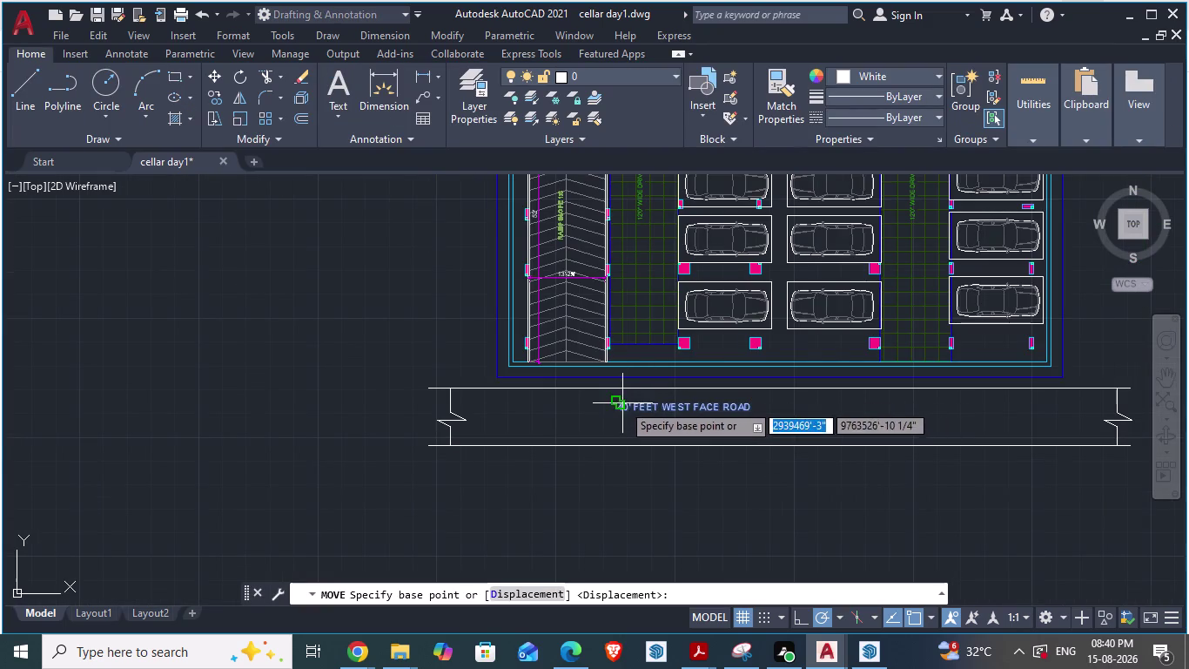
Move the road label right to centre it on the road, then save the drawing.
drag(622, 403, 688, 411)
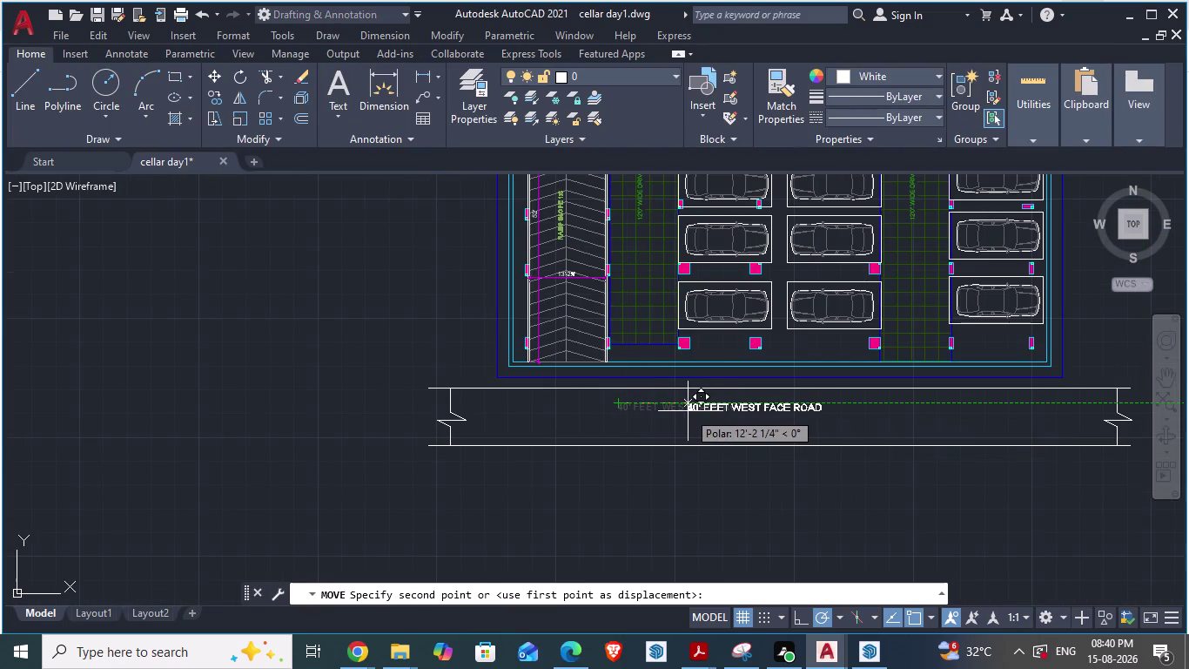
drag(688, 411, 674, 415)
scroll(up, 3)
click(674, 415)
key(Escape)
scroll(down, 3)
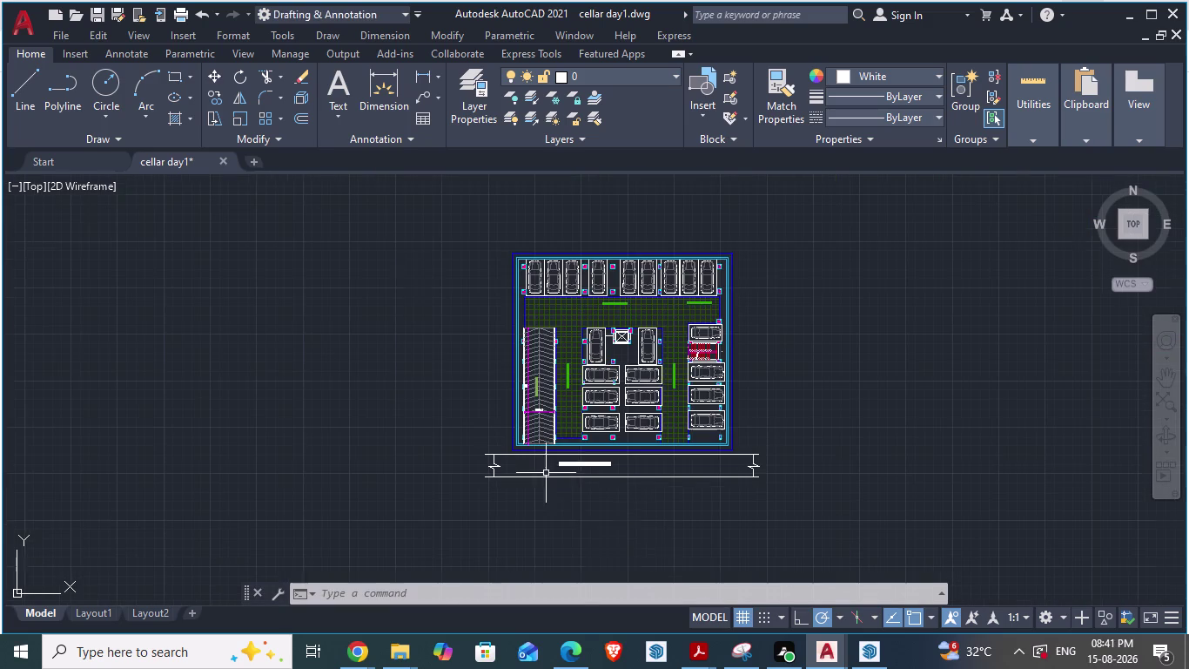
key(ctrl+s)
key(alt+Tab)
Exit ARCH PLANS text editing, inspect the CELLAR FLOOR title, and return to cellar day1.
scroll(down, 3)
scroll(down, 3)
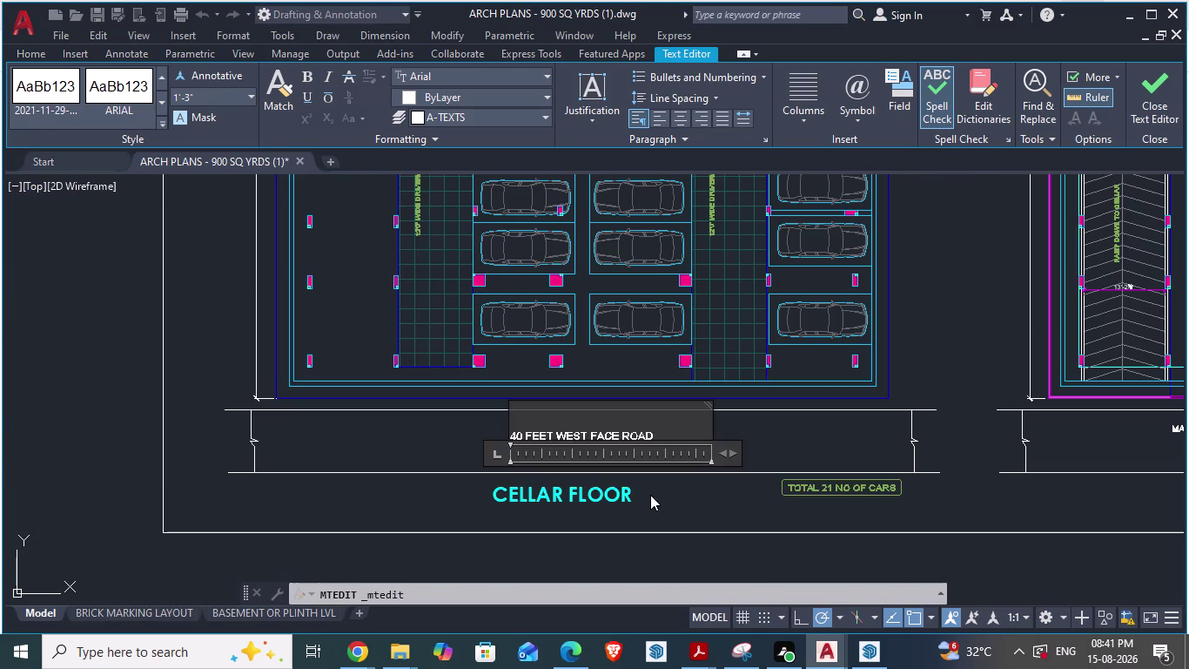
key(Escape)
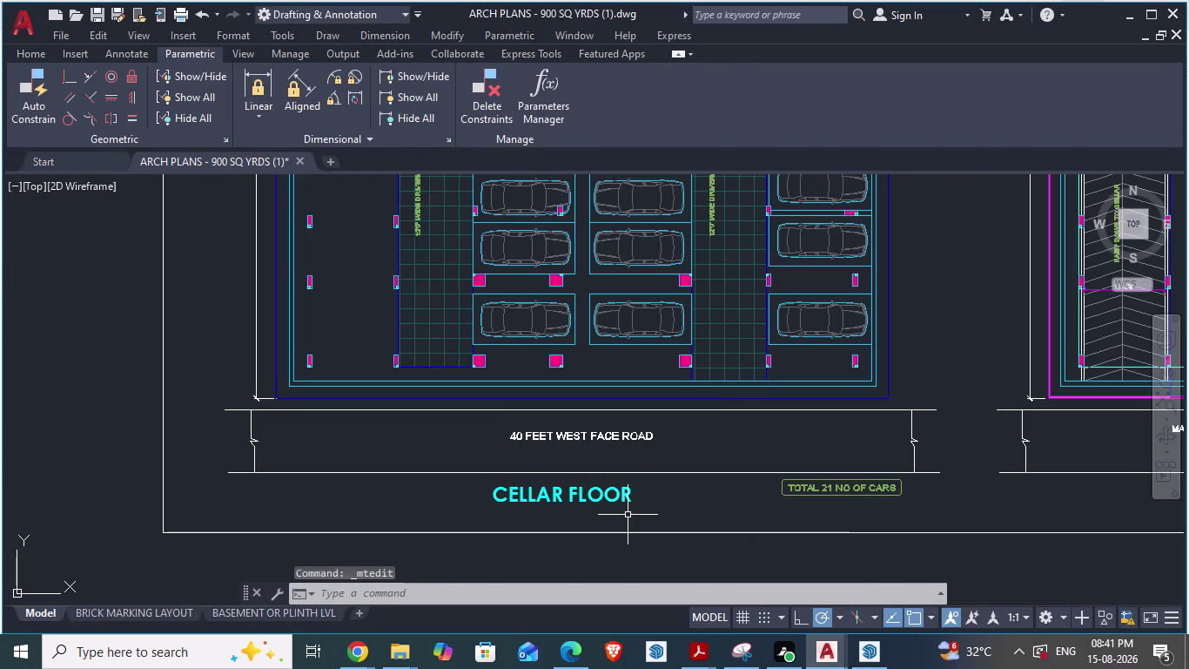
click(578, 504)
double_click(574, 497)
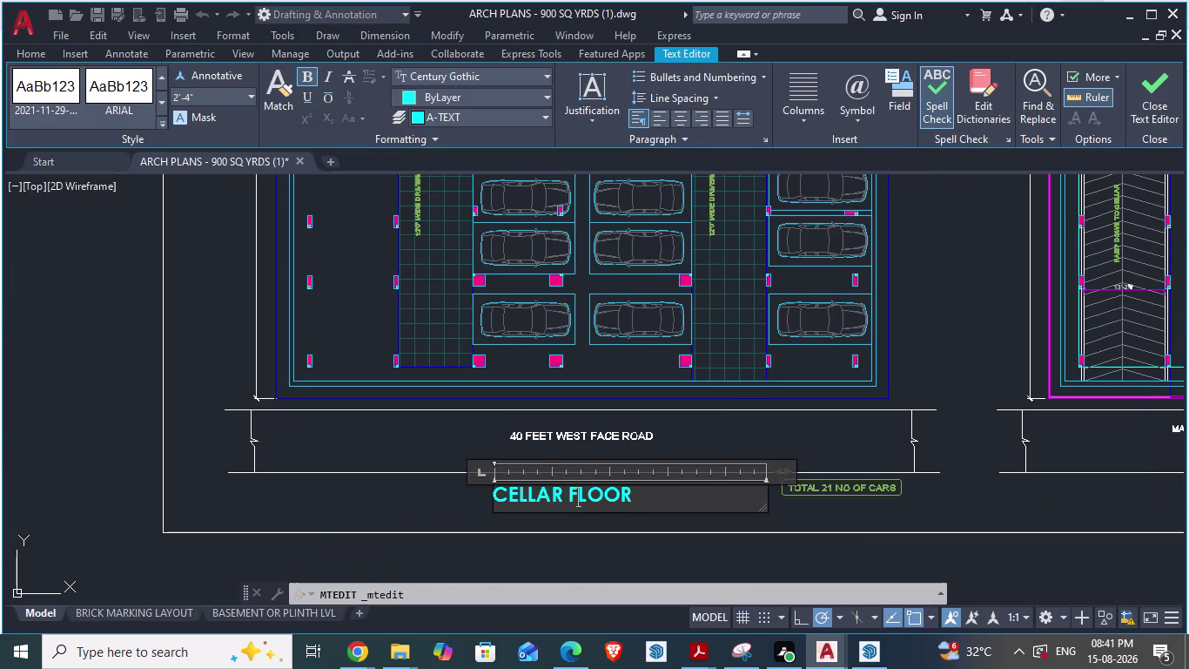
key(alt+Tab)
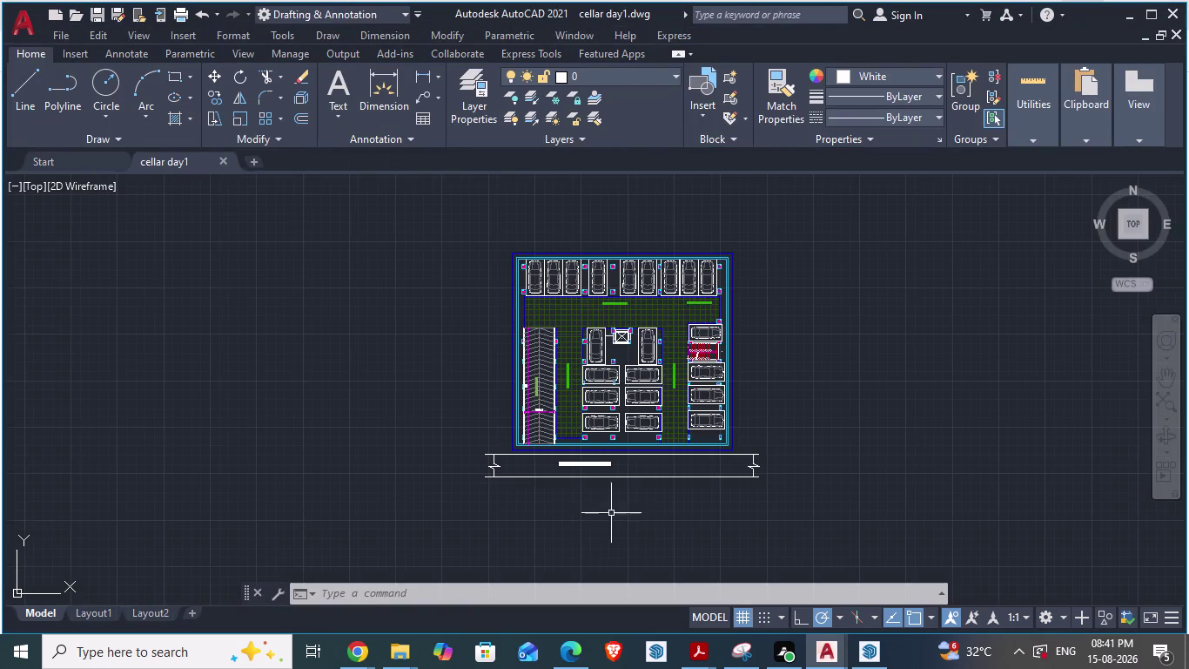
scroll(up, 3)
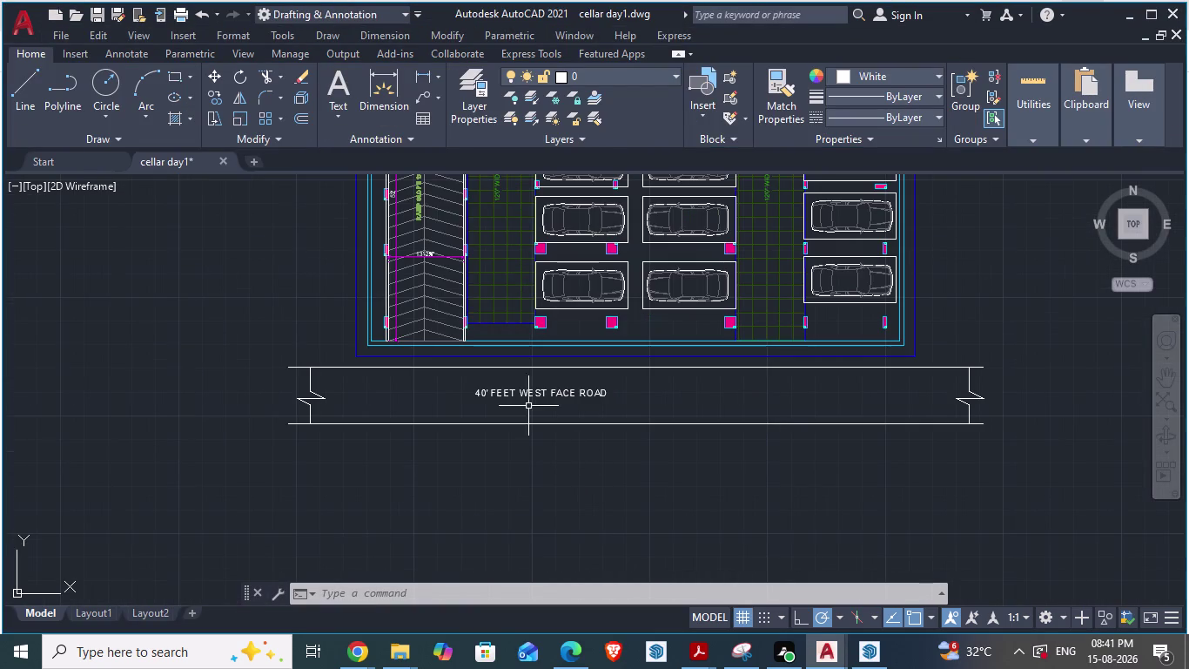
Create a multiline text box below the road reading 'CELLAR FLOOR'.
click(332, 92)
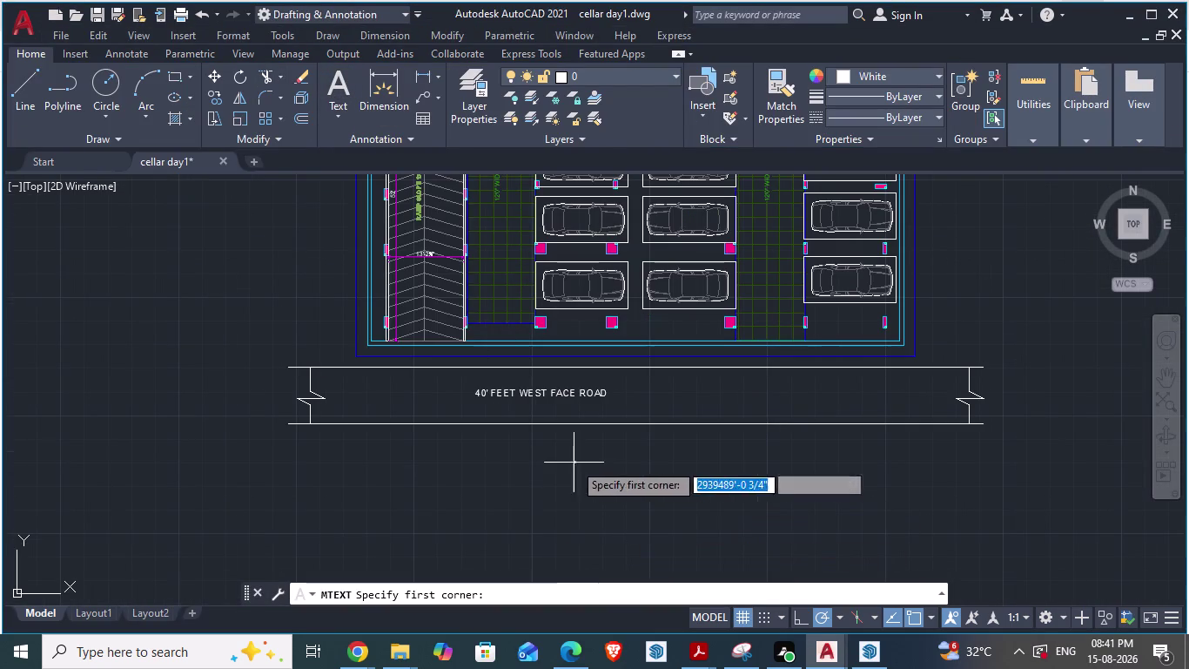
click(505, 447)
click(670, 472)
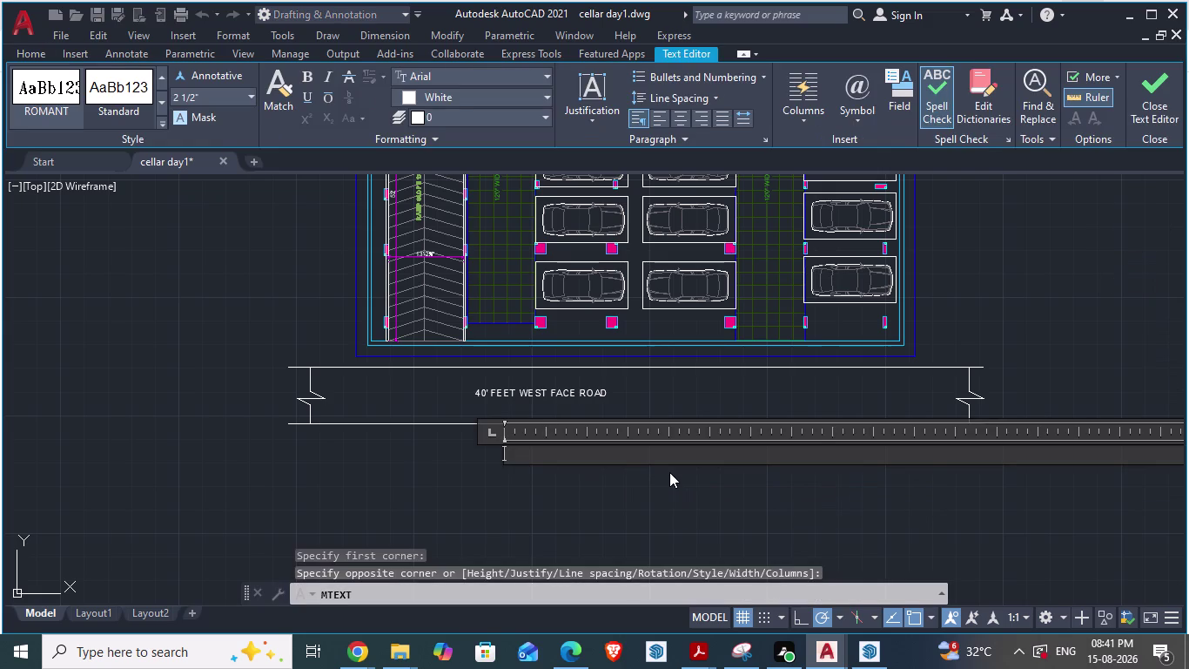
text(CELLAR)
key(space)
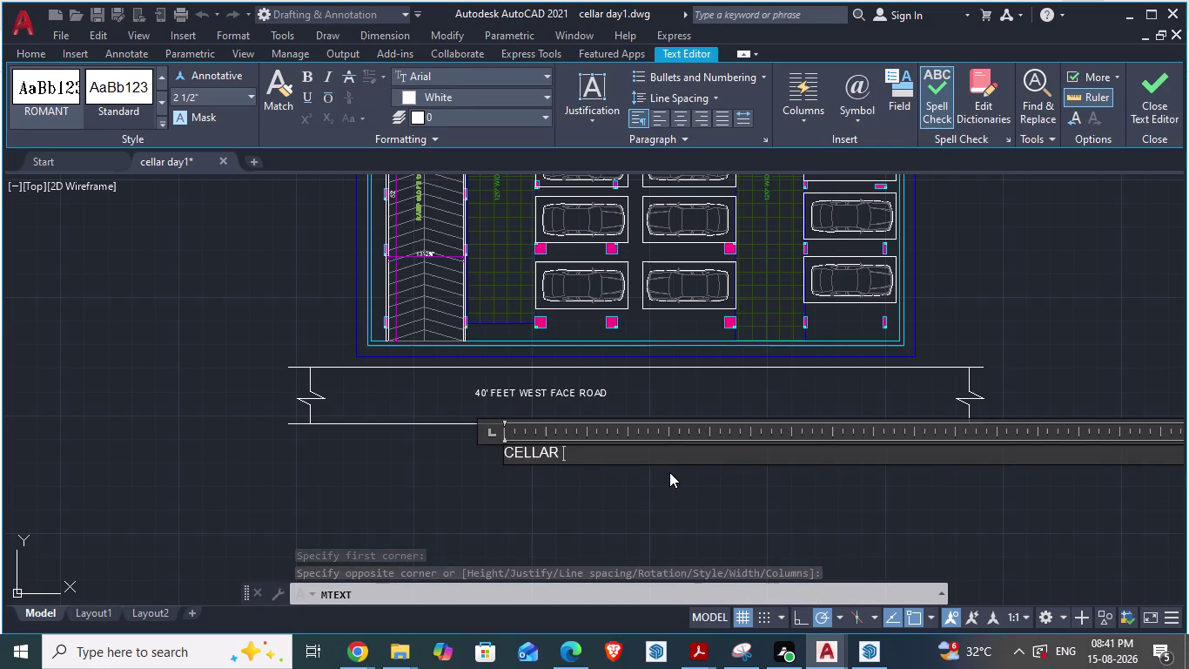
text(FLOOR)
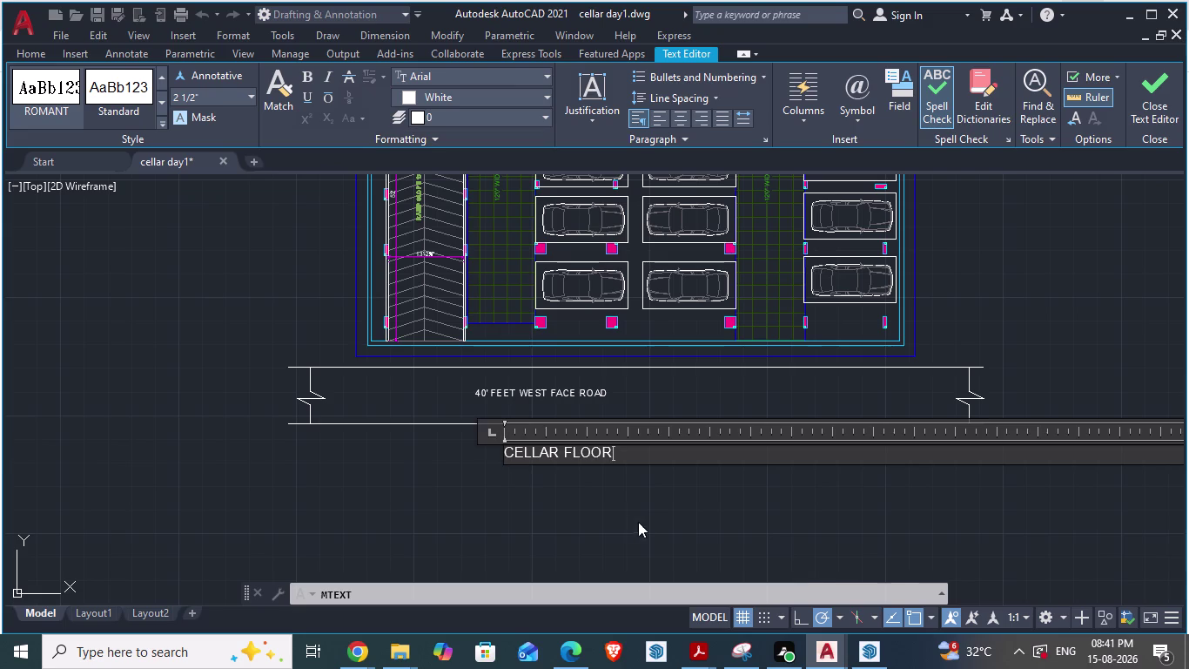
click(639, 501)
Reopen the CELLAR FLOOR text and widen its text box with the ruler.
double_click(510, 446)
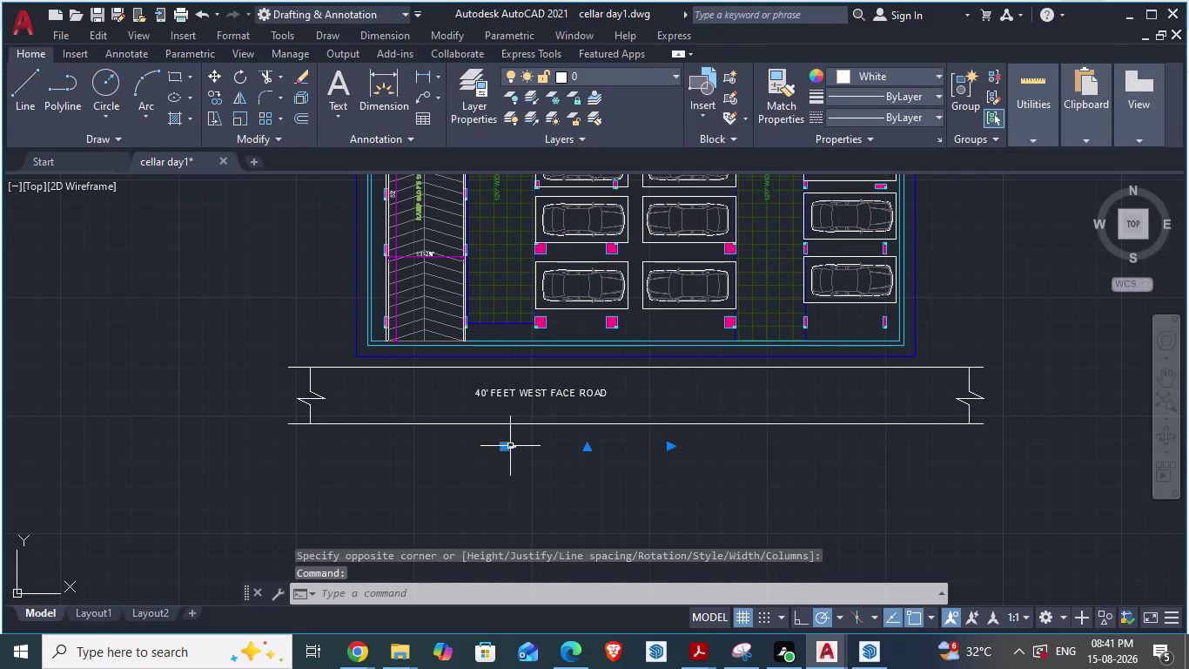
scroll(down, 3)
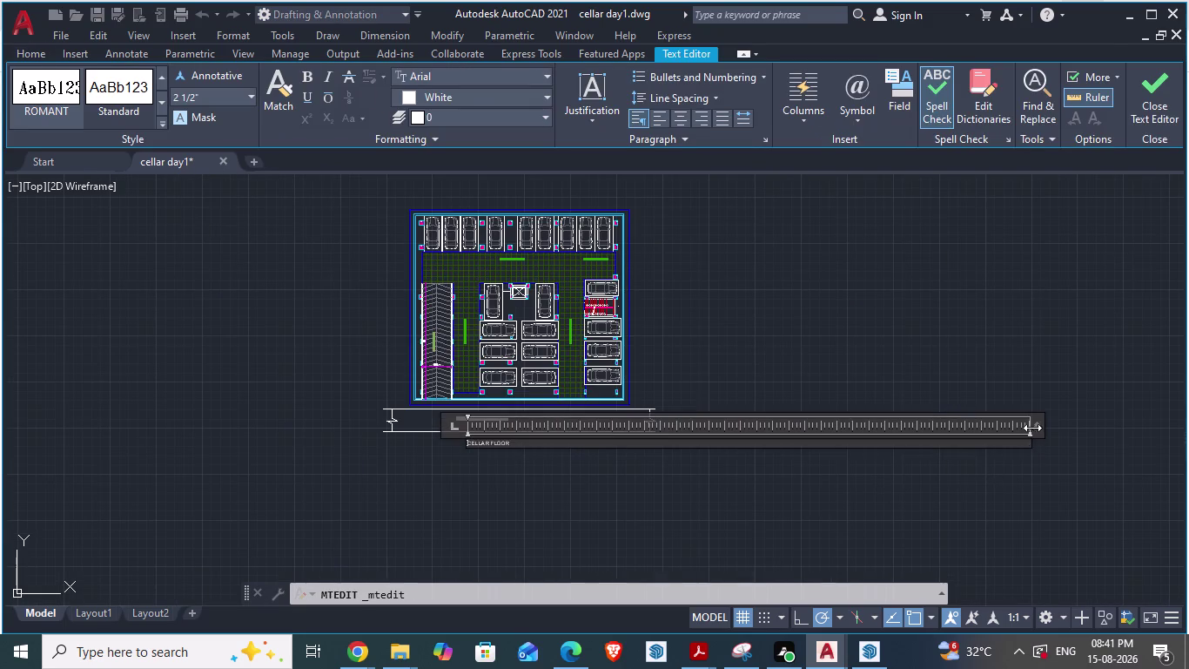
drag(1035, 425, 518, 427)
scroll(up, 3)
scroll(up, 3)
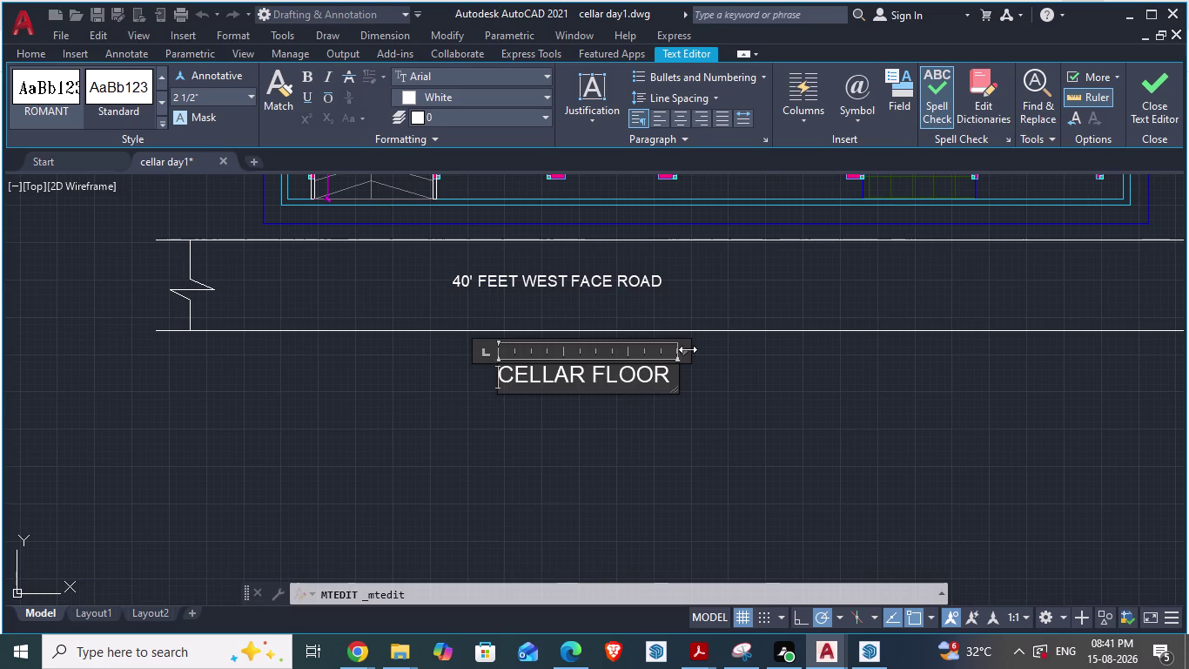
drag(685, 350, 820, 350)
click(819, 349)
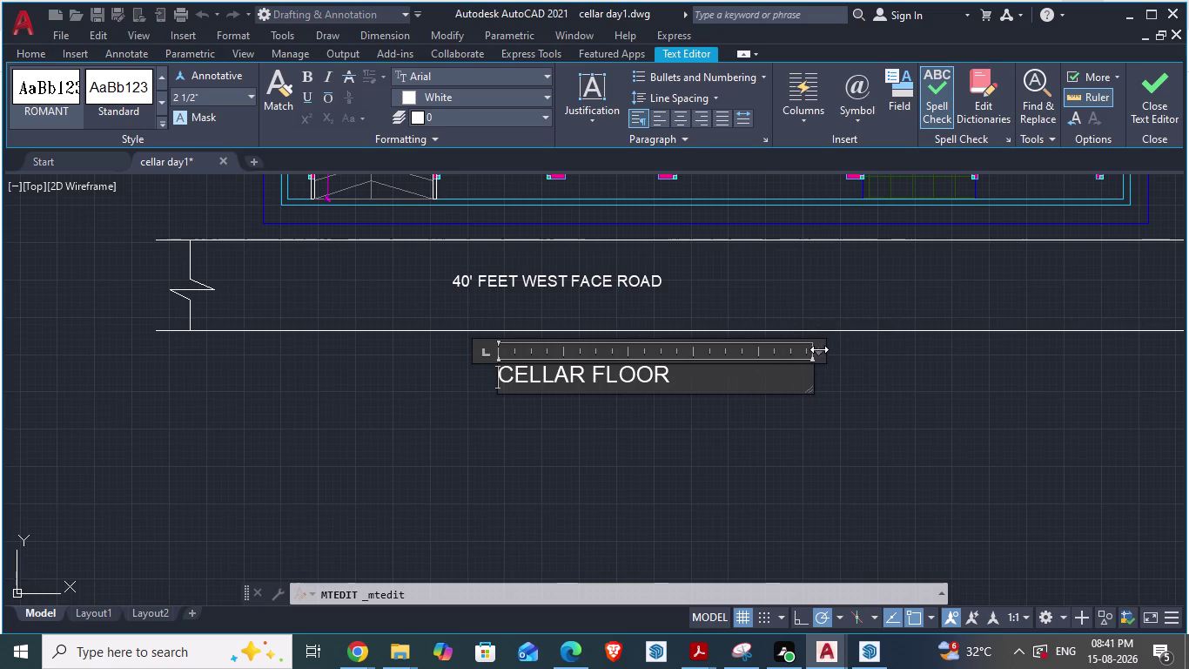
click(671, 457)
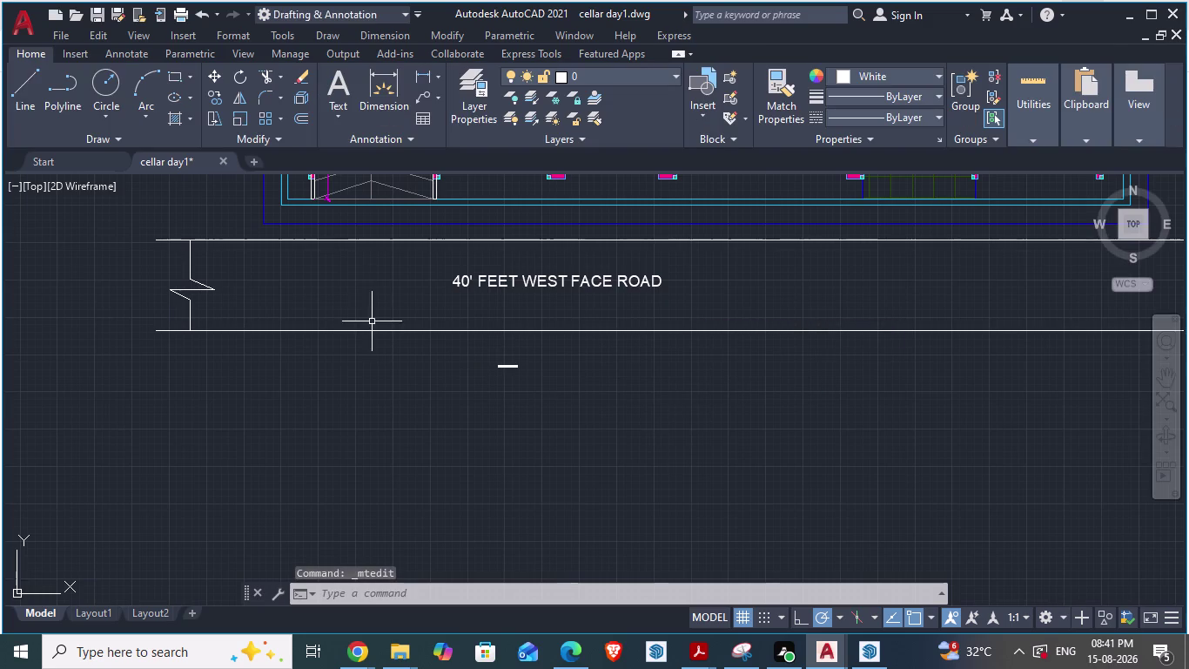
Select the CELLAR FLOOR title and open its Properties palette.
scroll(up, 3)
scroll(up, 3)
click(630, 399)
right_click(630, 400)
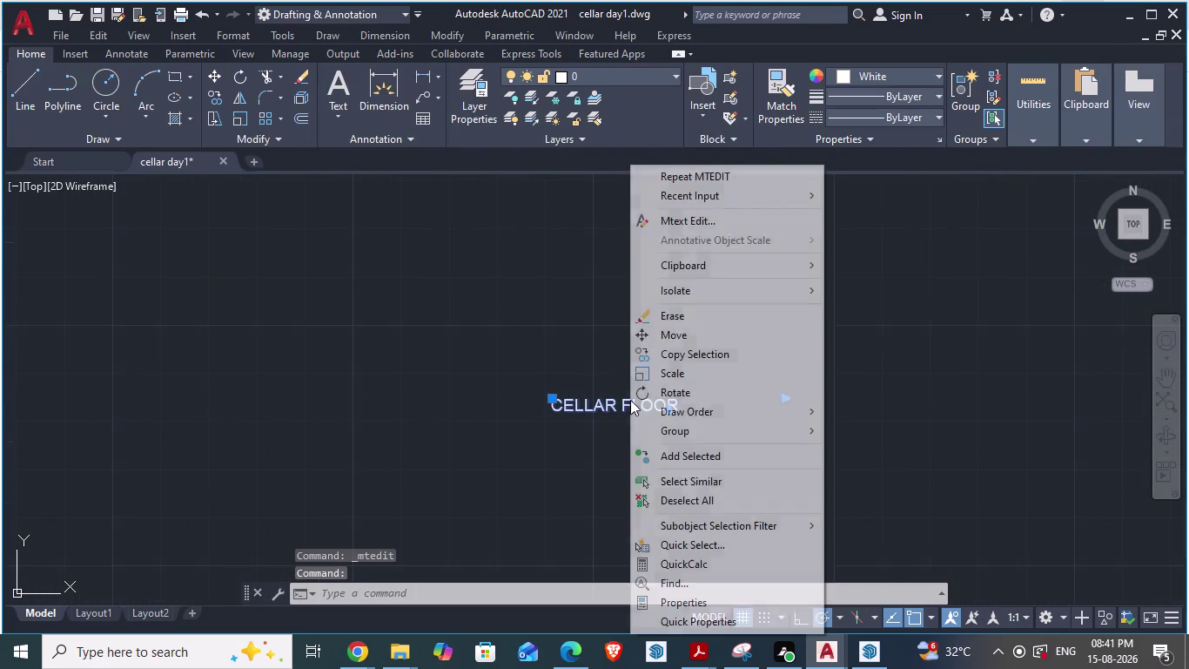
click(690, 600)
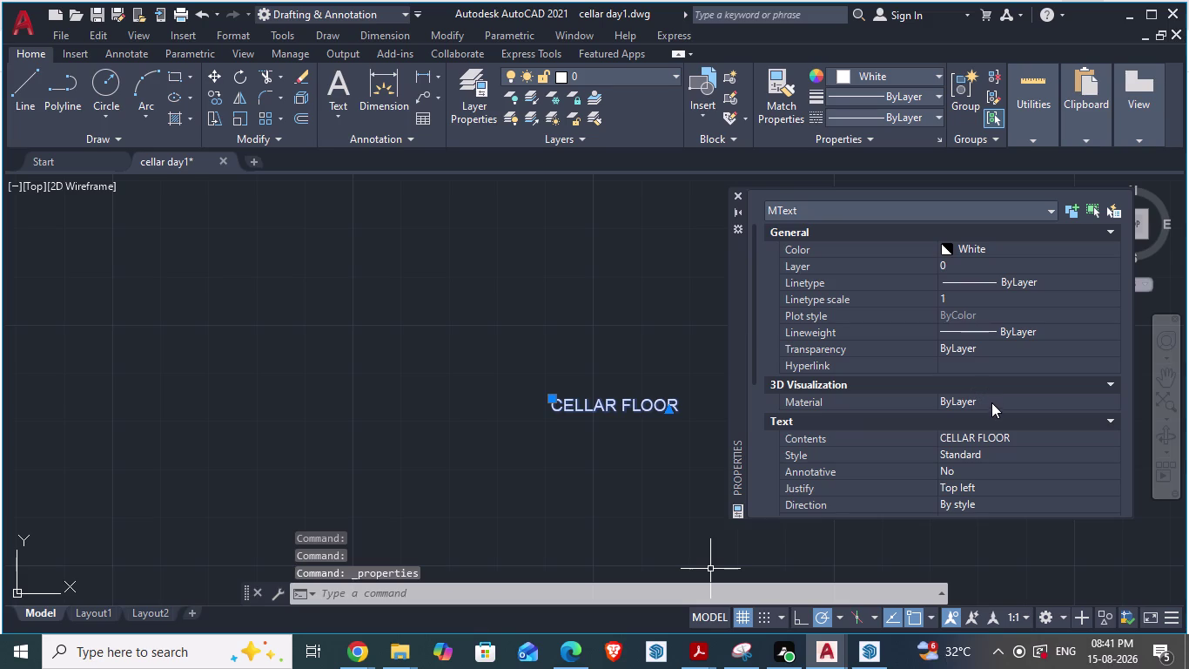
scroll(down, 3)
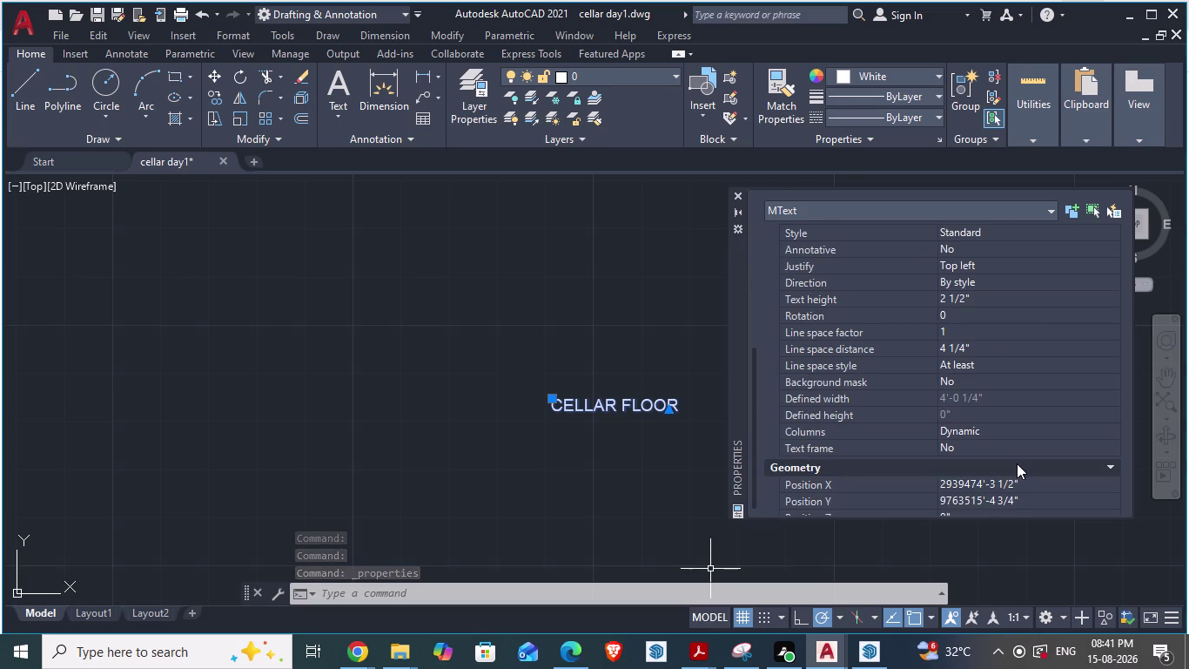
scroll(down, 3)
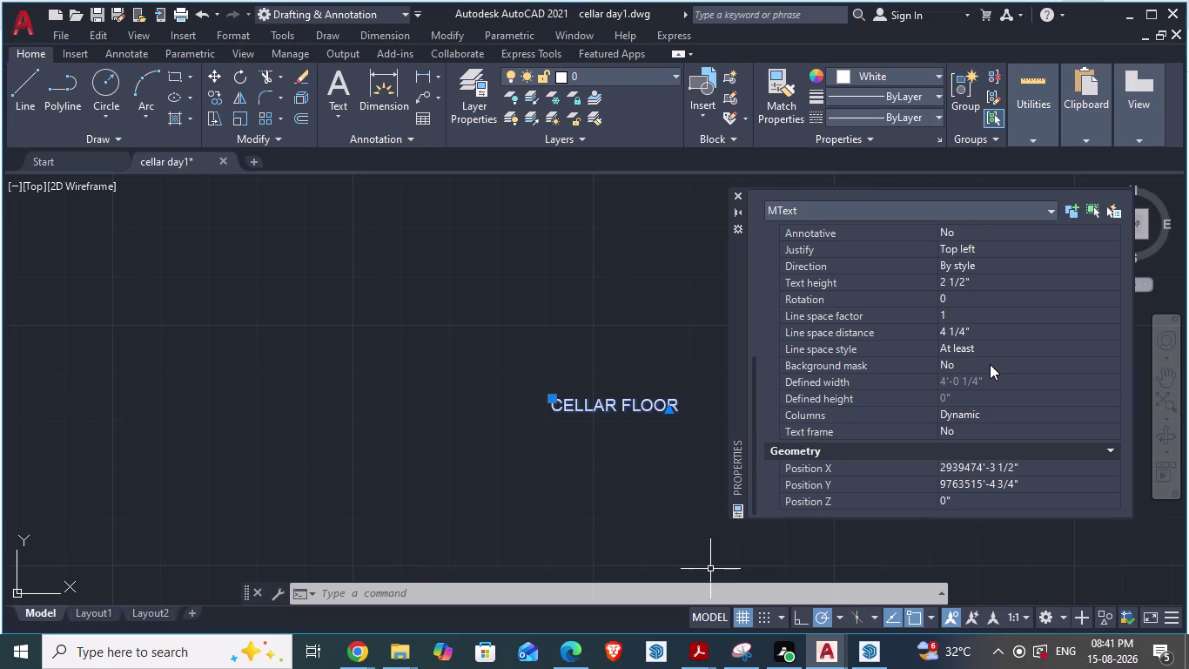
scroll(down, 3)
scroll(up, 3)
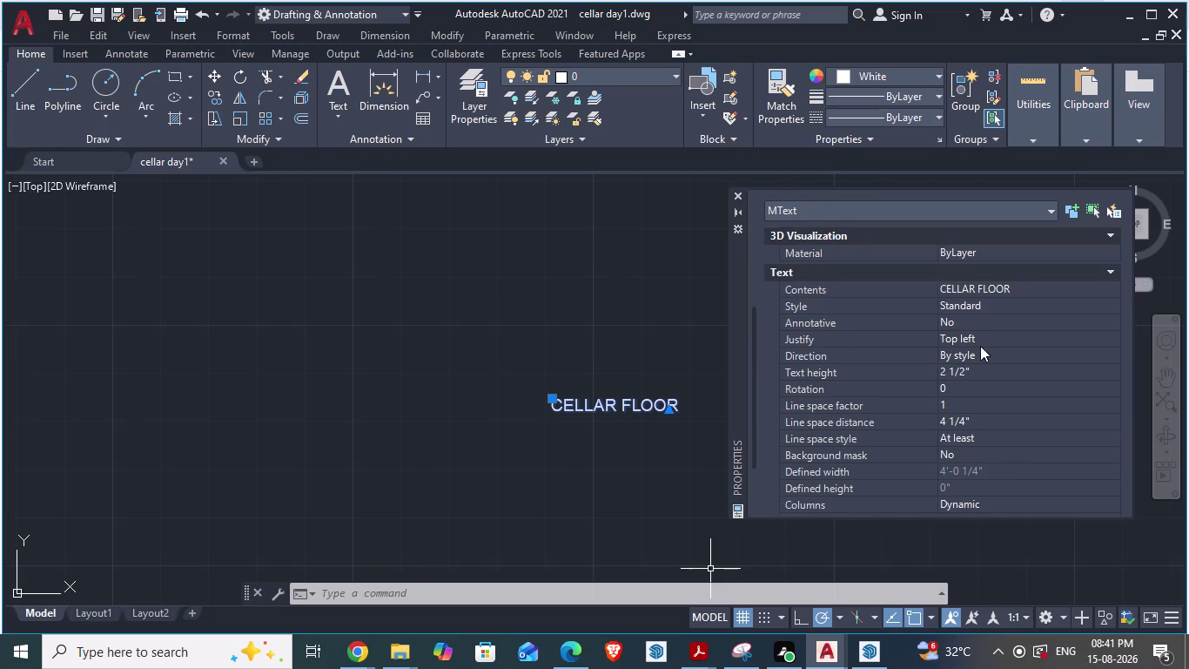
Set the title's text height to 2'-3" and close the Properties palette.
click(977, 372)
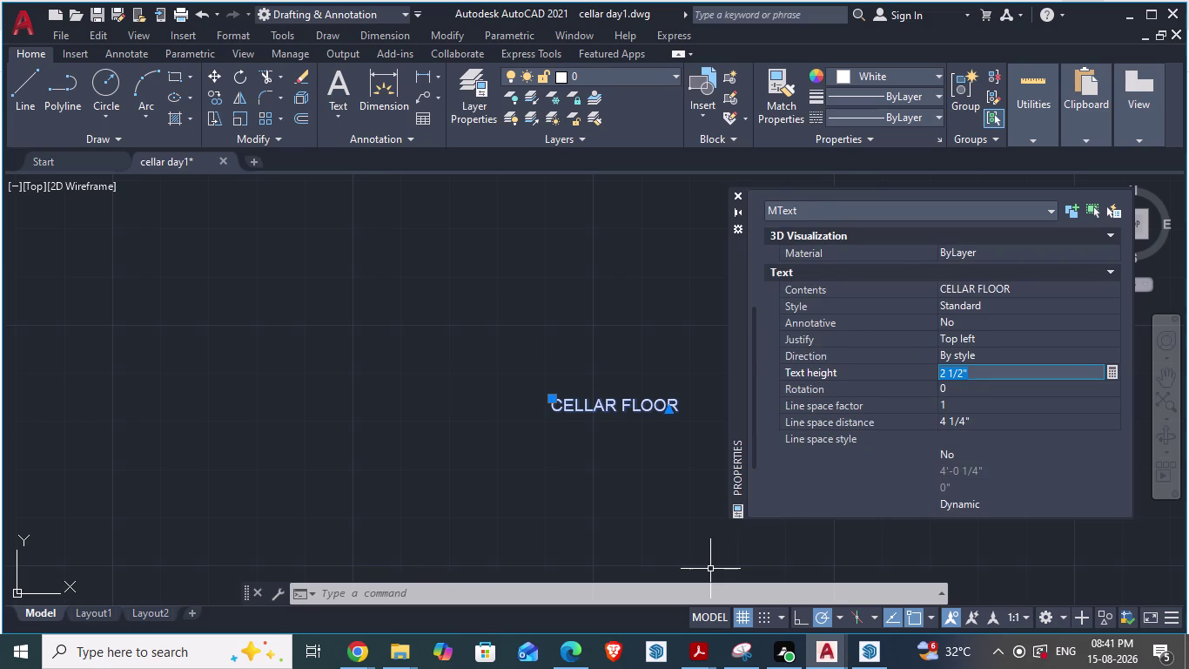
text(2)
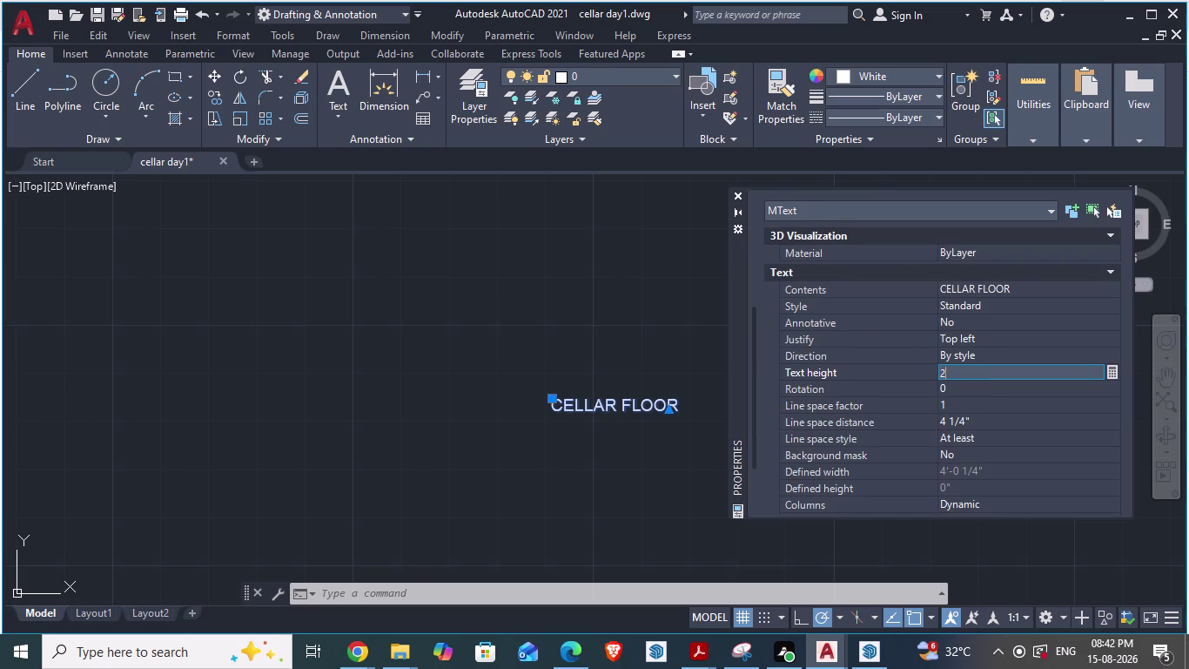
text(')
text(3)
text(")
key(Return)
scroll(down, 3)
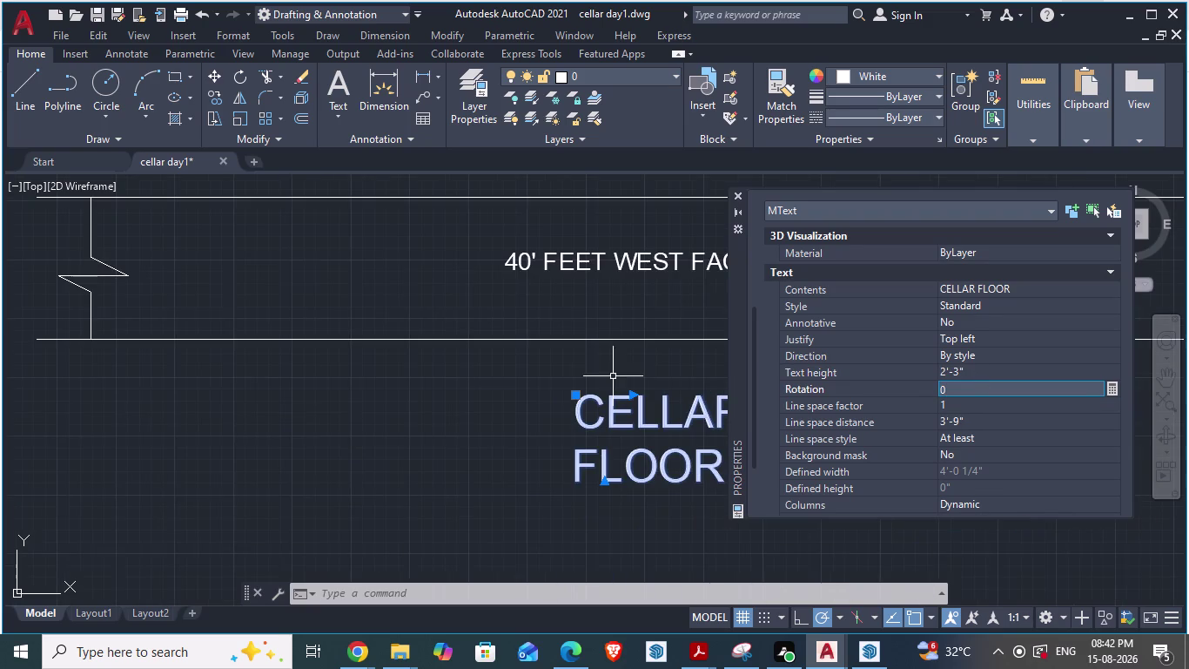
click(738, 196)
click(735, 413)
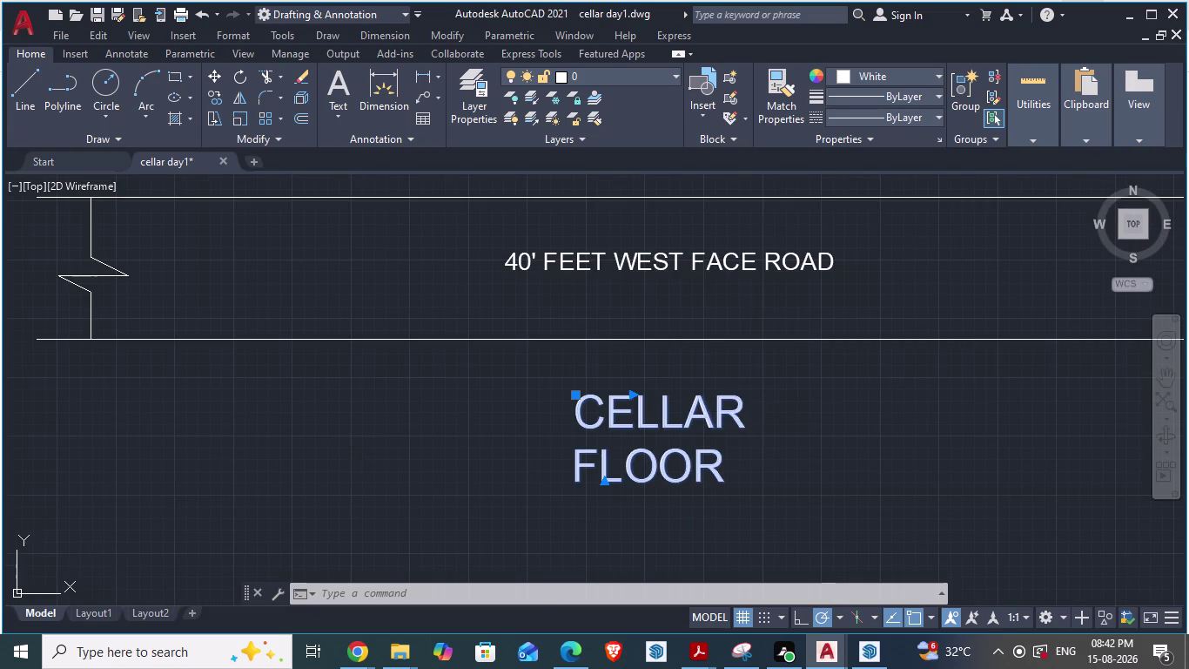
Widen the CELLAR FLOOR text box so the title fits on one line.
double_click(724, 413)
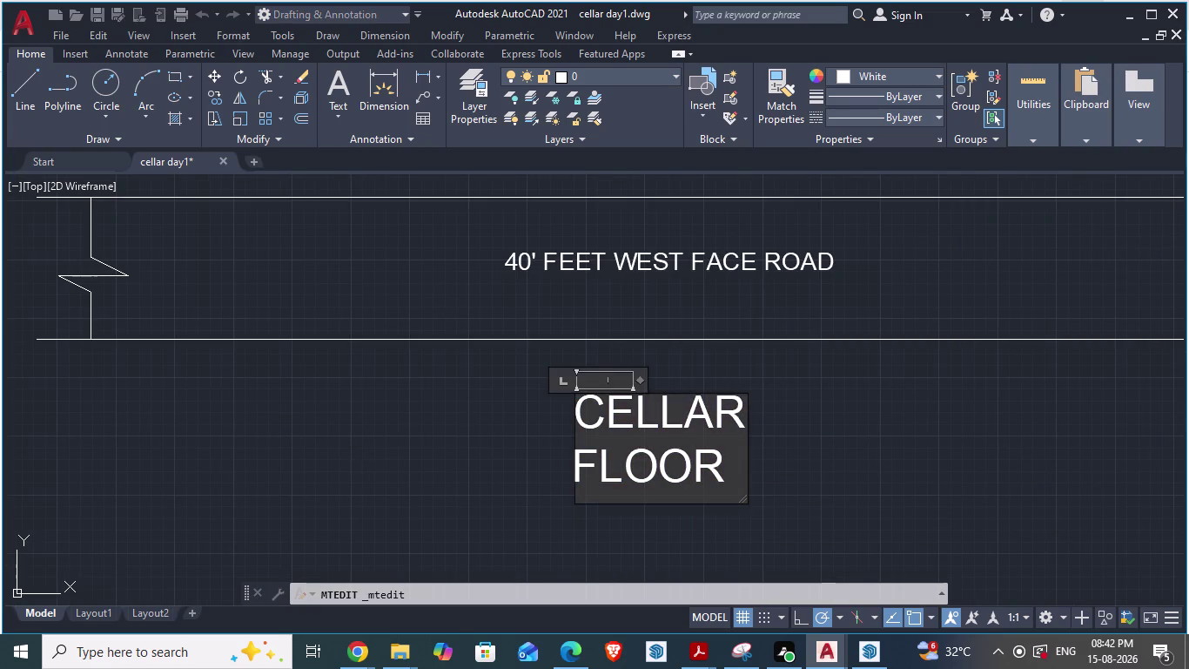
drag(643, 379, 802, 388)
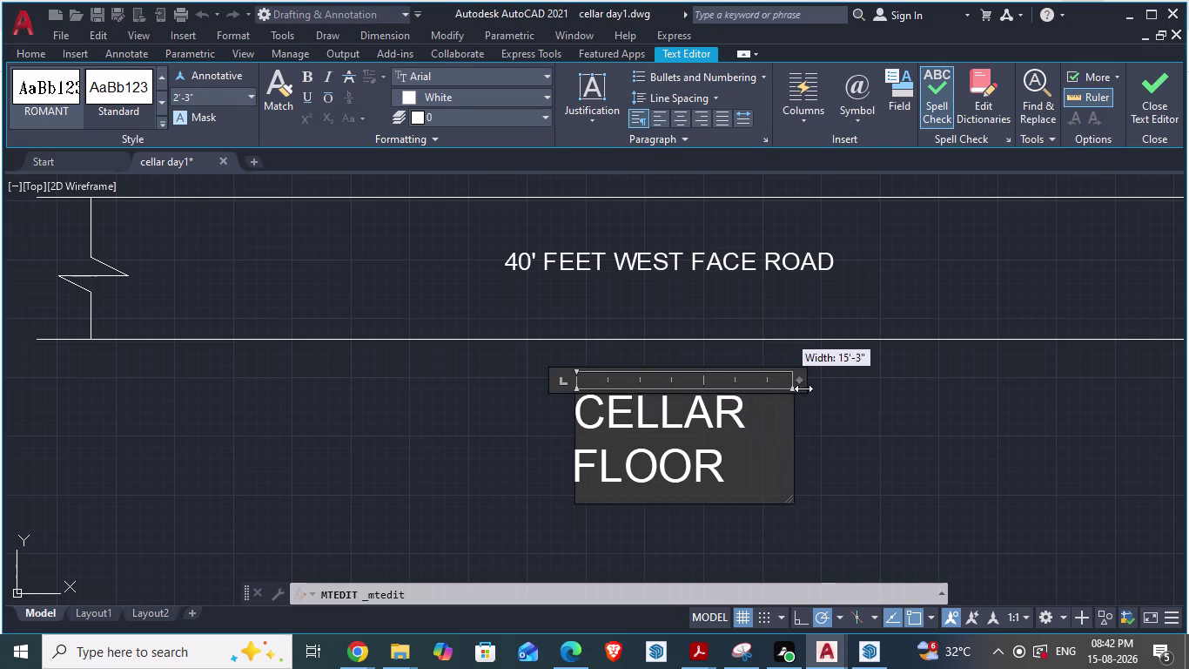
drag(801, 388, 941, 397)
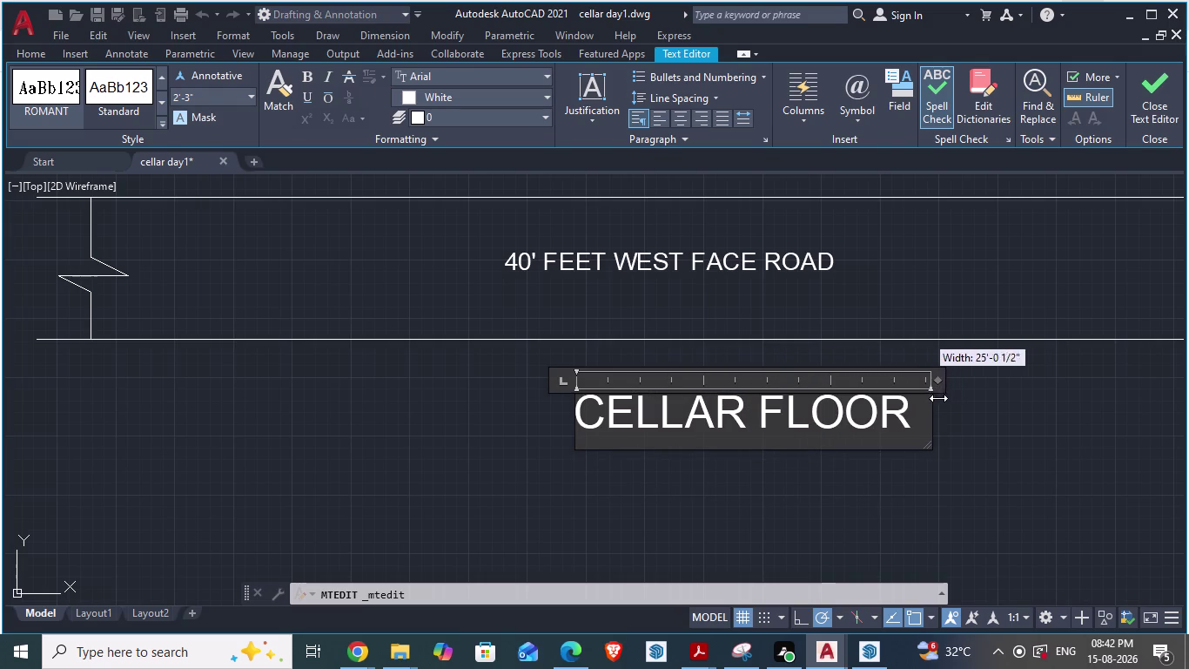
drag(941, 397, 936, 399)
click(899, 519)
scroll(down, 3)
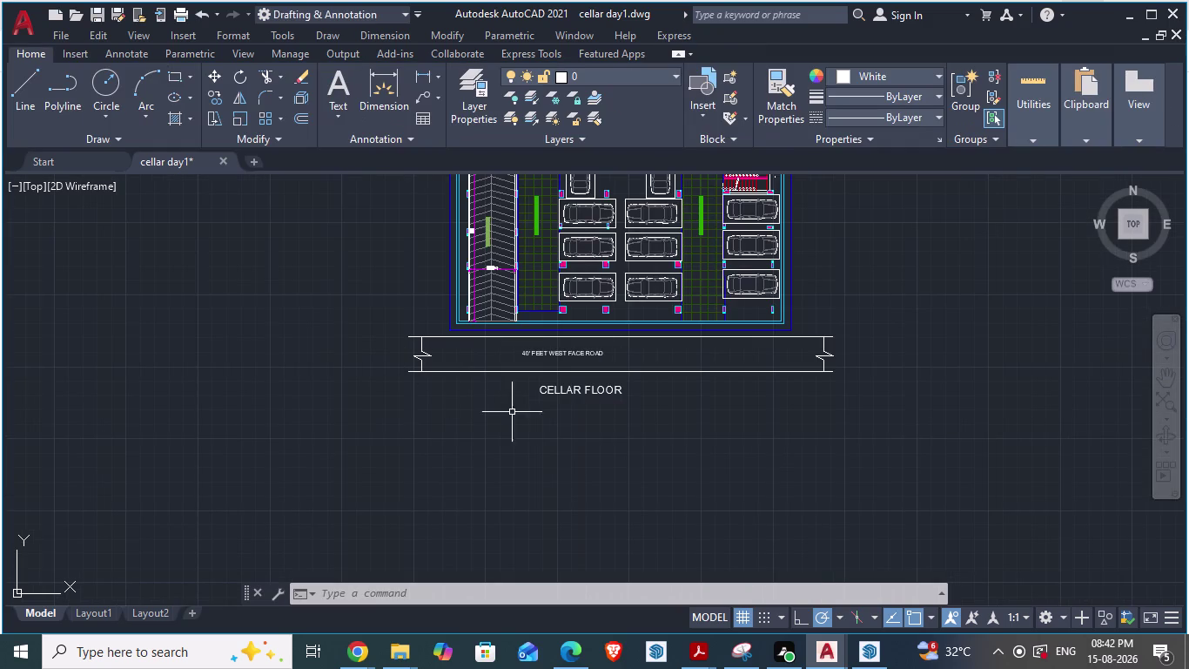
Select the CELLAR FLOOR title and start the Move command.
click(546, 390)
text(M)
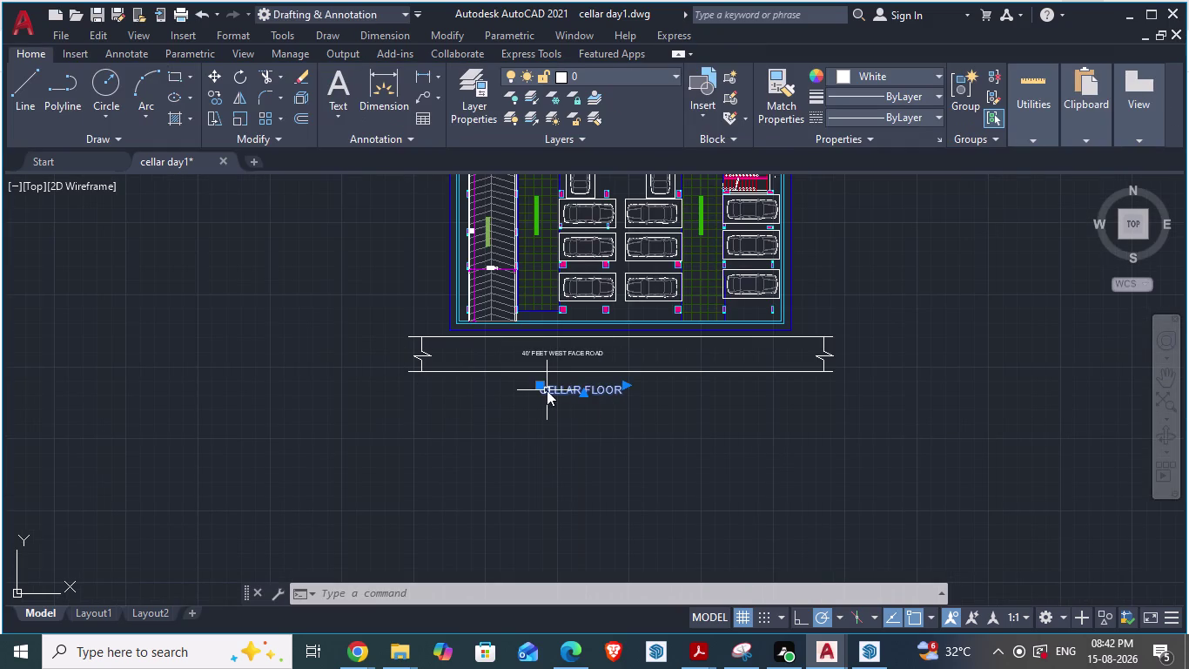
text(3)
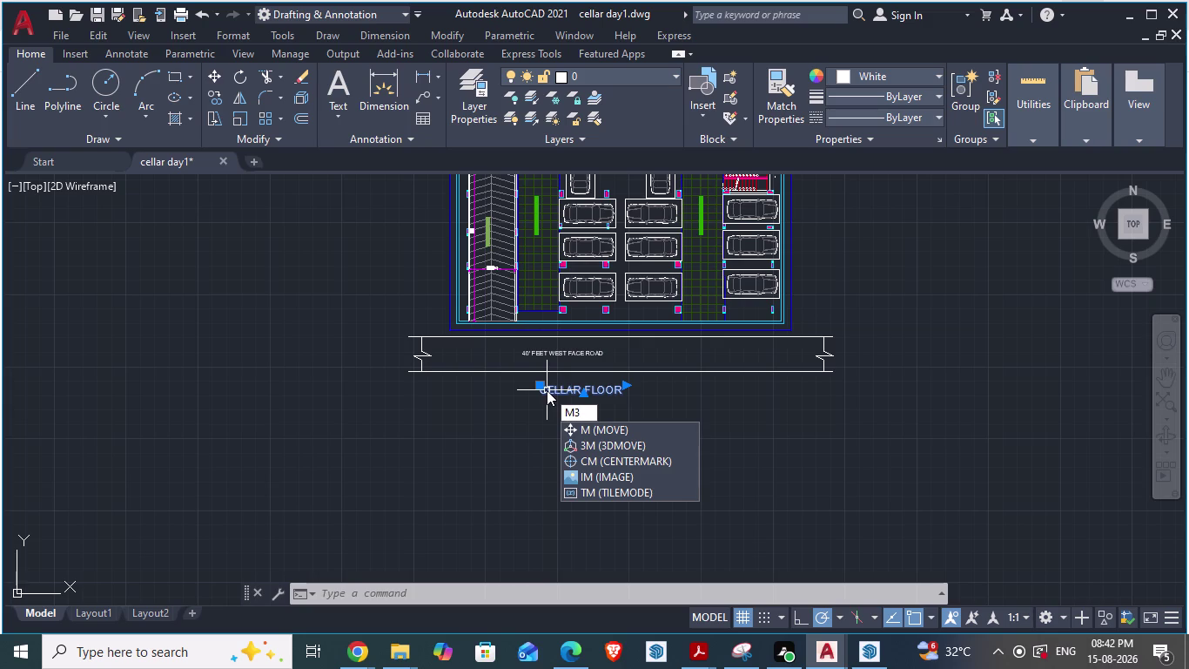
key(Escape)
click(546, 390)
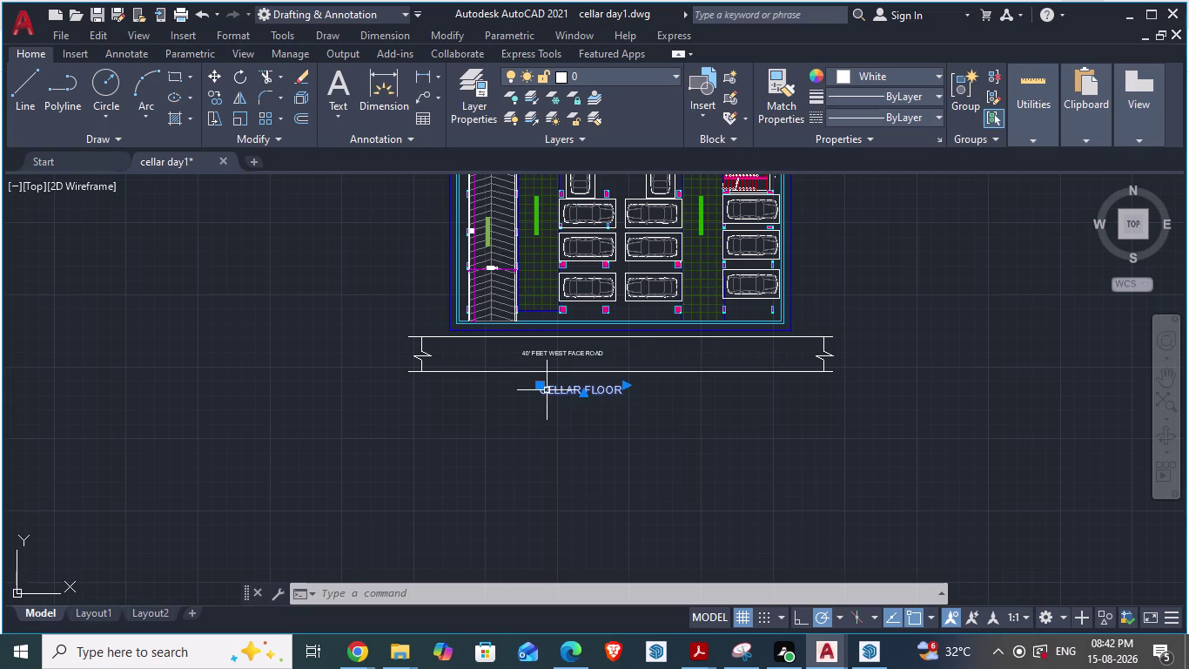
key(m)
key(Return)
Move the CELLAR FLOOR title to sit centred below the road.
scroll(up, 3)
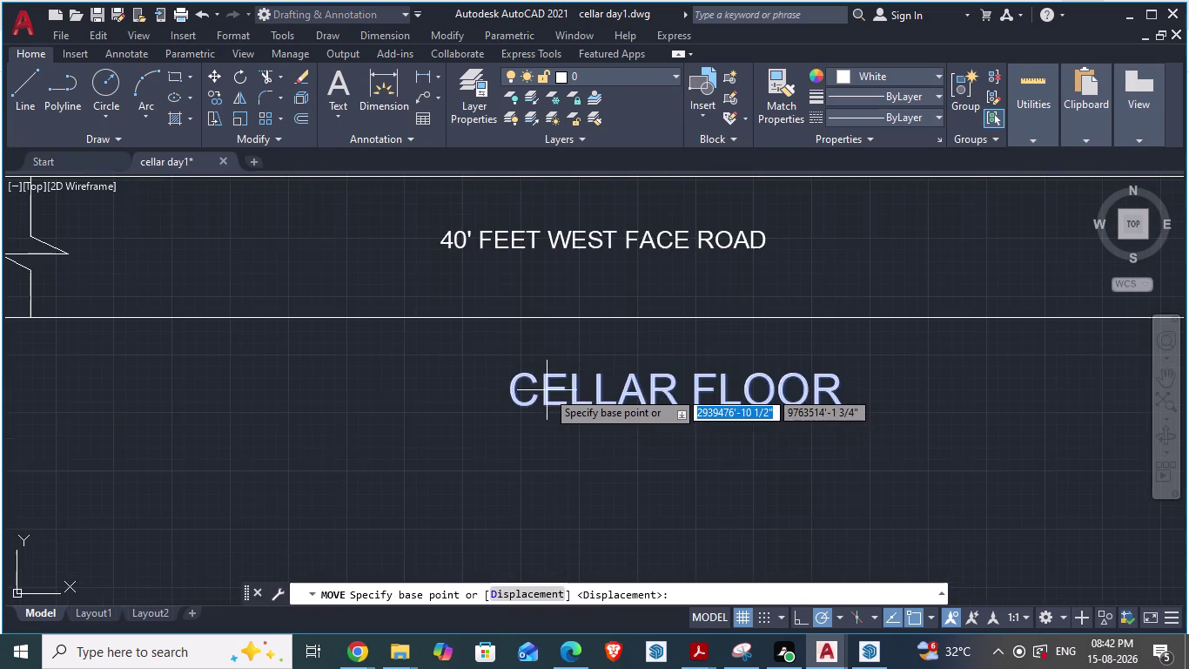
drag(514, 374, 516, 329)
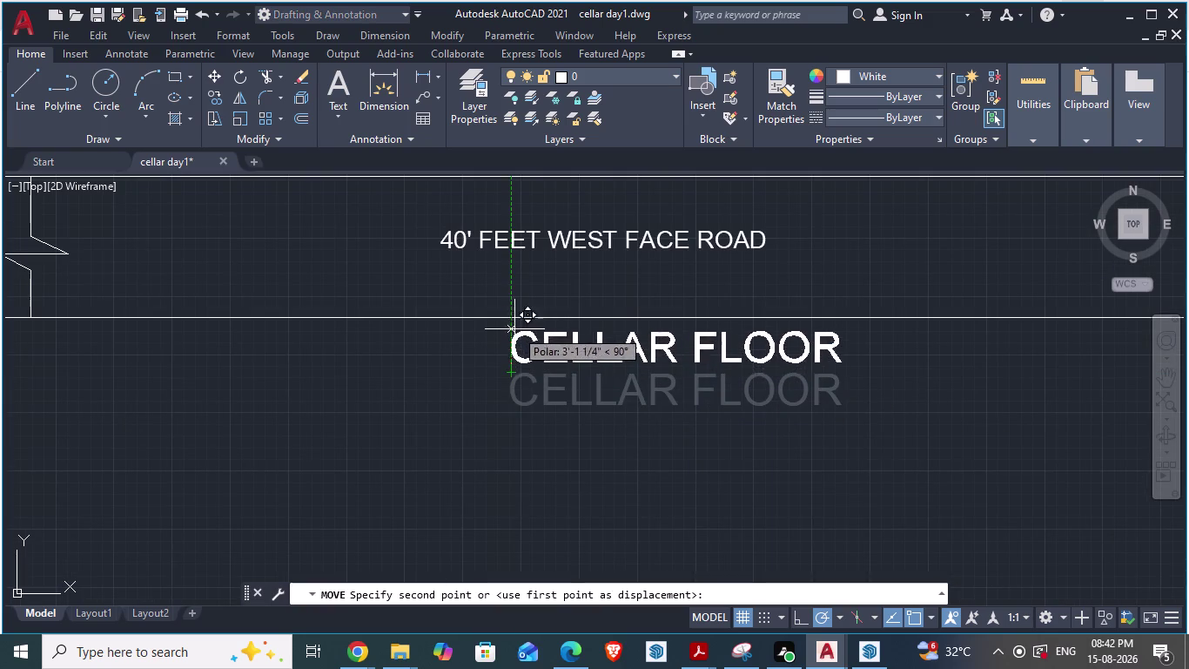
drag(516, 329, 539, 344)
scroll(down, 3)
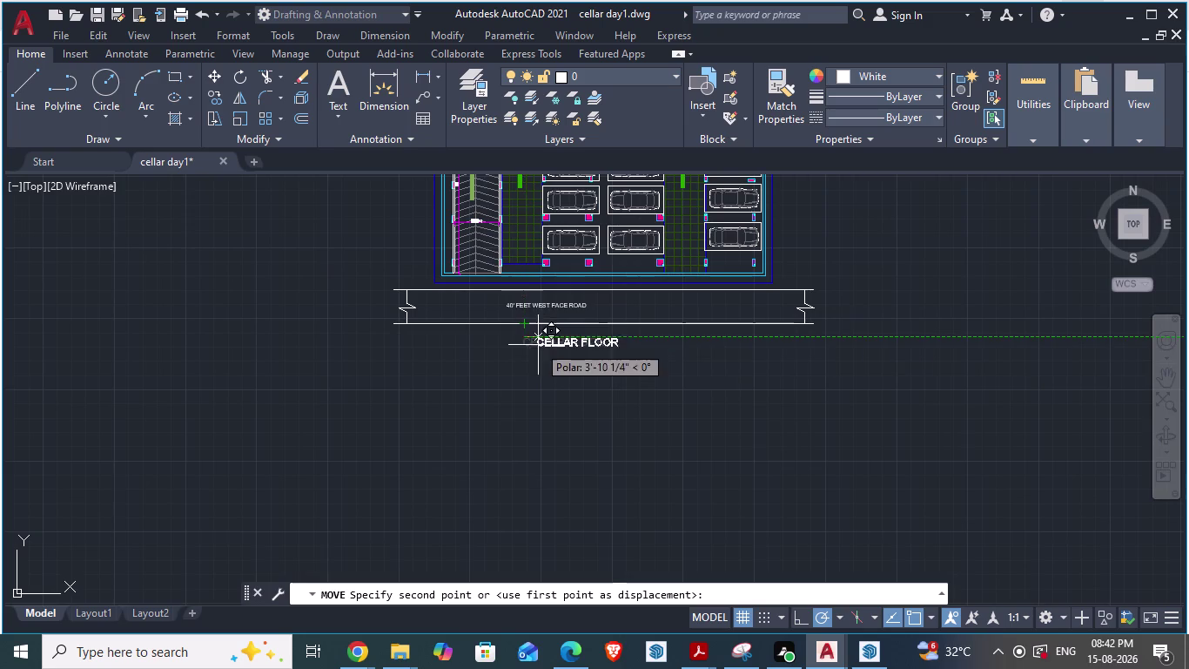
drag(540, 344, 582, 330)
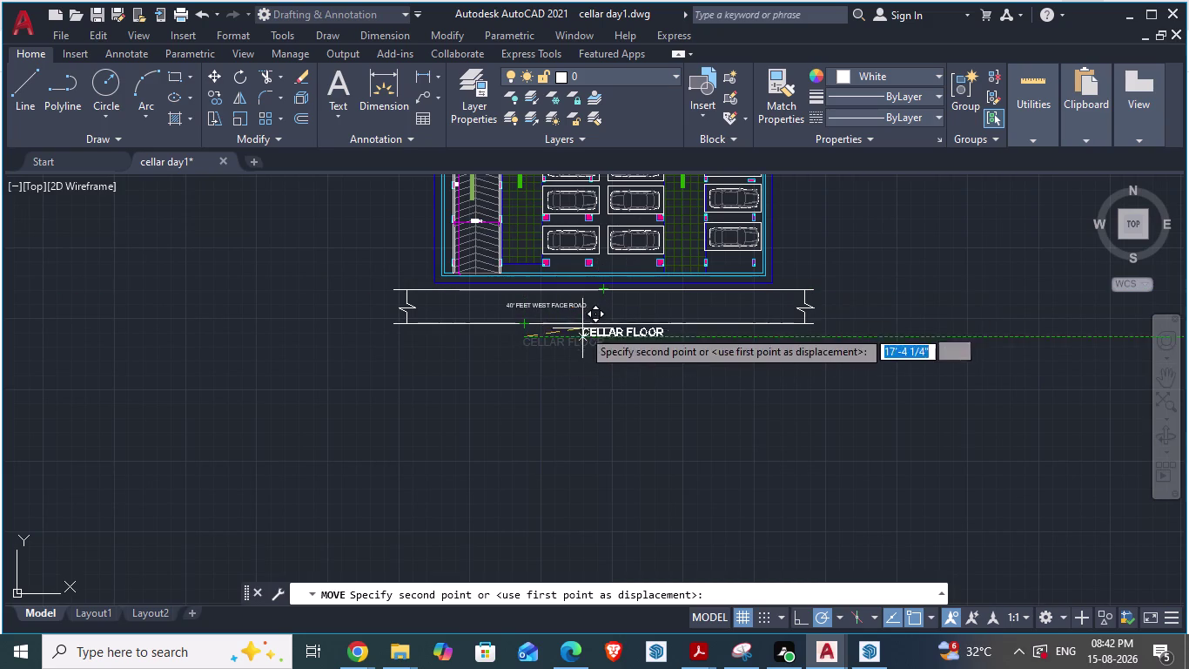
drag(582, 329, 592, 322)
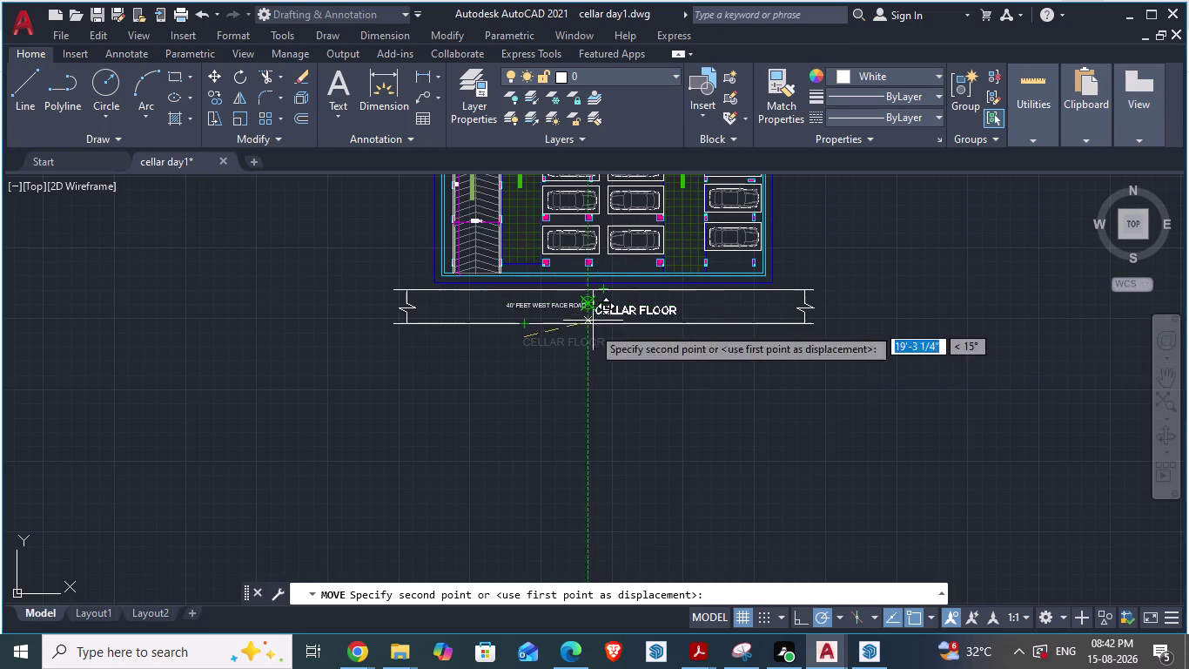
drag(593, 322, 581, 348)
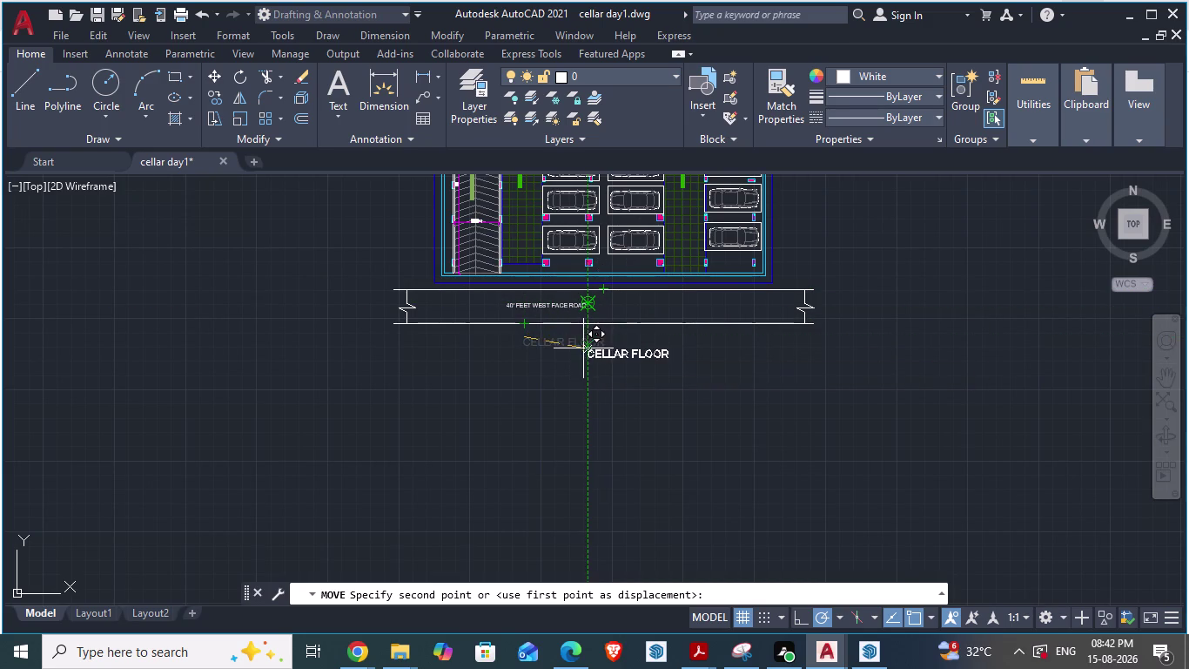
drag(582, 348, 568, 336)
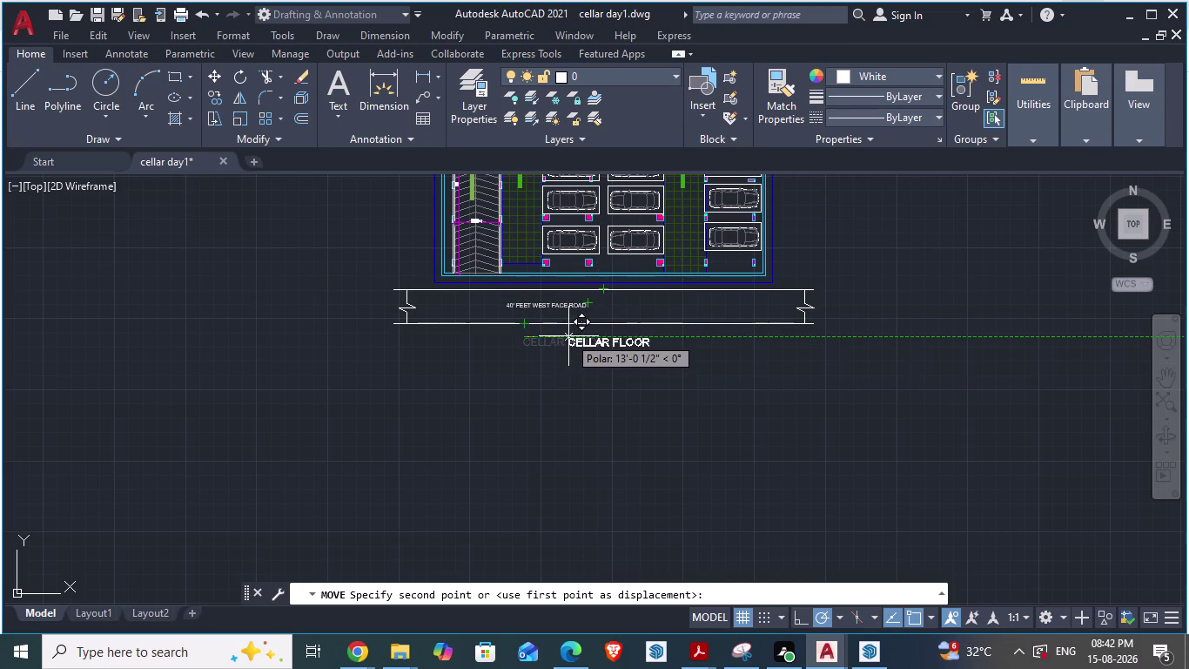
drag(568, 336, 571, 334)
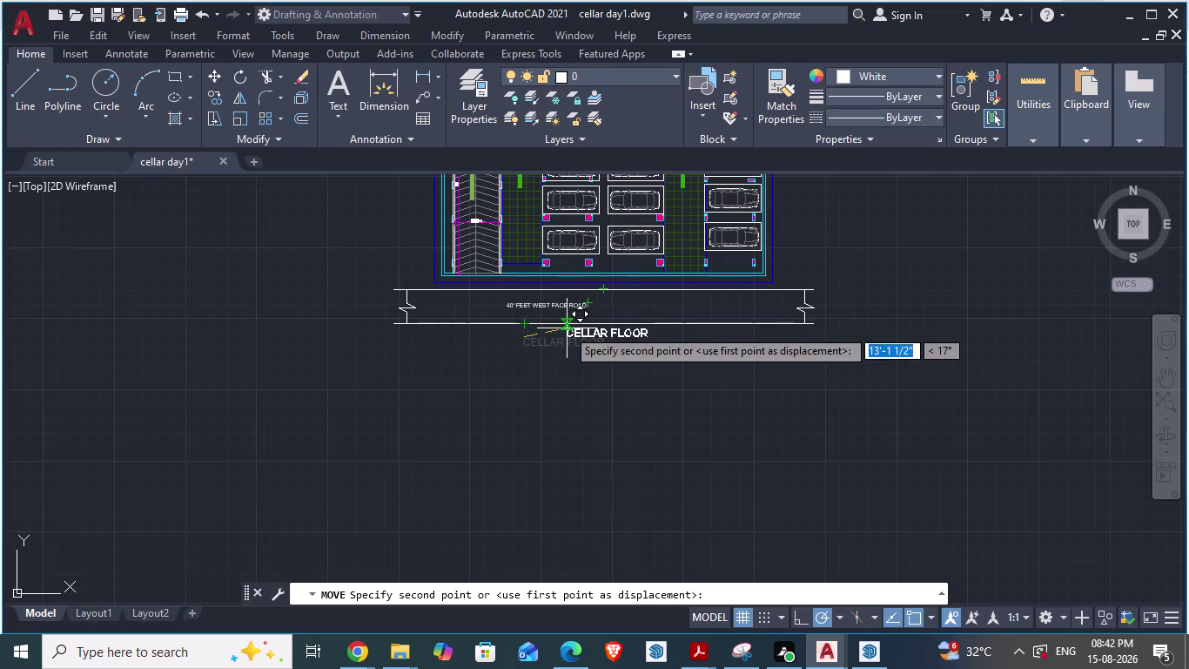
click(567, 328)
Move the title again to nudge it slightly lower.
scroll(up, 3)
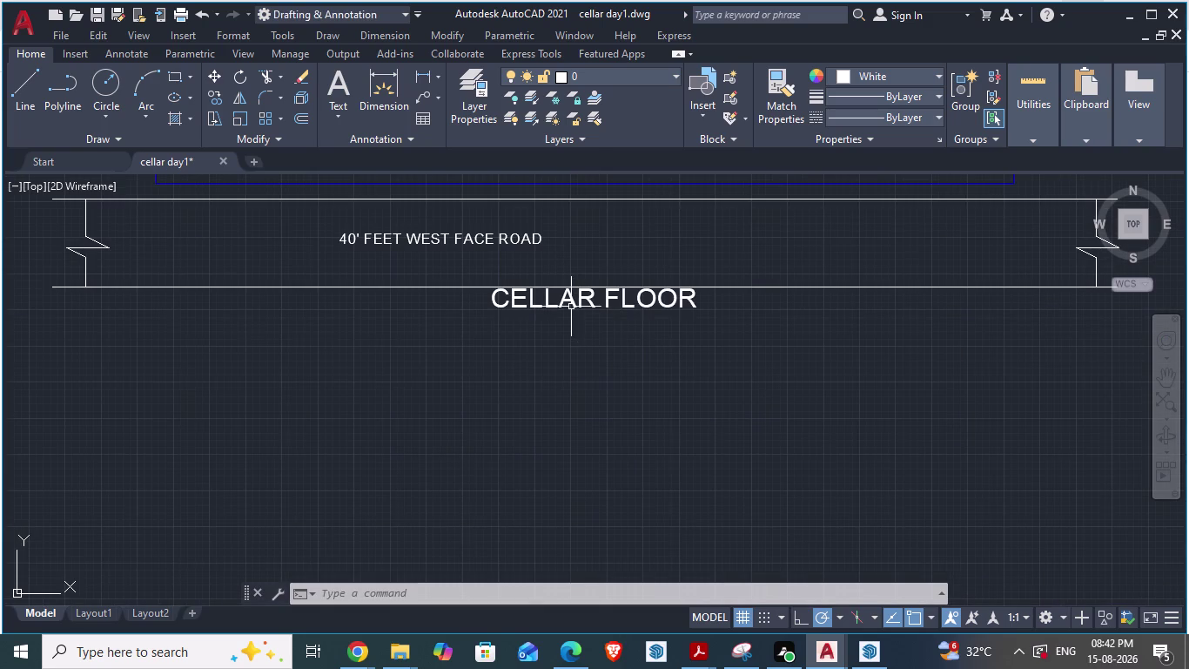
click(571, 306)
key(m)
key(Return)
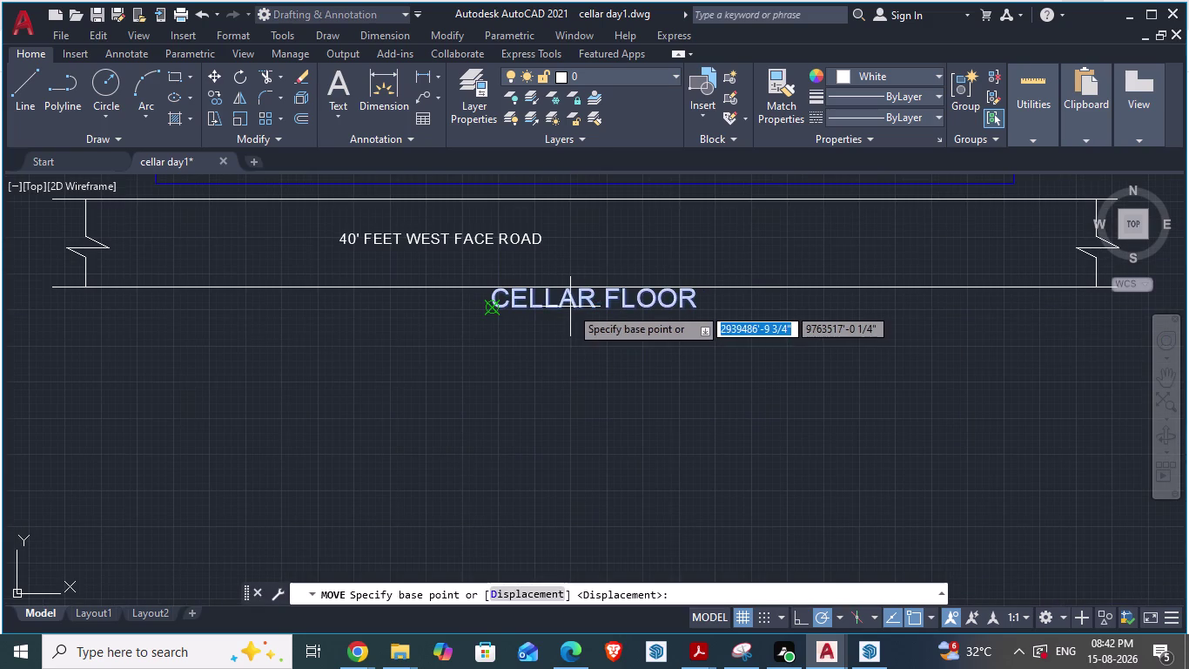
drag(491, 311, 495, 319)
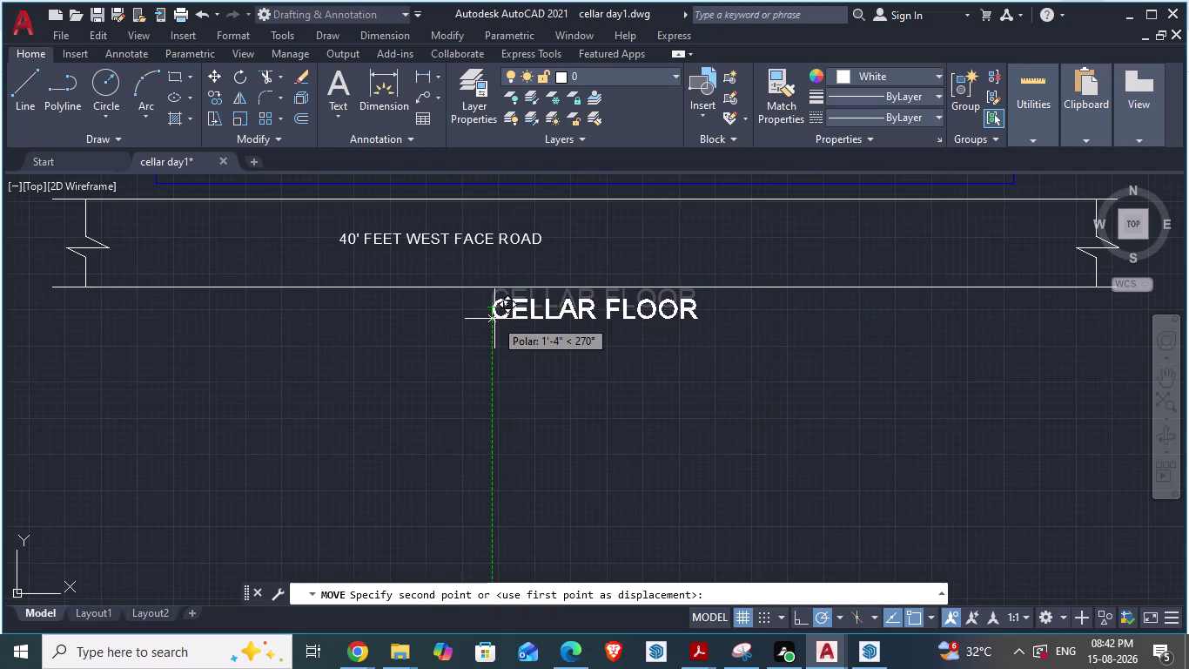
drag(495, 318, 497, 321)
click(497, 321)
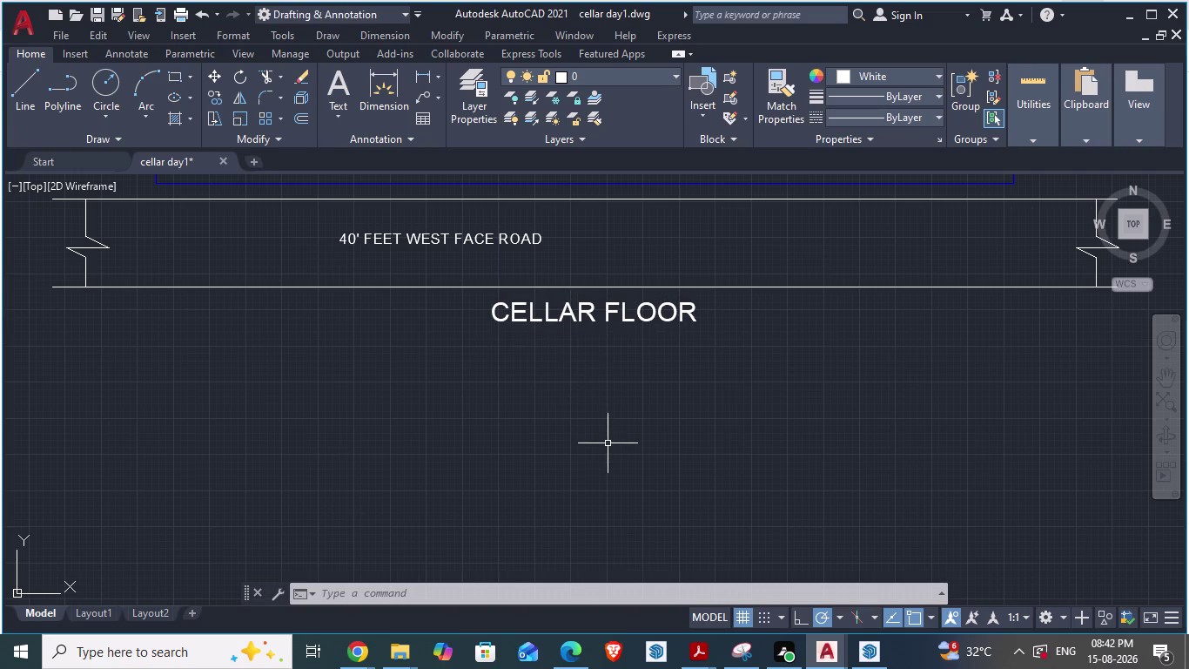
key(ctrl+s)
key(alt+Tab)
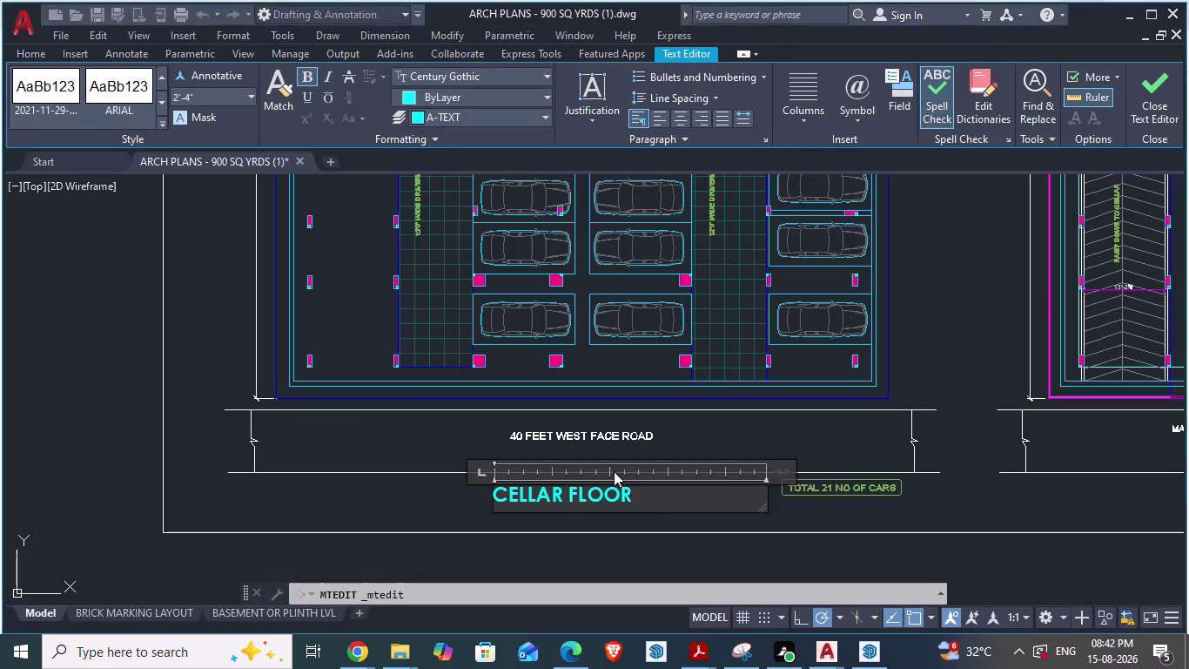
scroll(down, 3)
key(Escape)
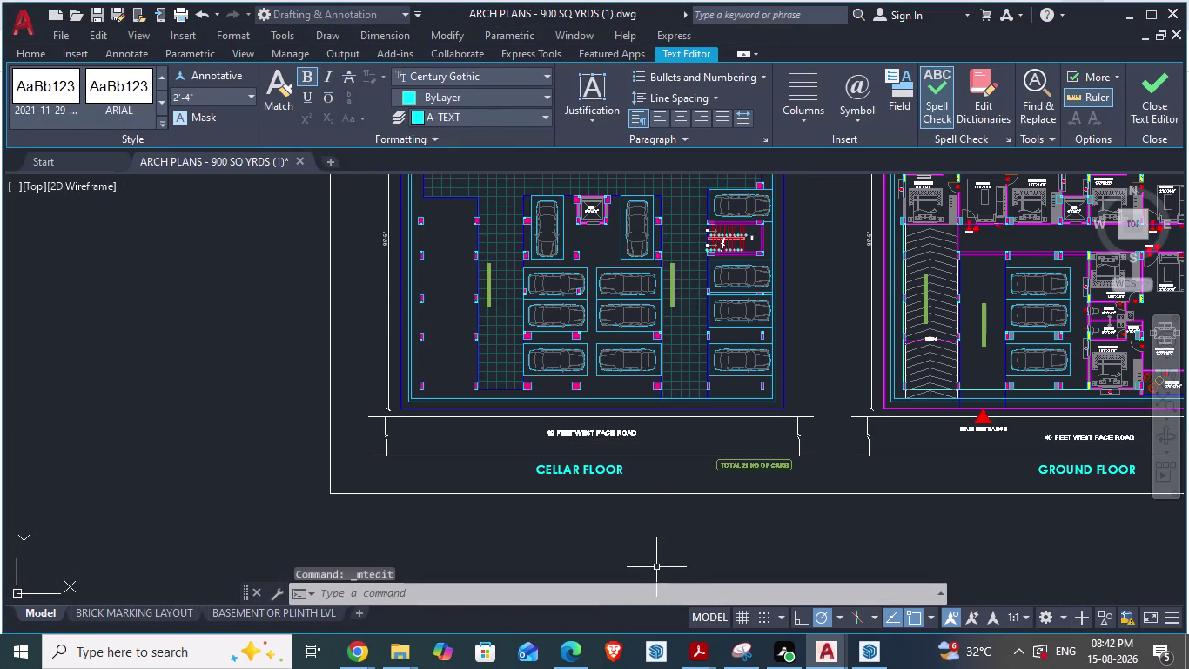
scroll(up, 3)
scroll(down, 3)
scroll(up, 3)
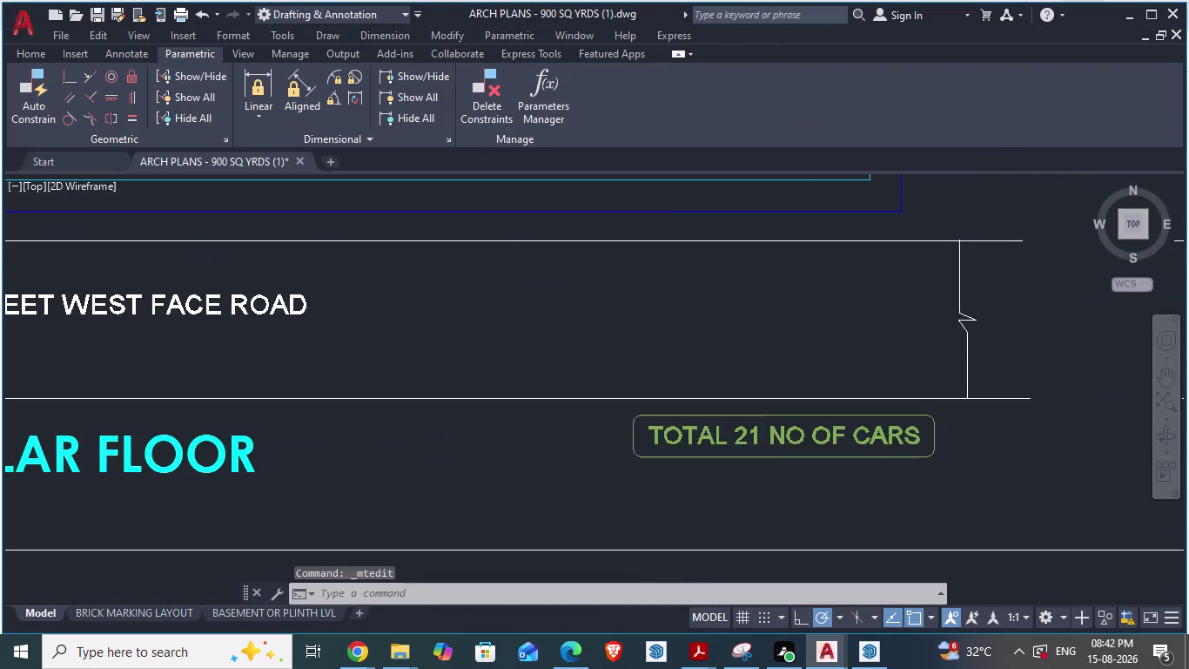
scroll(down, 3)
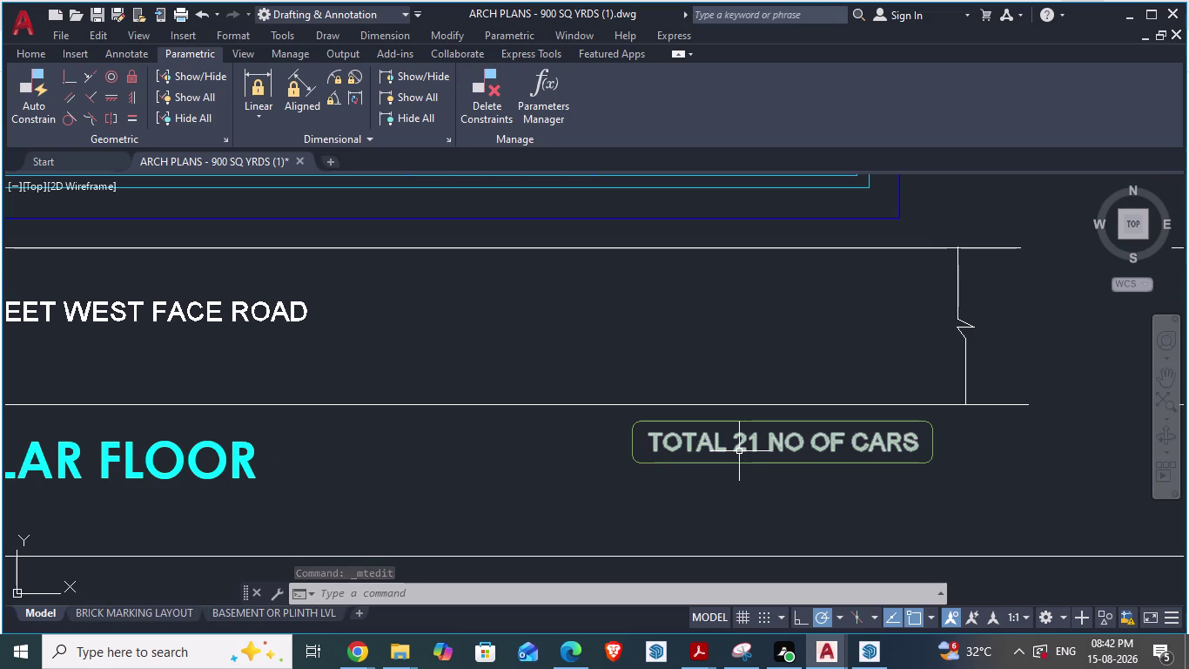
key(alt+Tab)
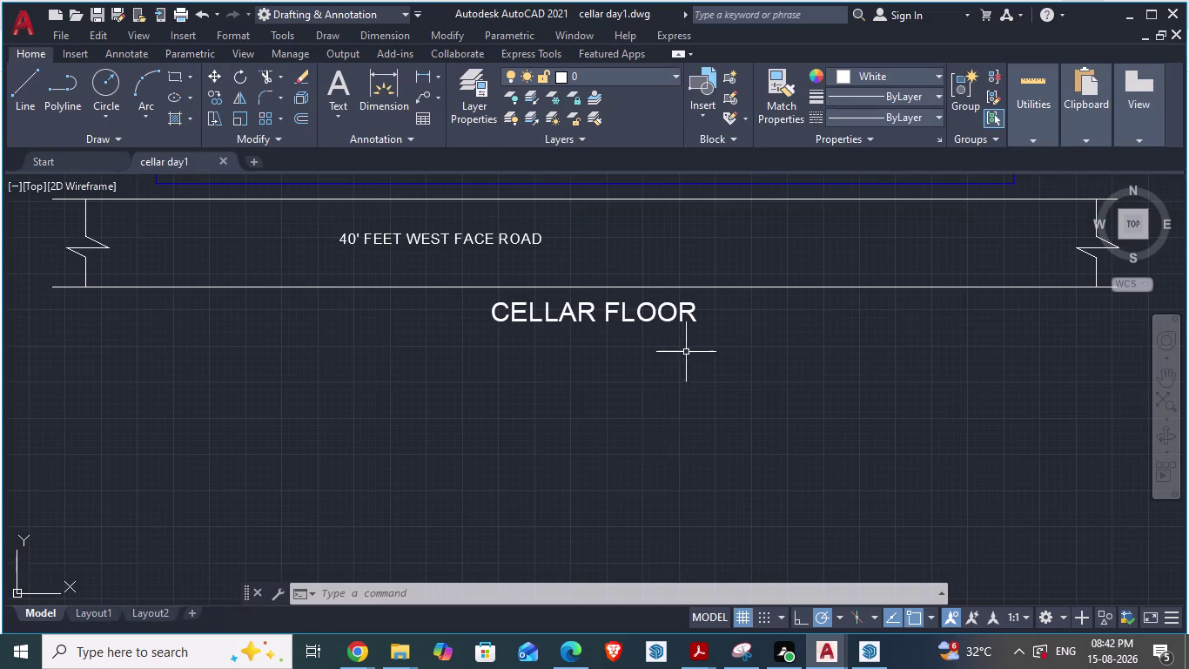
scroll(down, 3)
scroll(up, 3)
scroll(down, 3)
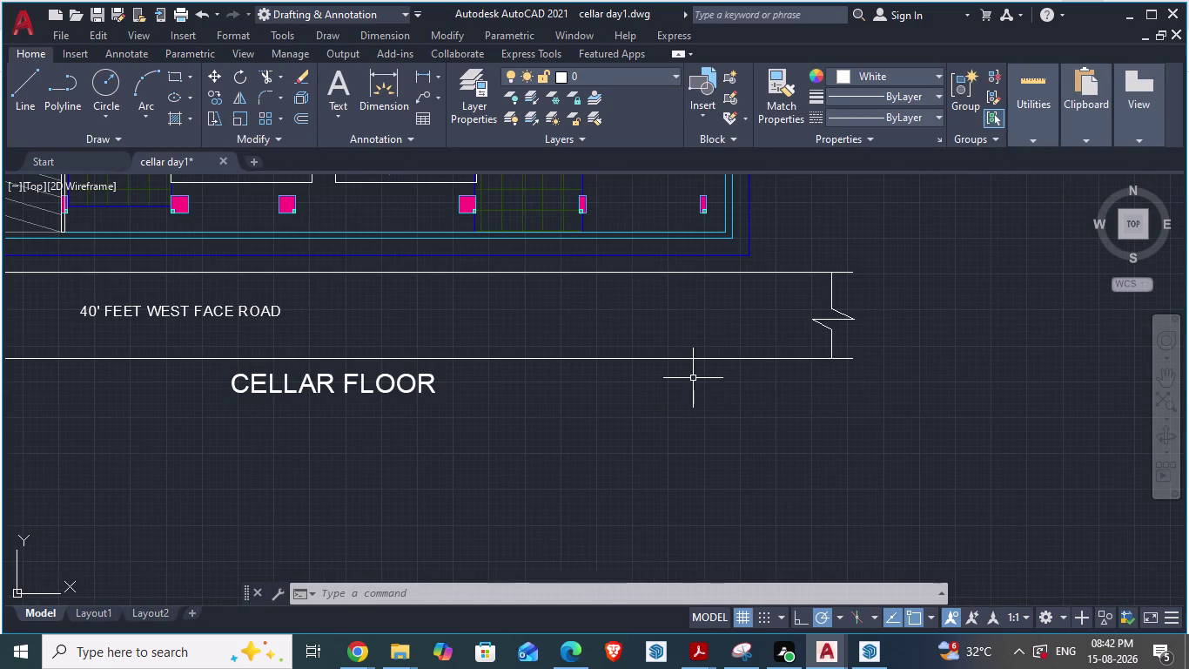
click(692, 377)
key(Escape)
Copy the road label, paste it right of the title, and open it for editing.
click(254, 310)
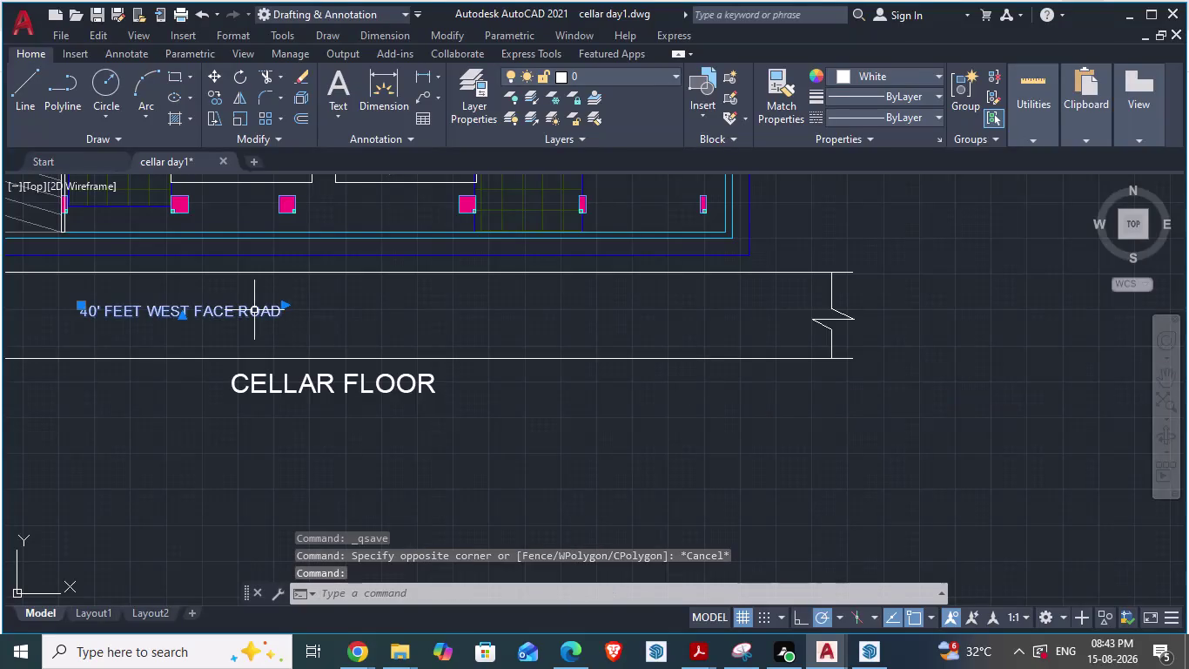
key(ctrl+c)
key(ctrl+v)
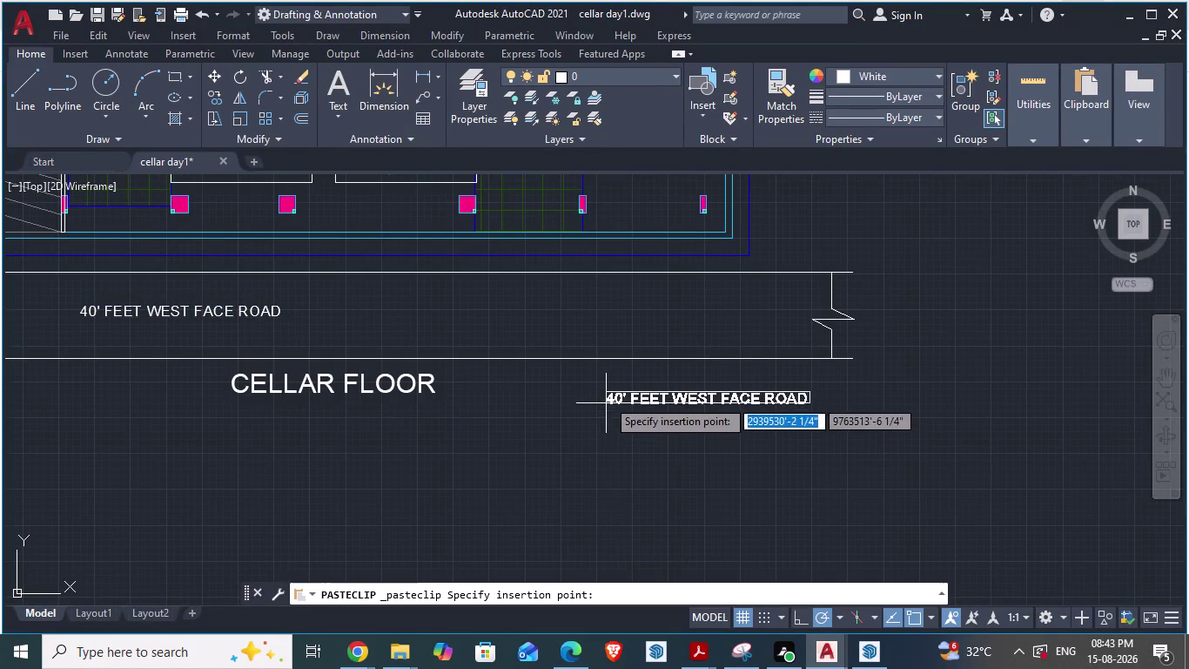
click(601, 377)
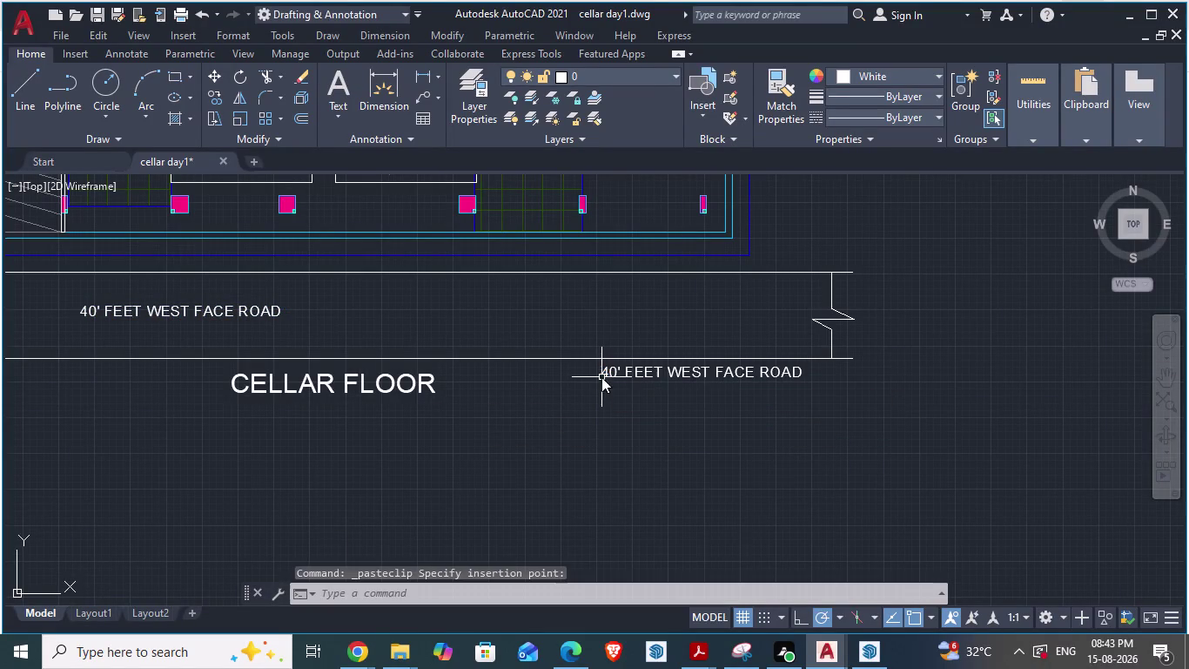
double_click(613, 377)
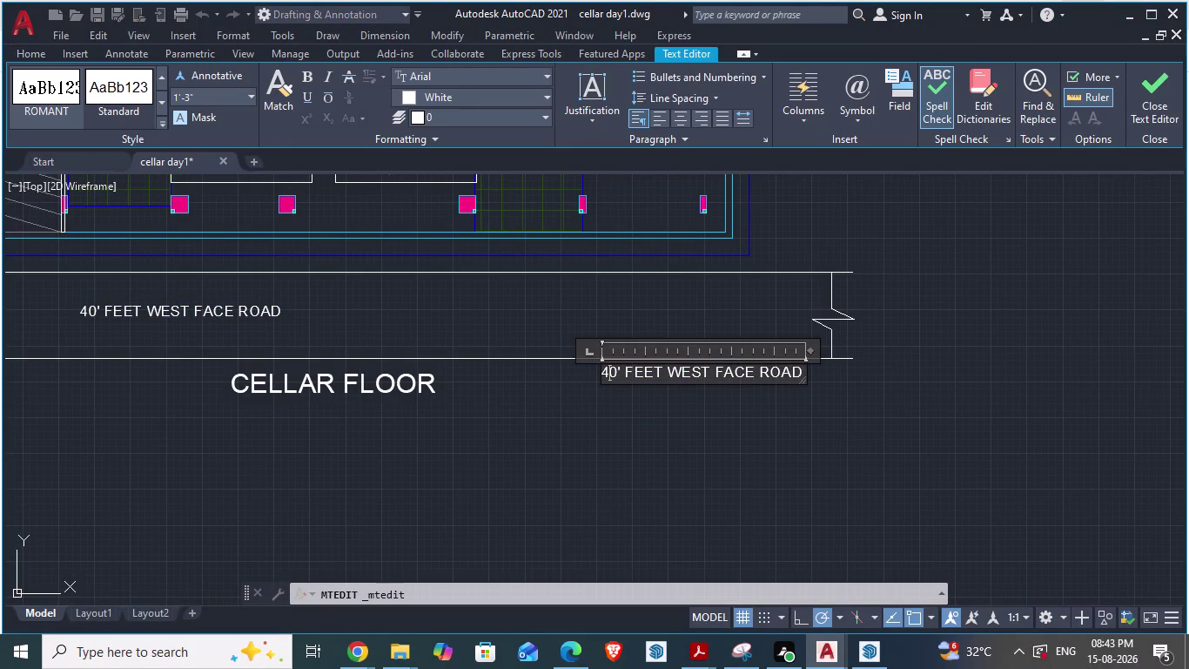
Check the reference plan and replace the copied text with 'TOTAL 21 NUMBER OF CARS'.
key(alt+Tab)
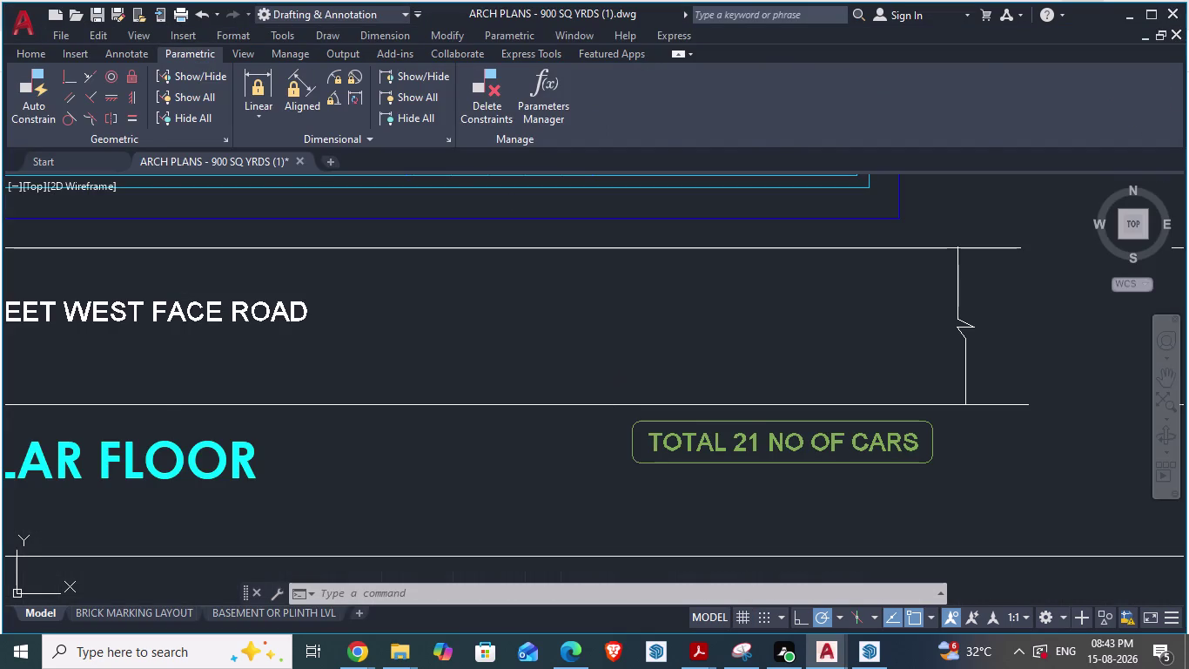
key(alt+Tab)
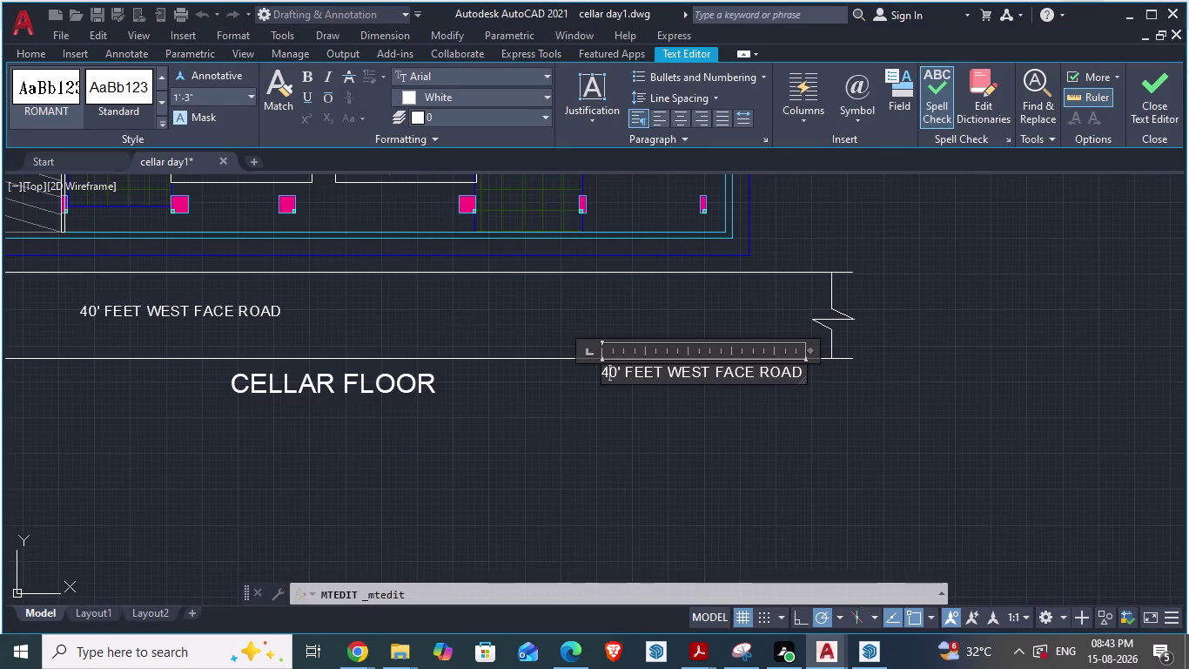
drag(801, 374, 573, 372)
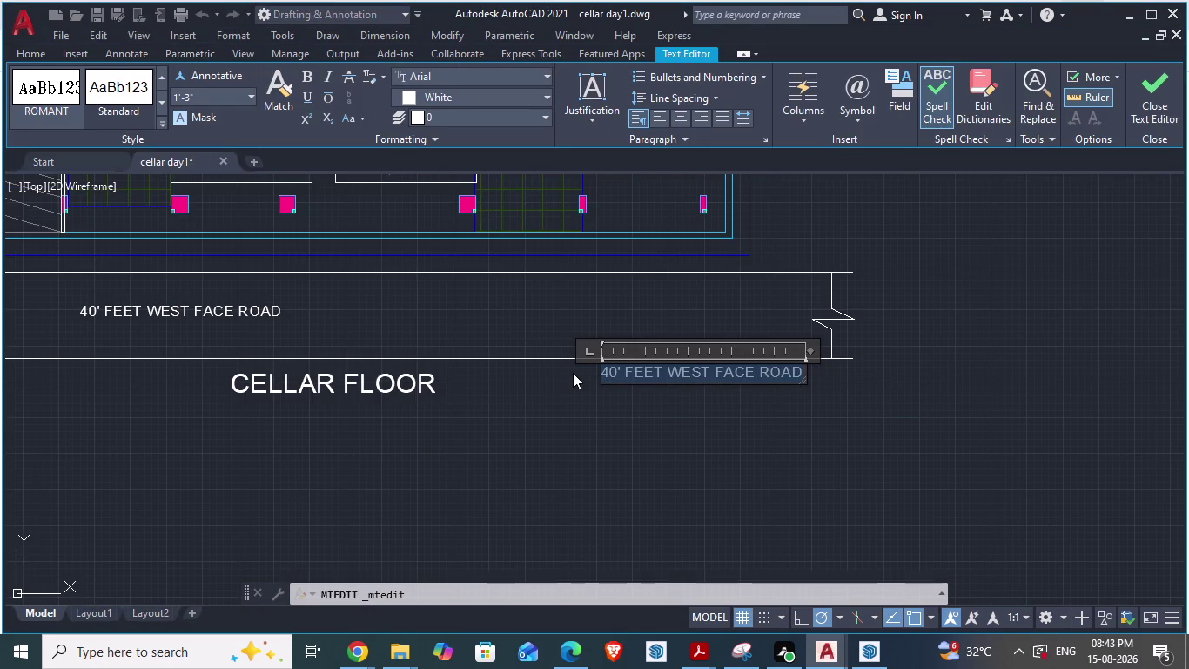
text(TOTAL)
key(space)
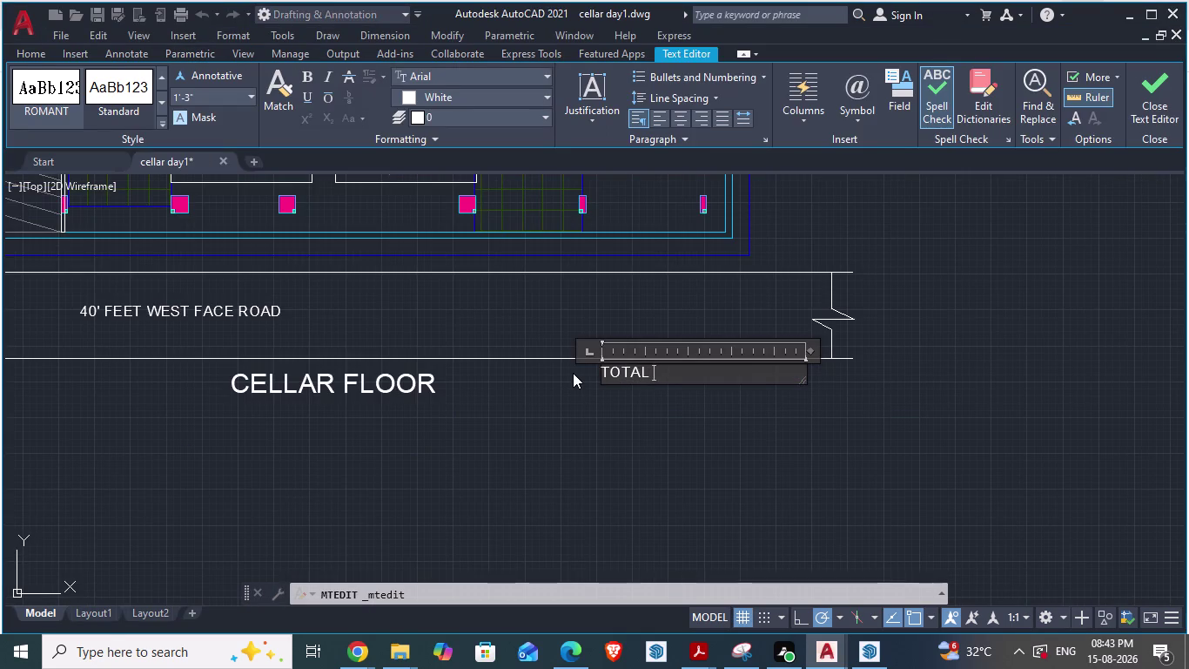
text(21 NU)
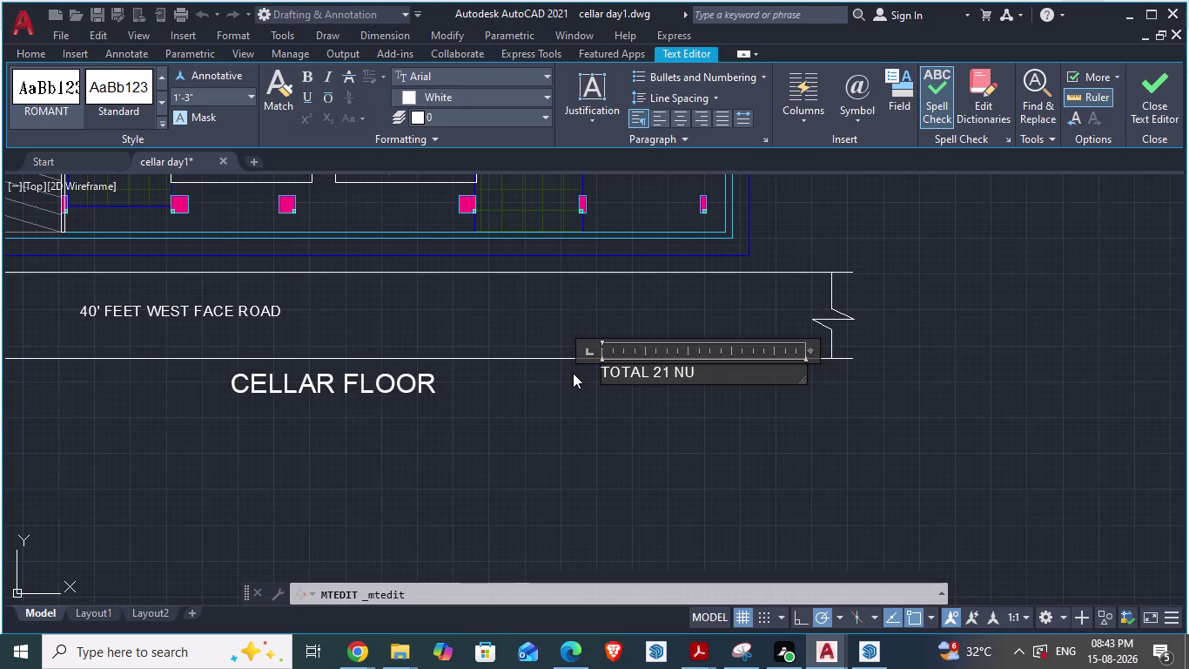
text(MBER O)
text(F CARS)
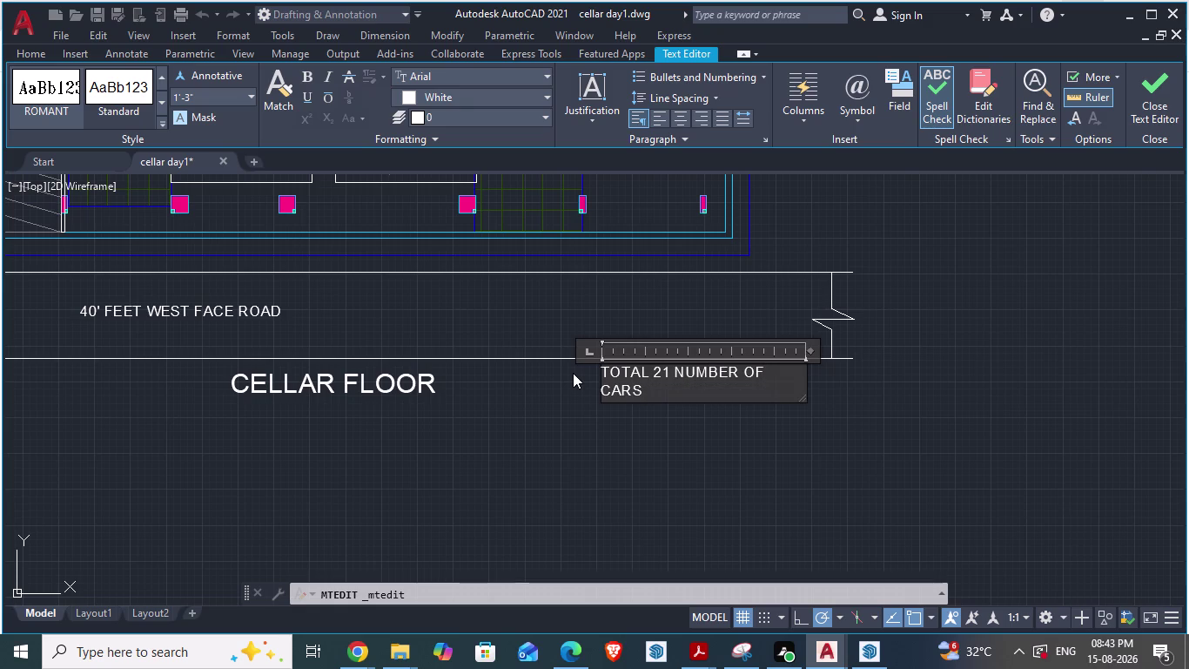
Widen the car-count note's text box to one line and reopen it.
drag(813, 348, 833, 347)
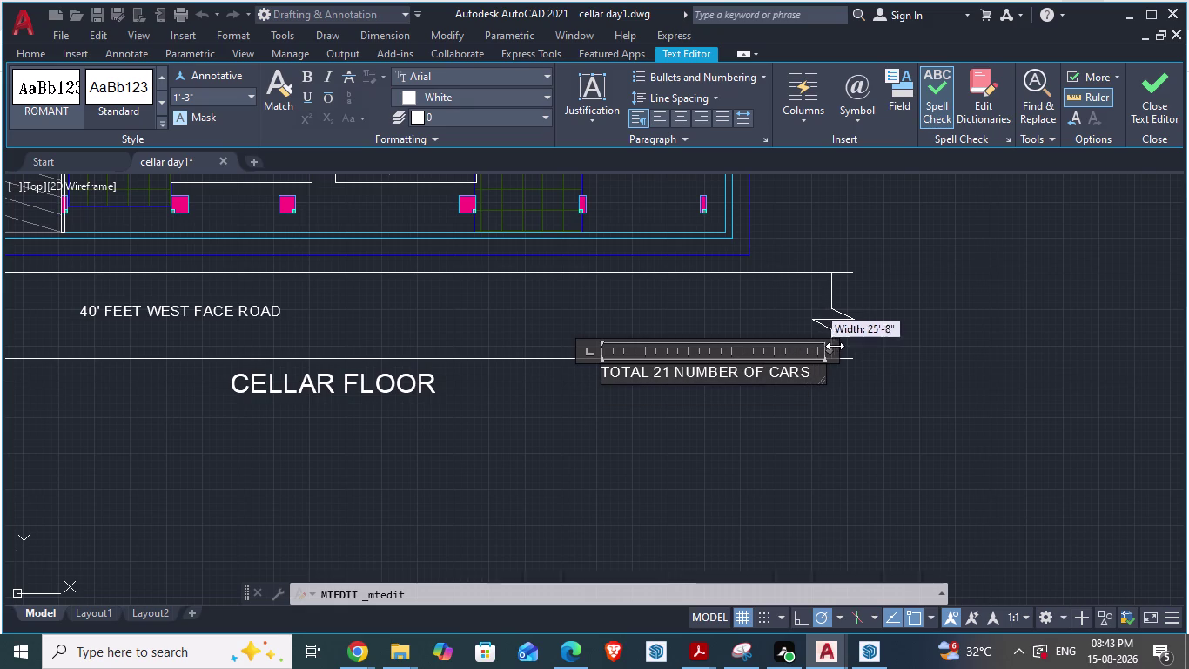
drag(833, 347, 821, 346)
click(850, 432)
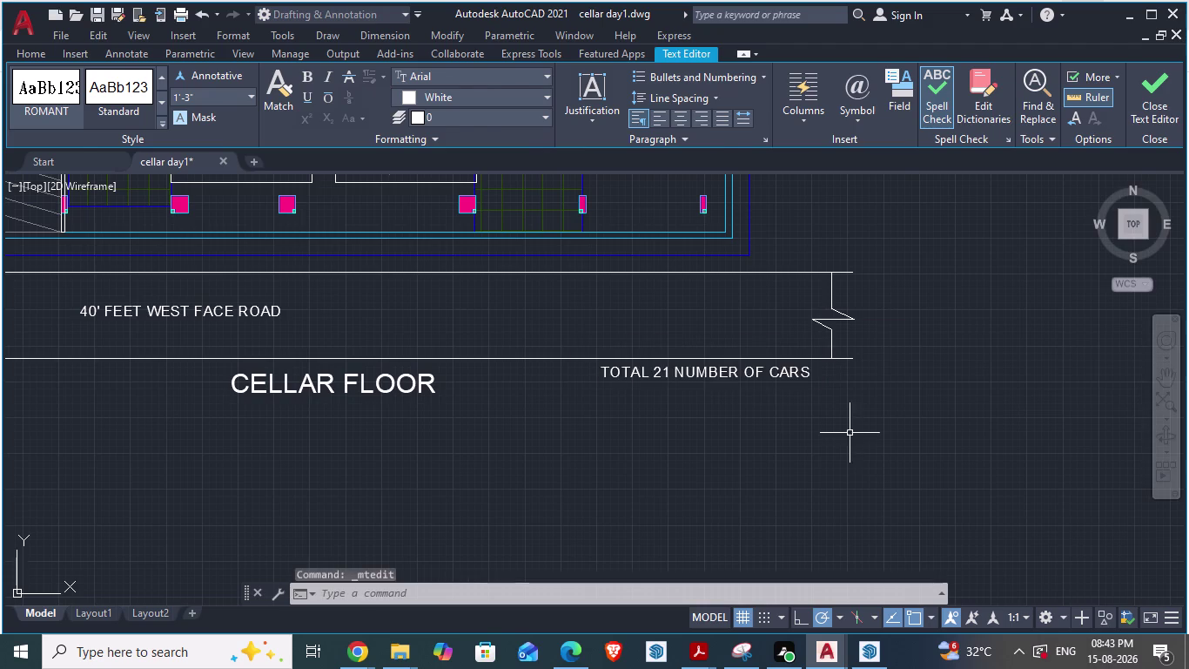
double_click(750, 368)
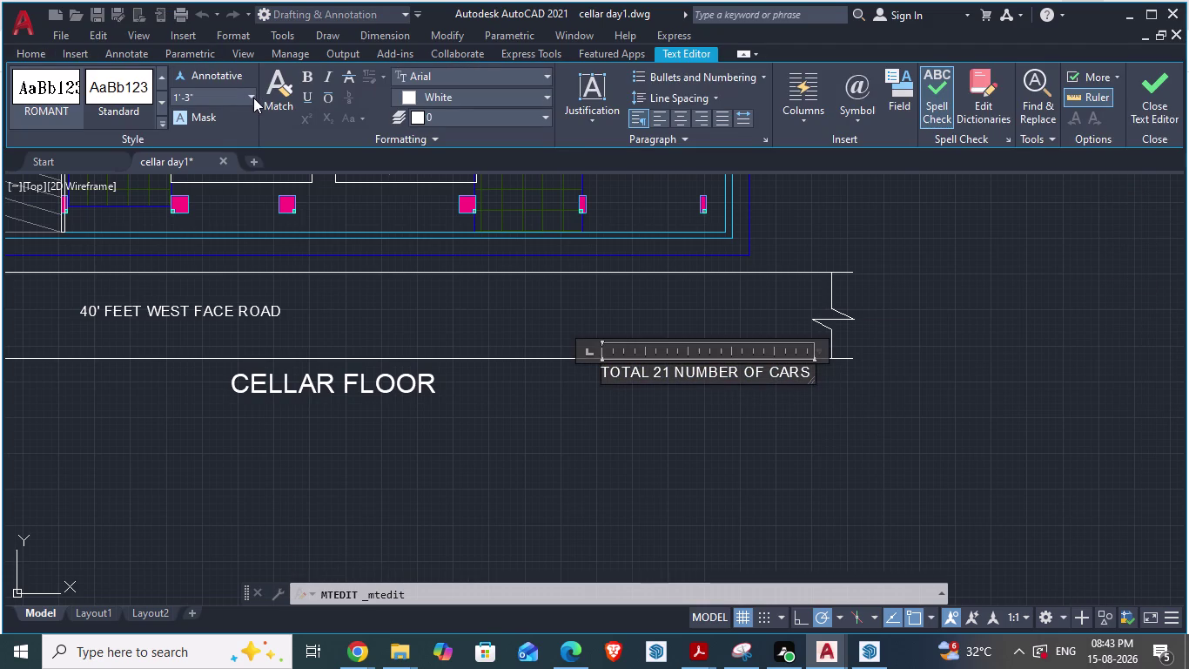
Set the note's text height to 1'-3", close the editor, and glance at ARCH PLANS.
click(252, 95)
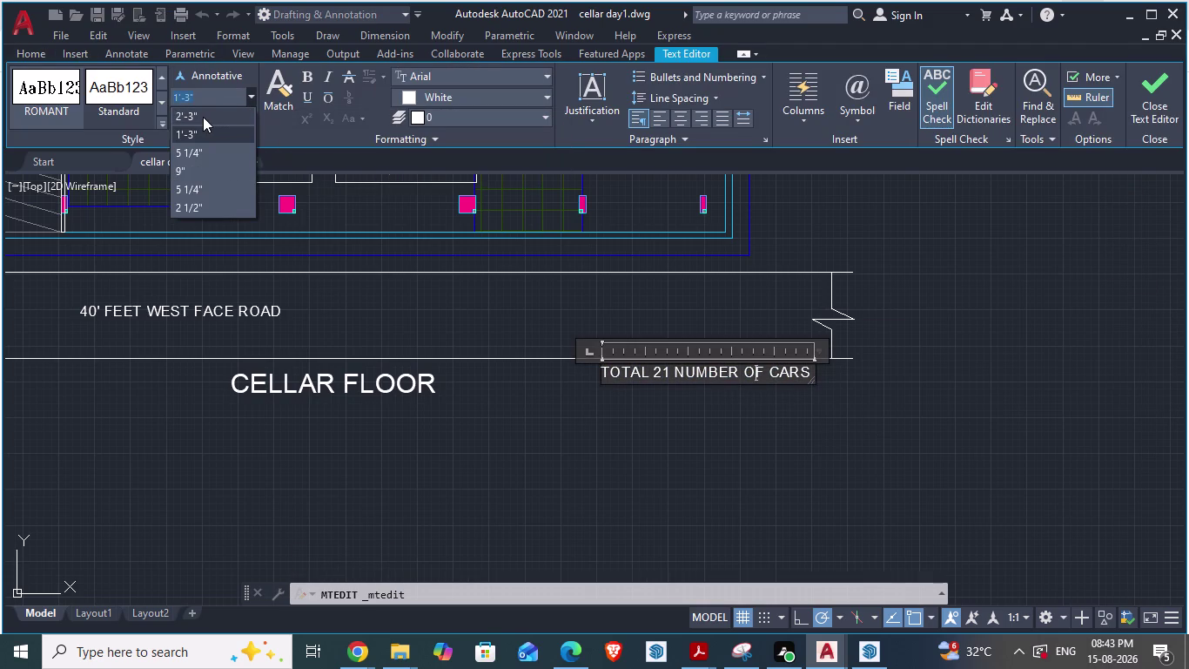
click(202, 117)
click(560, 457)
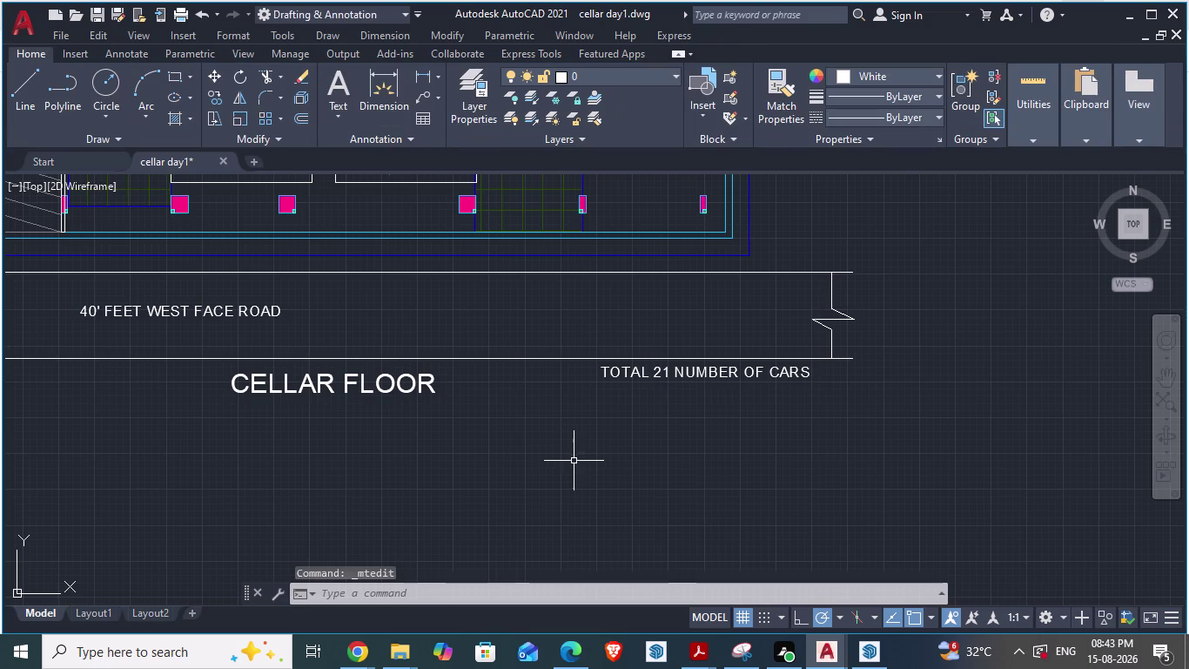
key(alt+Tab)
scroll(down, 3)
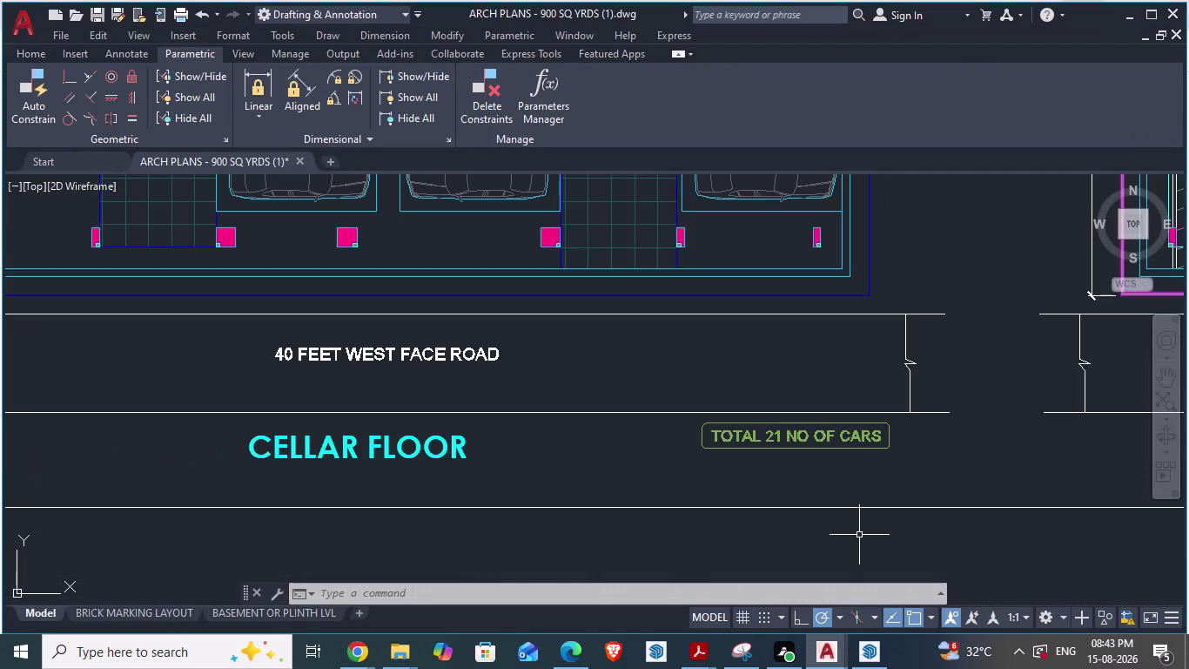
key(alt+Tab)
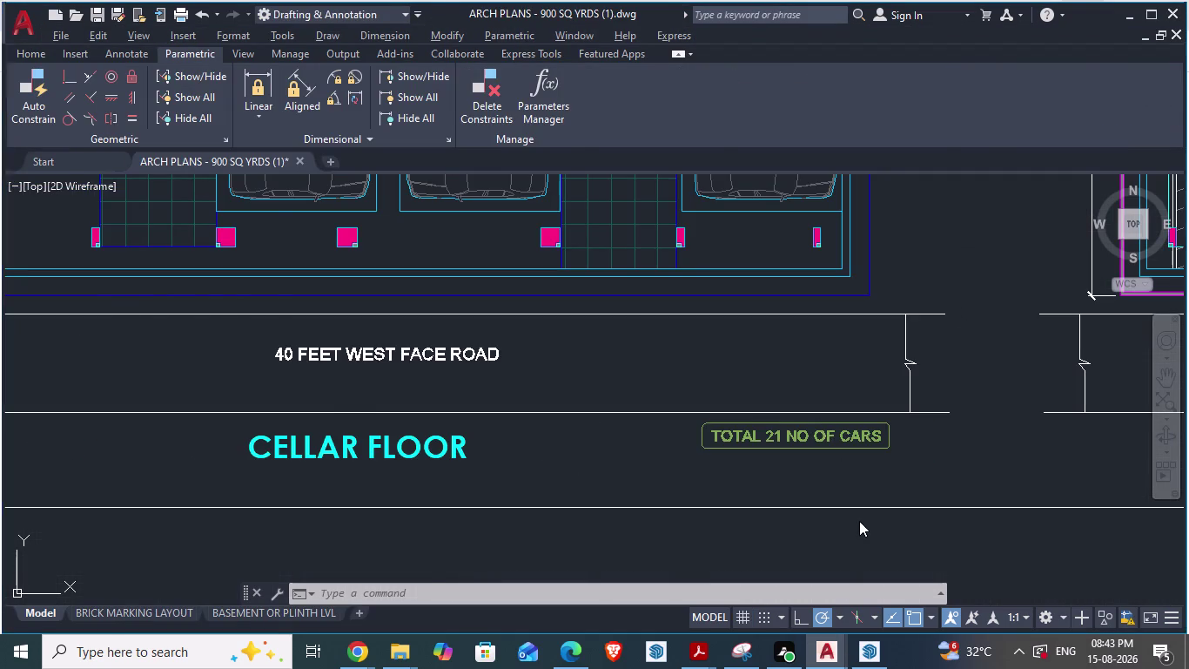
Select the TOTAL 21 NUMBER OF CARS note and bring up its right-click menu.
scroll(up, 3)
click(673, 375)
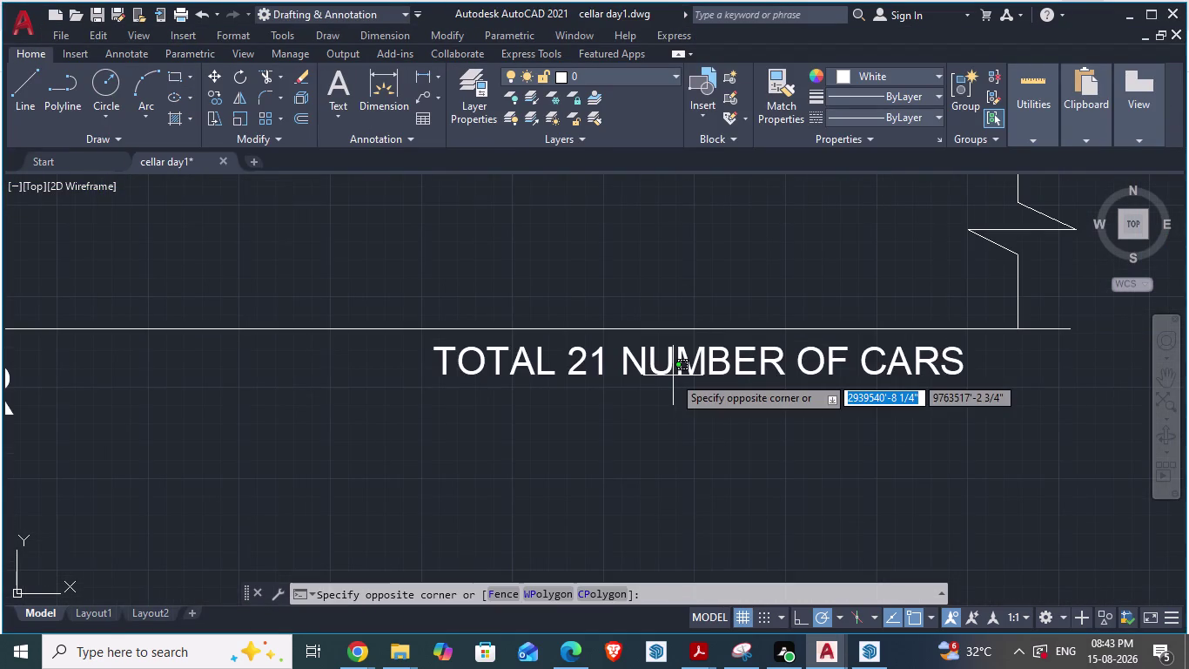
key(Escape)
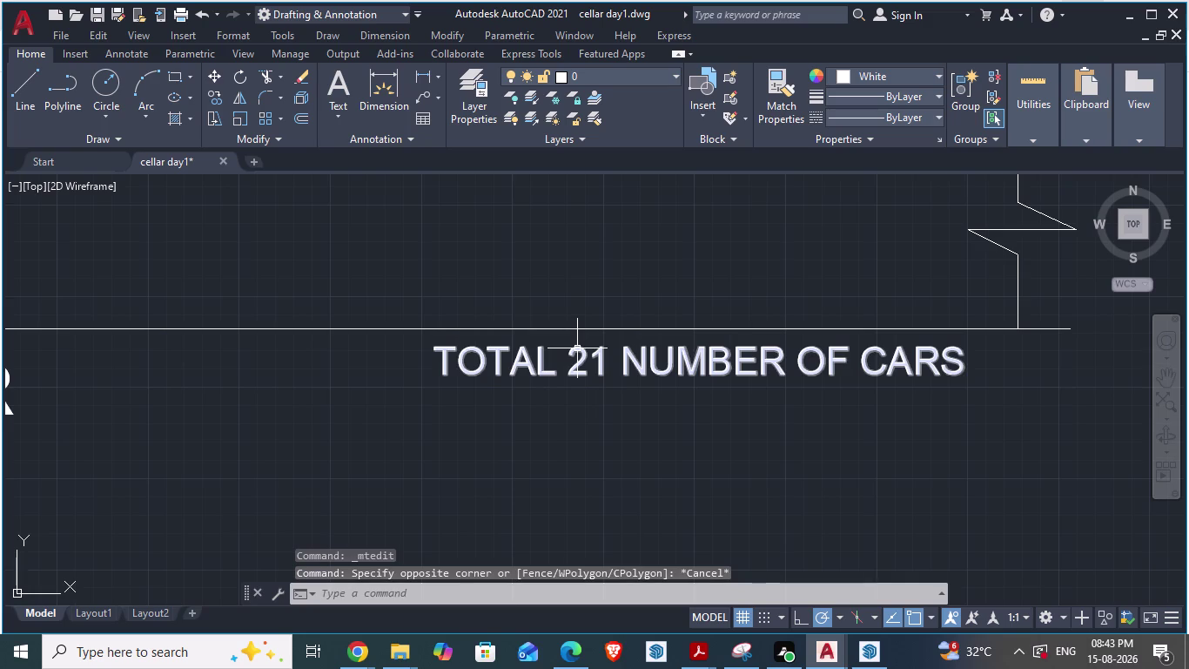
click(577, 349)
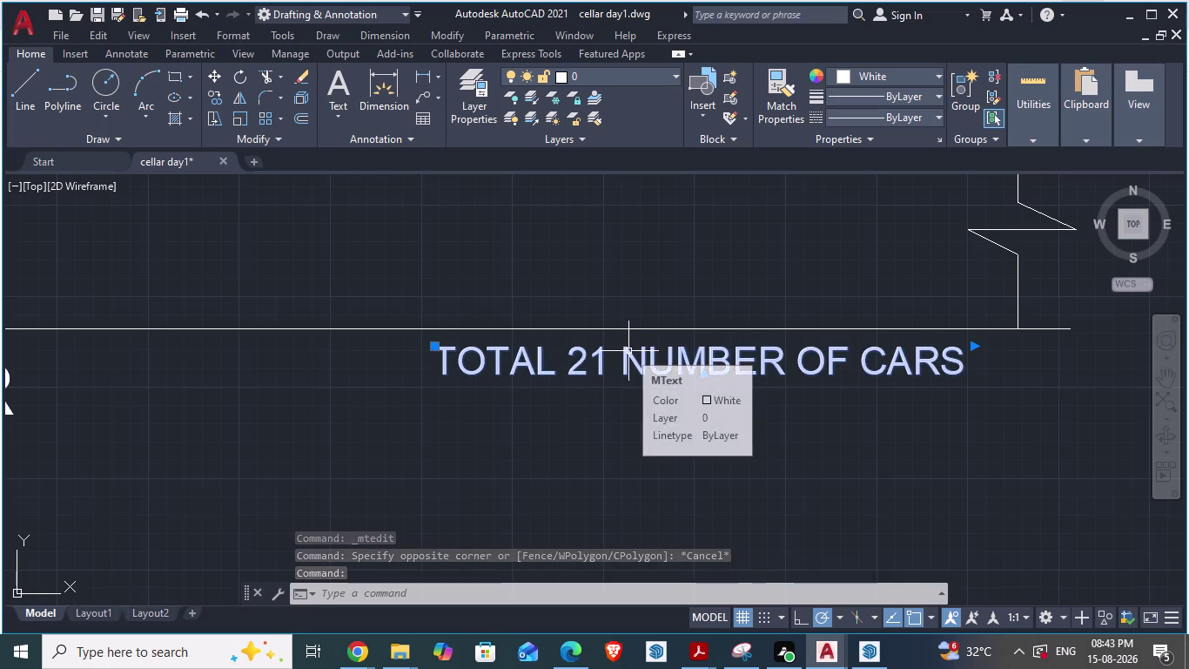
right_click(566, 366)
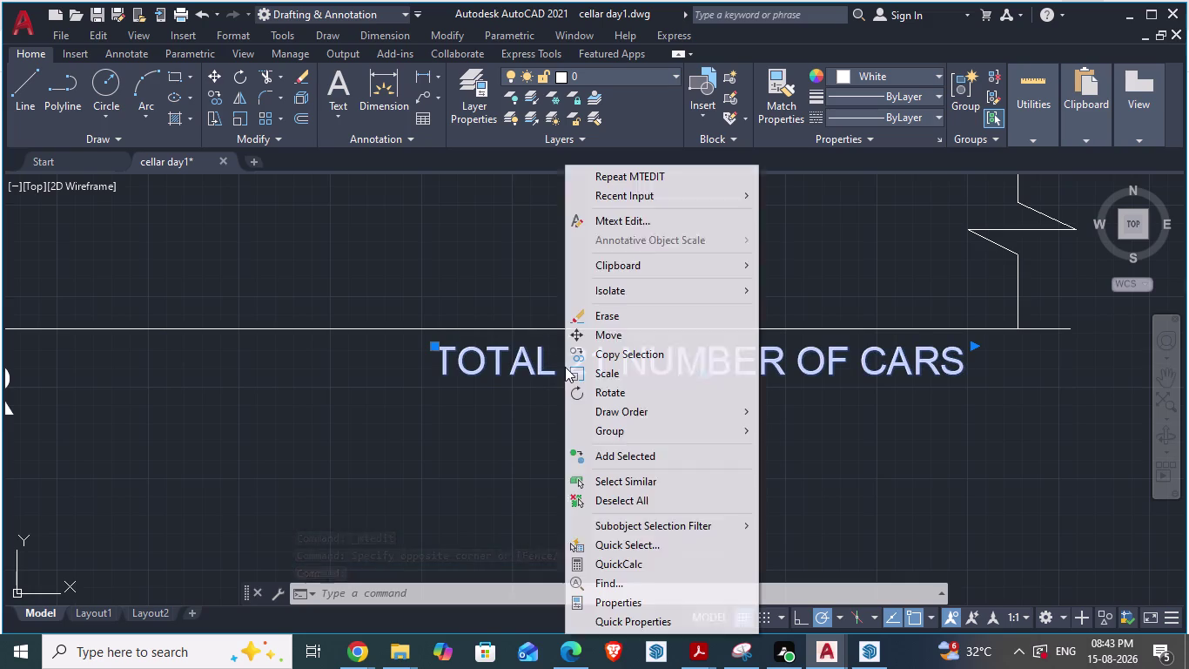
click(606, 610)
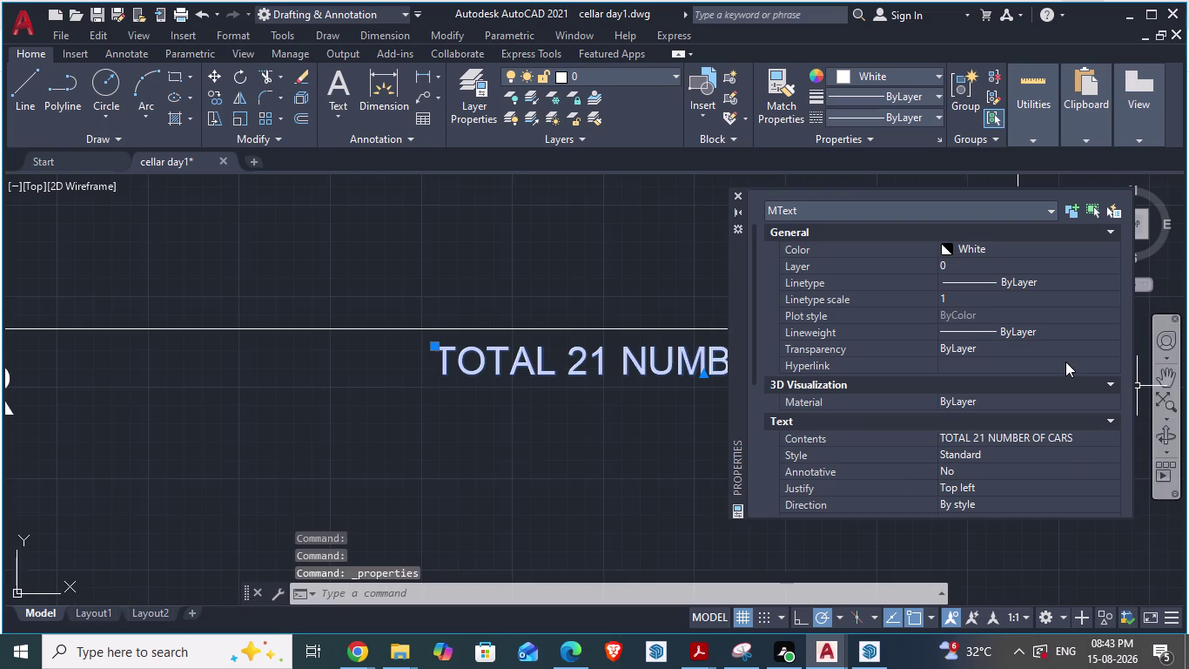
scroll(down, 3)
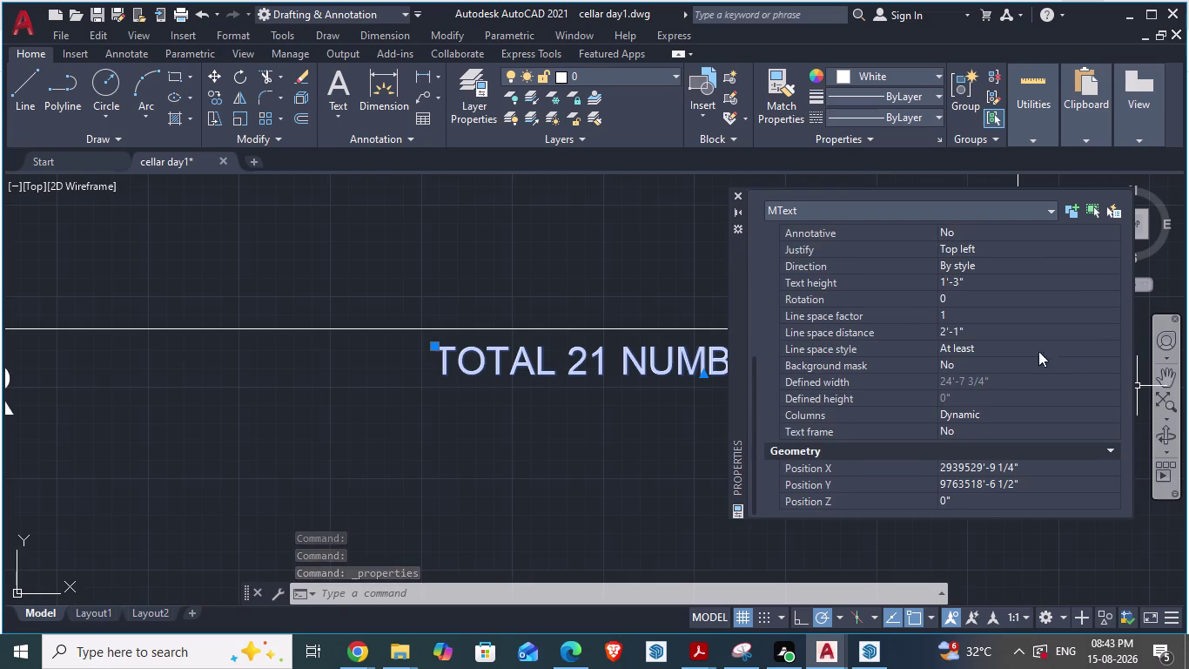
click(491, 517)
key(Escape)
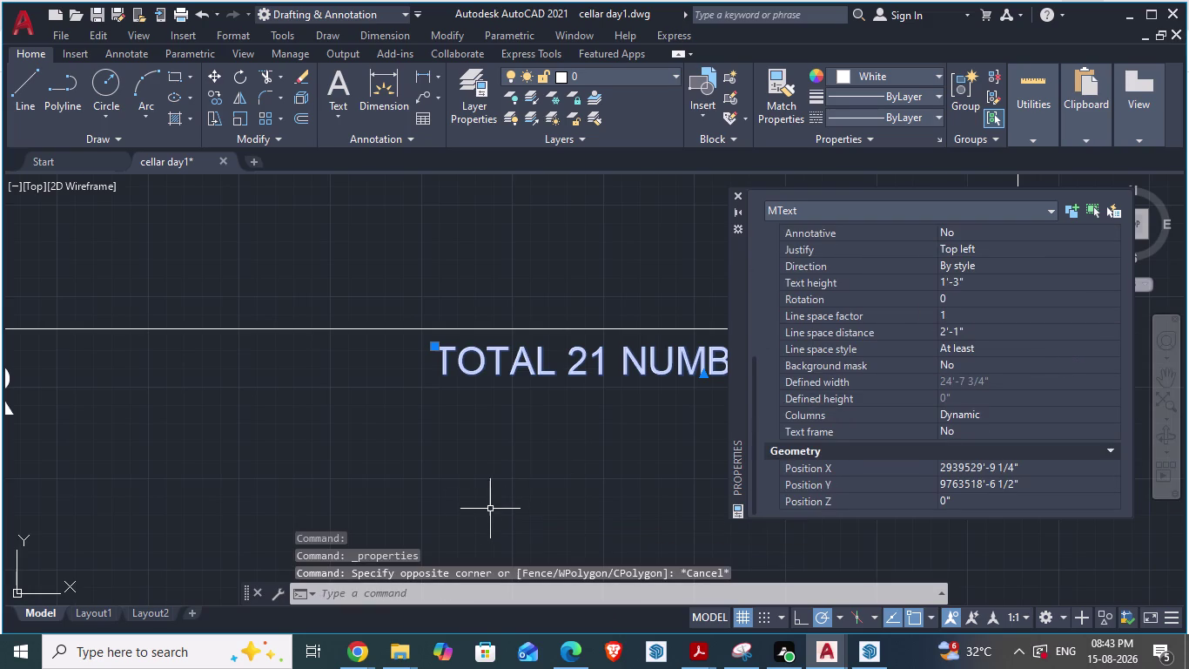
click(739, 196)
scroll(down, 3)
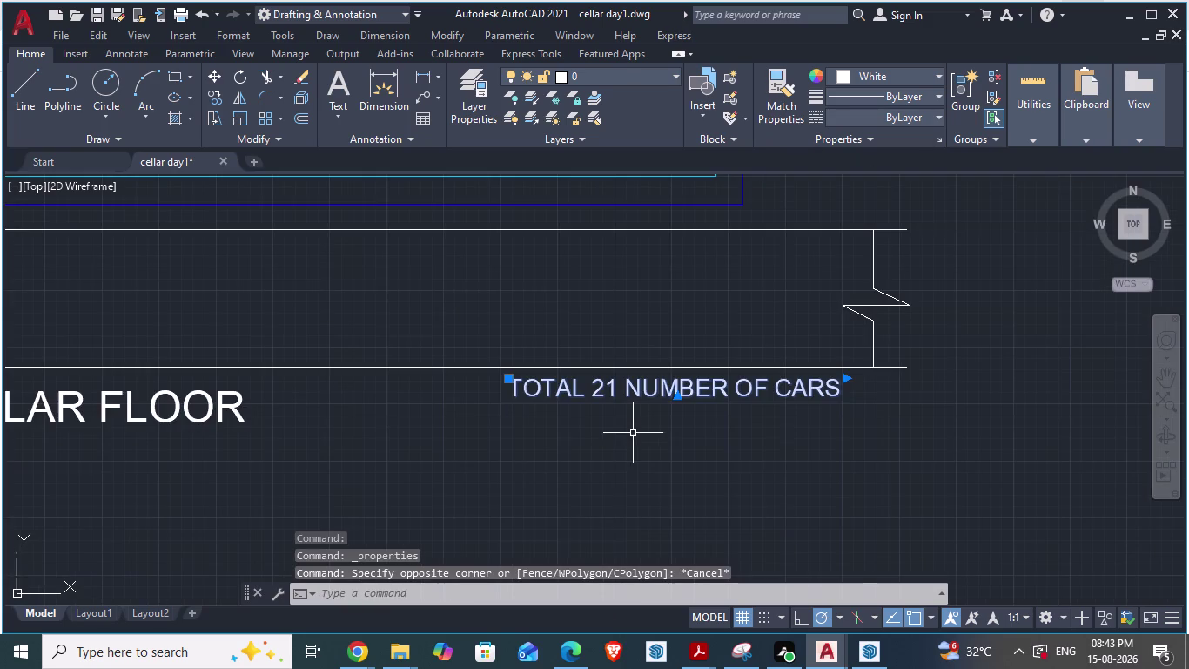
key(Escape)
scroll(up, 3)
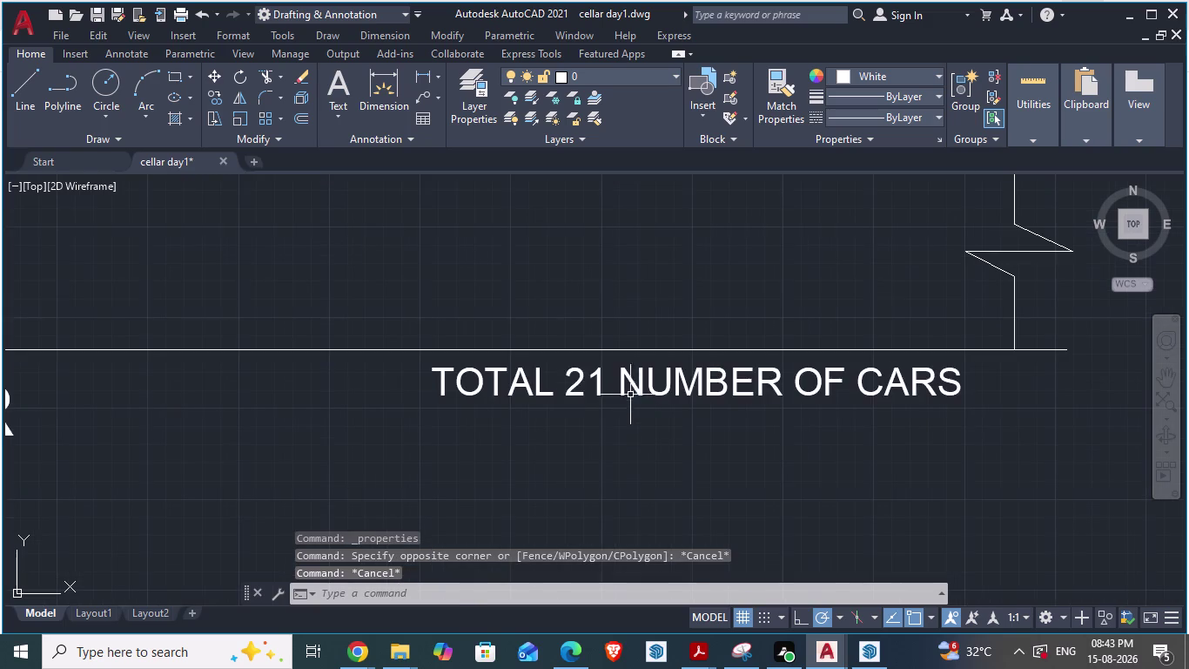
click(447, 371)
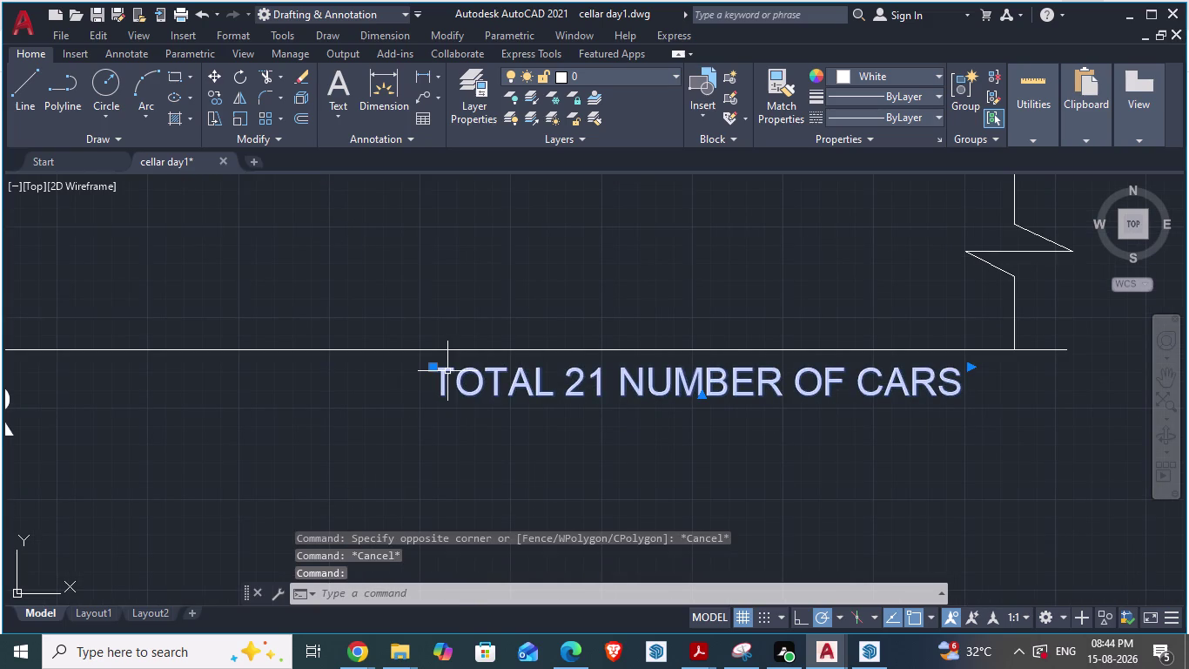
click(332, 117)
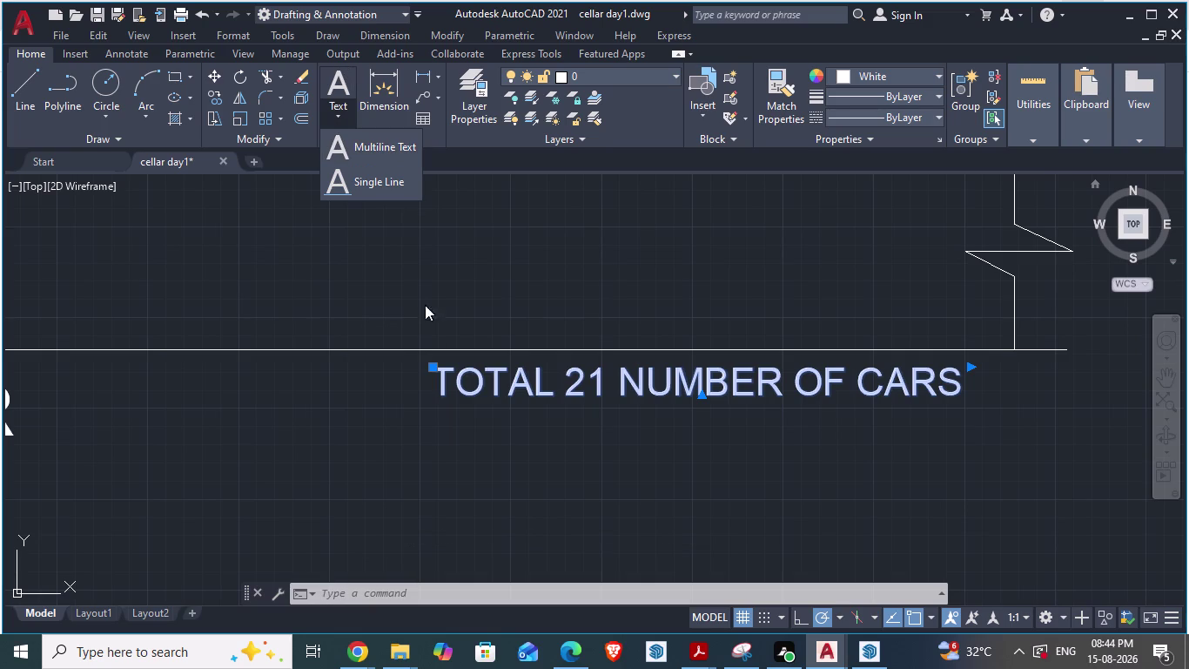
text(OP)
click(364, 283)
click(669, 379)
right_click(669, 379)
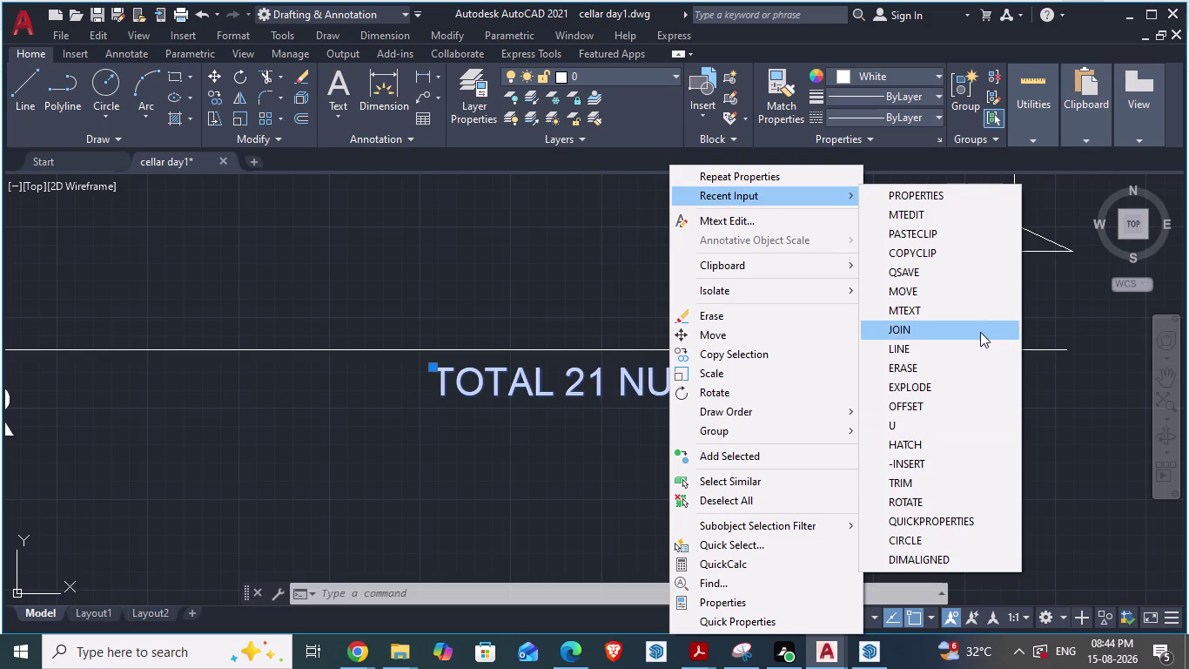
click(898, 444)
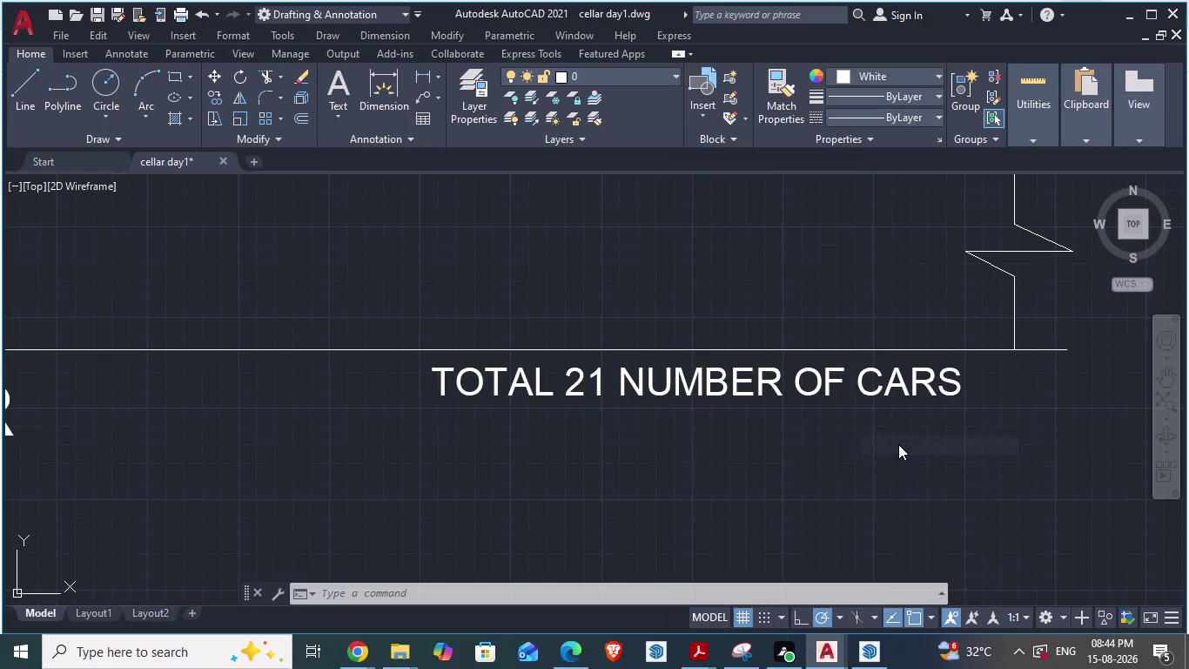
Try hatching an area near the note, abandon it, and save cellar day1.
click(659, 378)
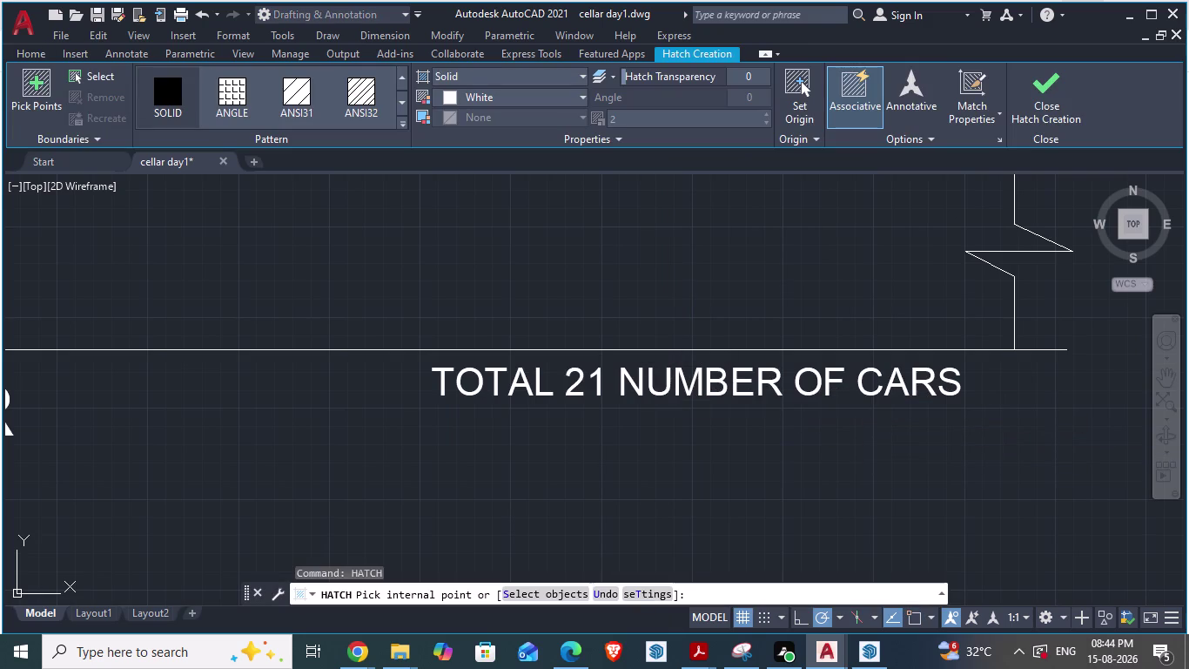
click(728, 336)
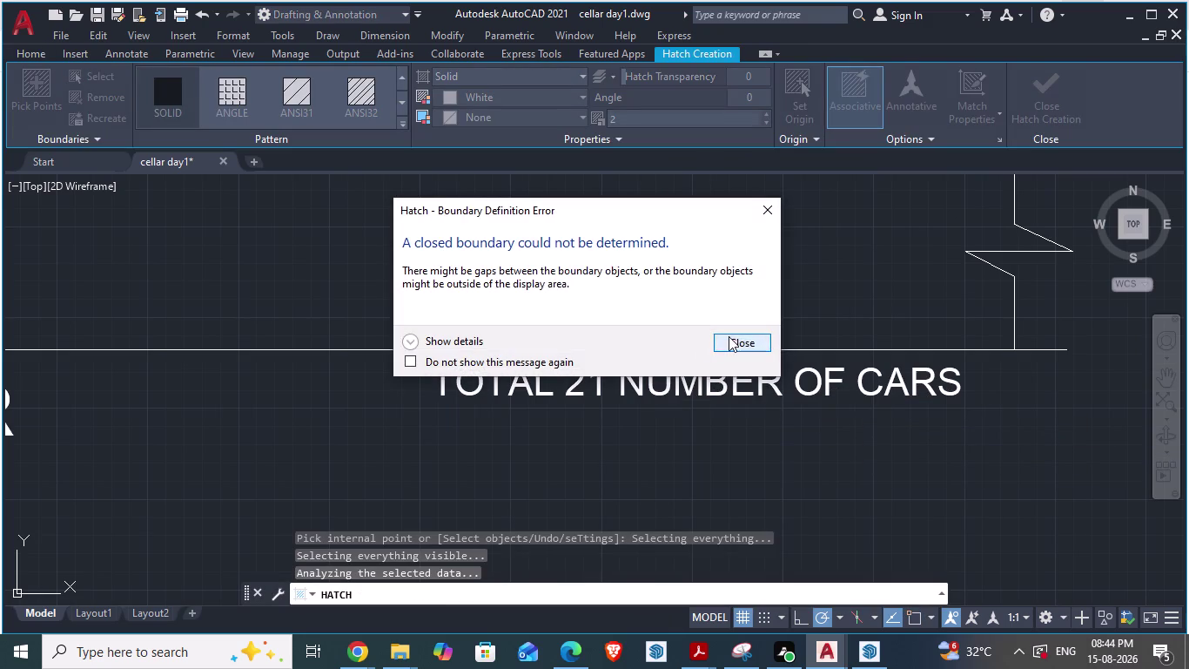
scroll(down, 3)
scroll(down, 3)
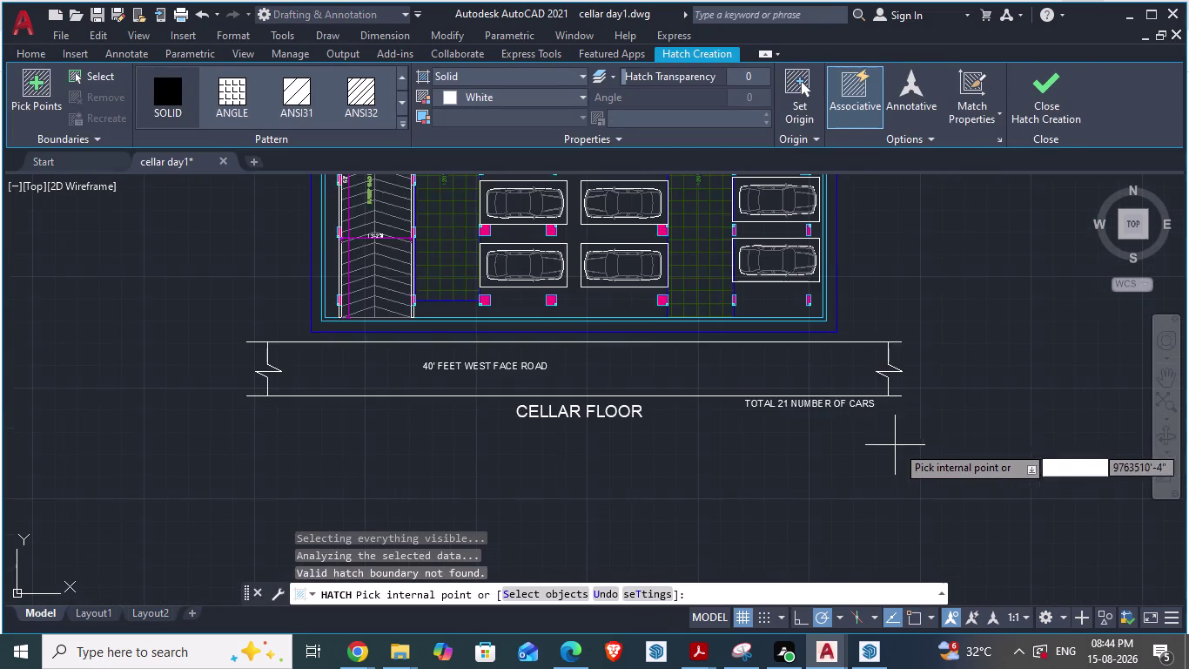
scroll(down, 3)
key(ctrl+s)
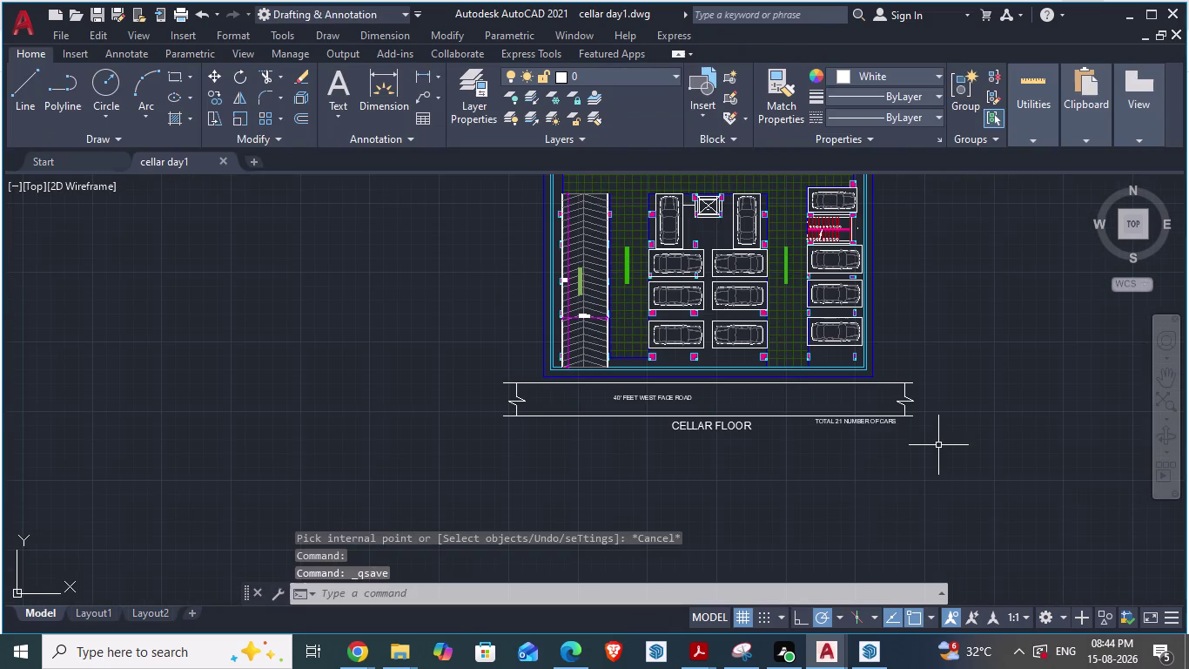
scroll(down, 3)
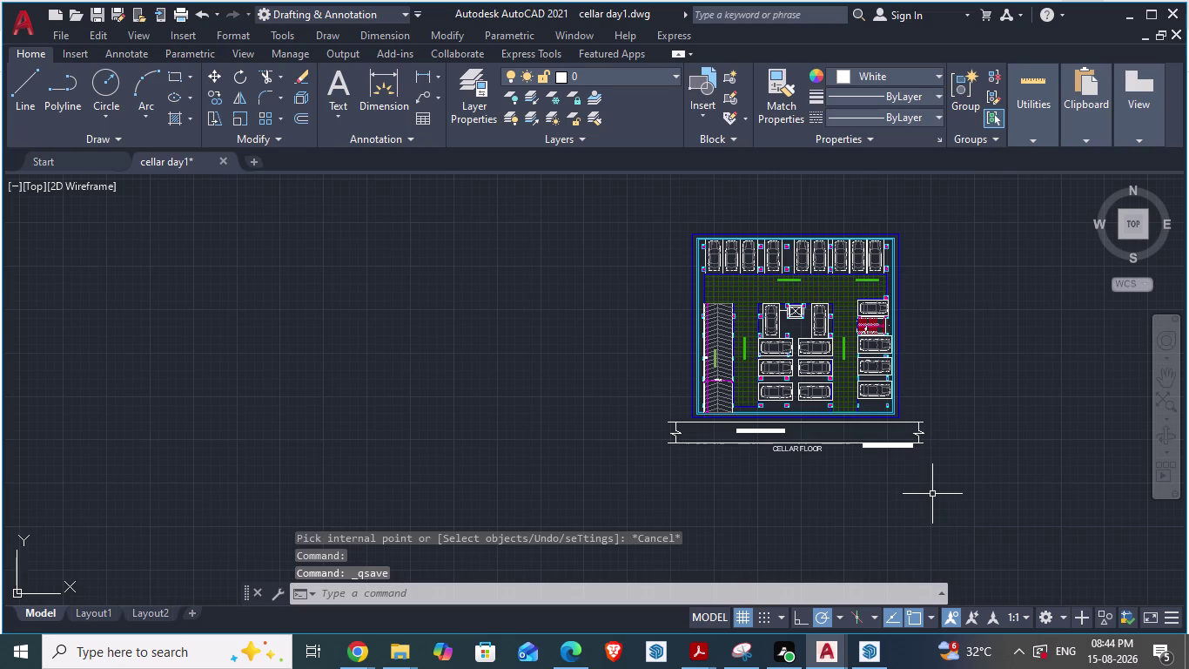